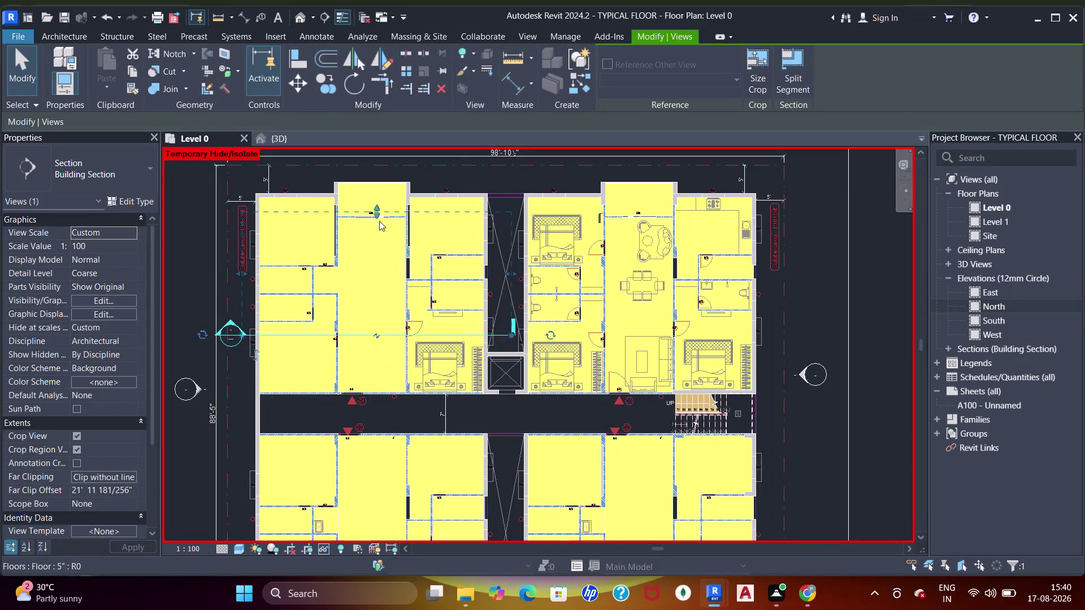
Drag the Level 0 section line down across the left unit, then go to its Section 1 view.
drag(378, 218, 377, 228)
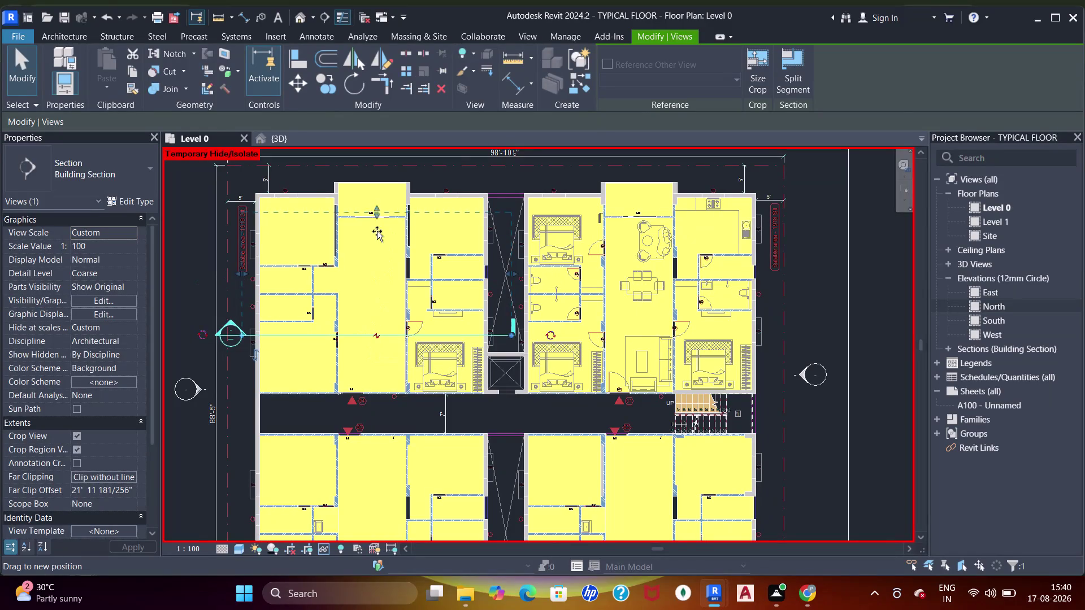
drag(377, 227, 375, 318)
click(375, 319)
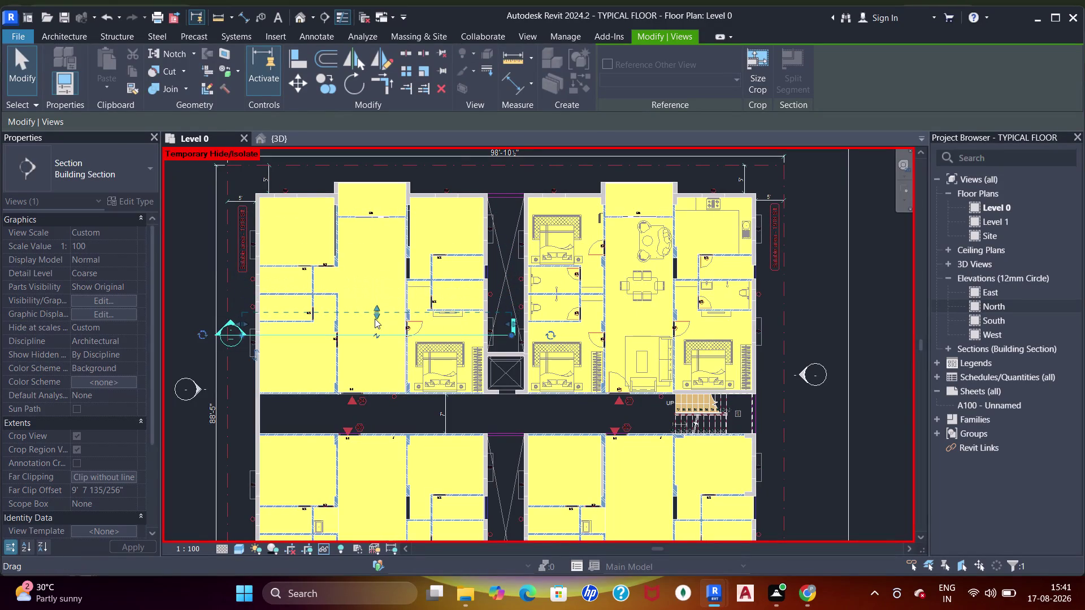
scroll(up, 3)
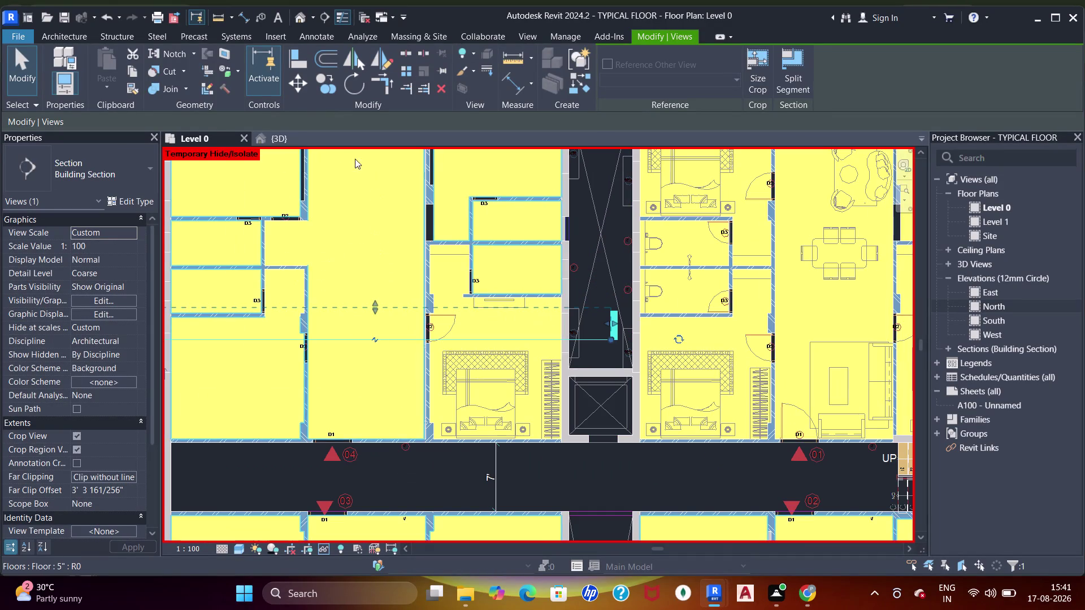
right_click(406, 341)
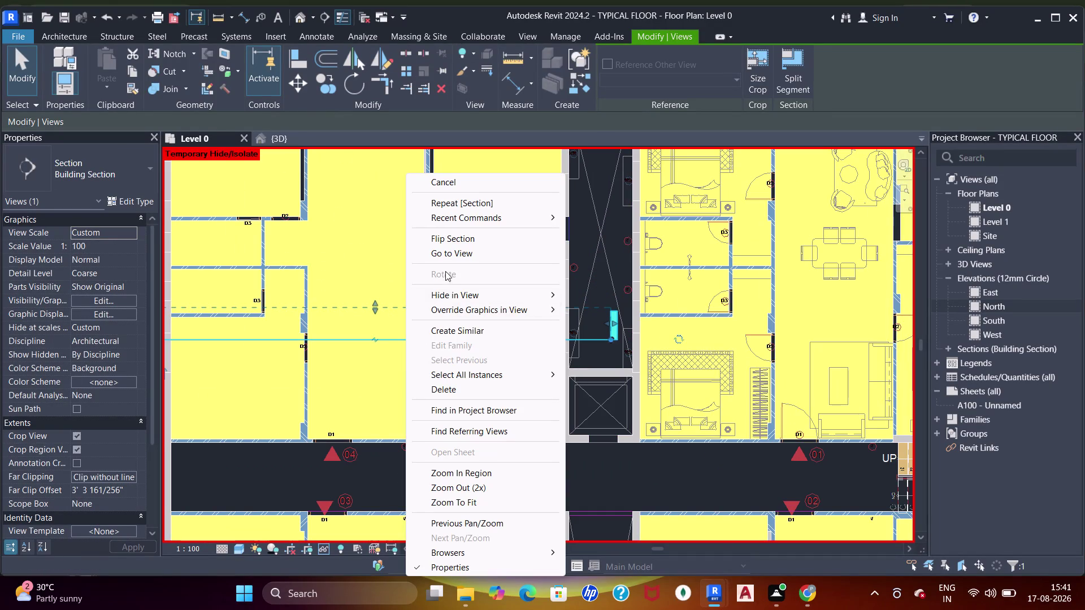
click(439, 258)
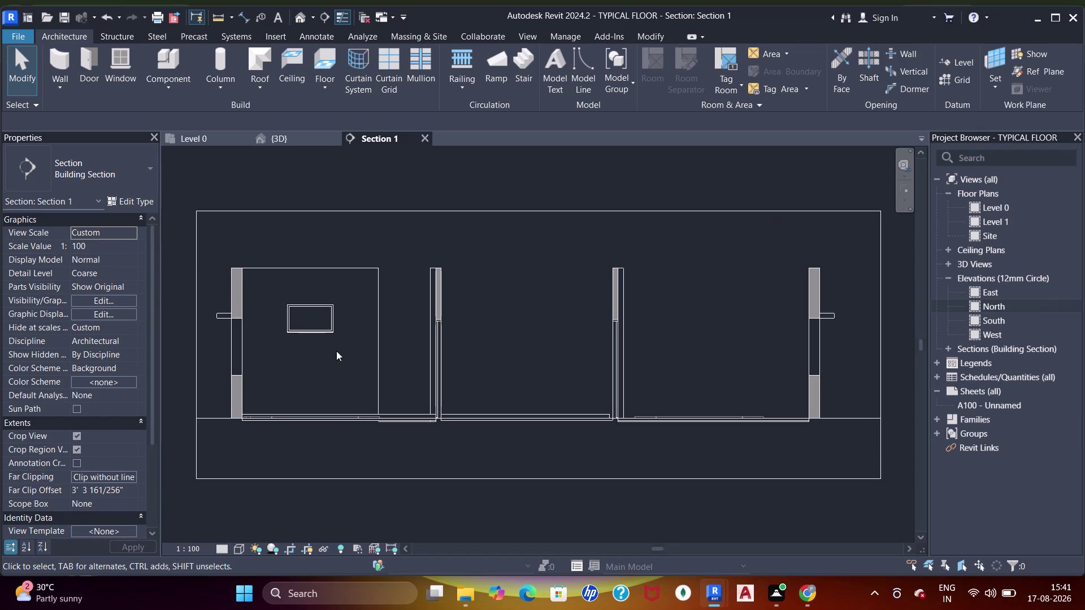
Zoom Section 1 in on the Level 0 slab and select the floor.
middle_drag(331, 353, 383, 262)
scroll(up, 3)
text(sd)
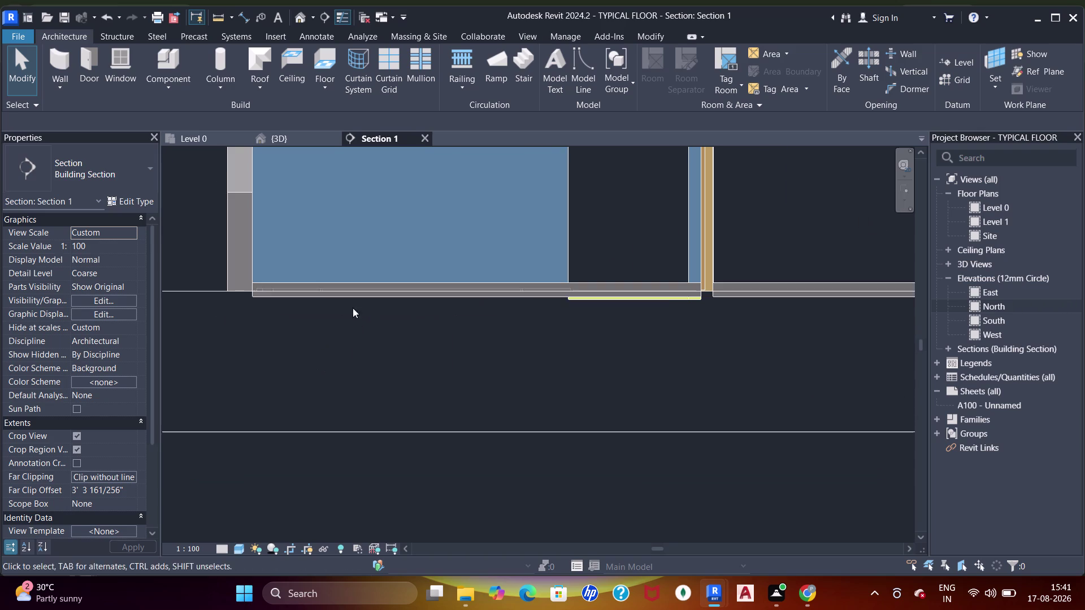
scroll(up, 3)
click(495, 269)
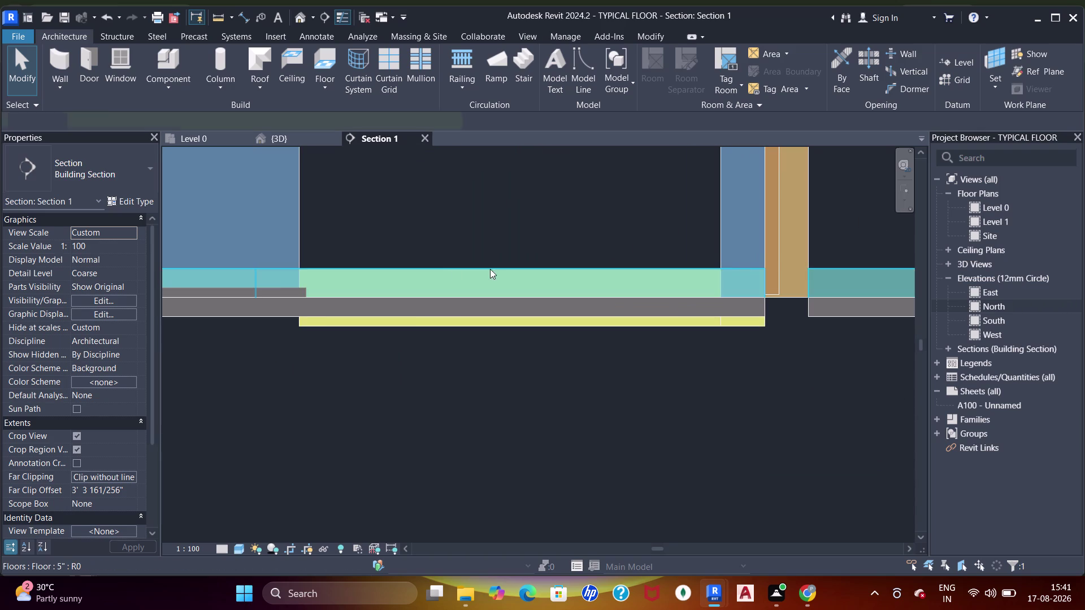
Pan along the slab, skip past the DWG import, and open the 5" floor's Type Properties.
scroll(down, 3)
middle_drag(376, 280, 549, 276)
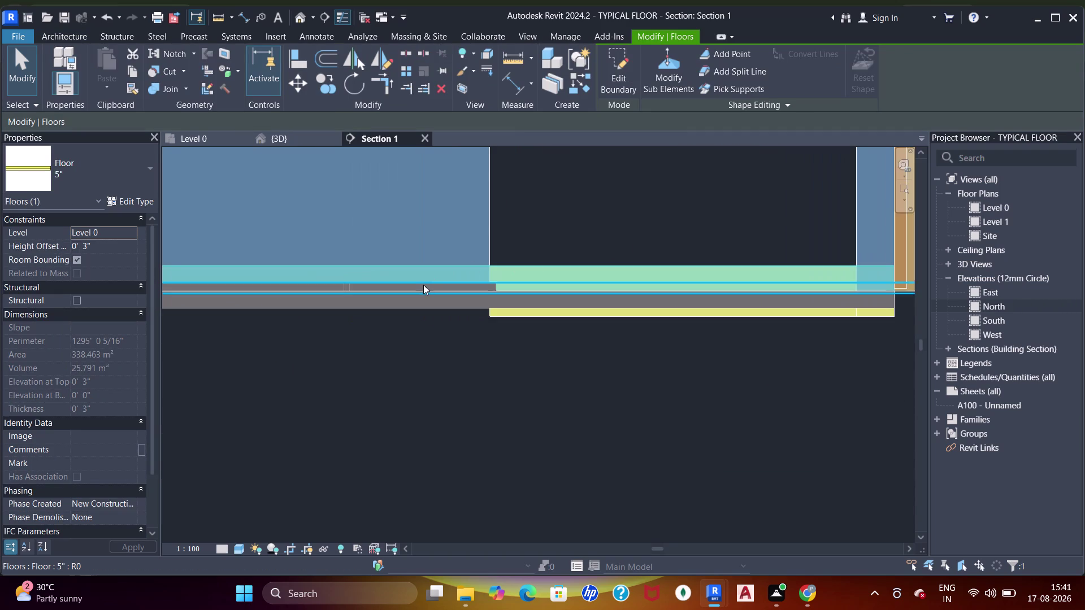
middle_drag(423, 286, 577, 295)
click(552, 294)
key(Escape)
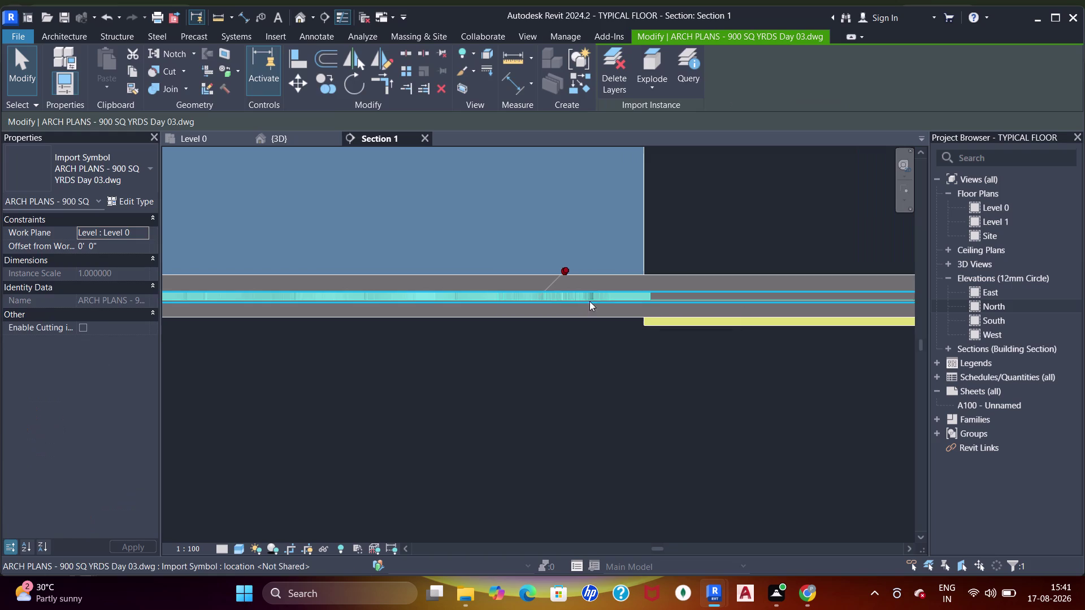
click(683, 275)
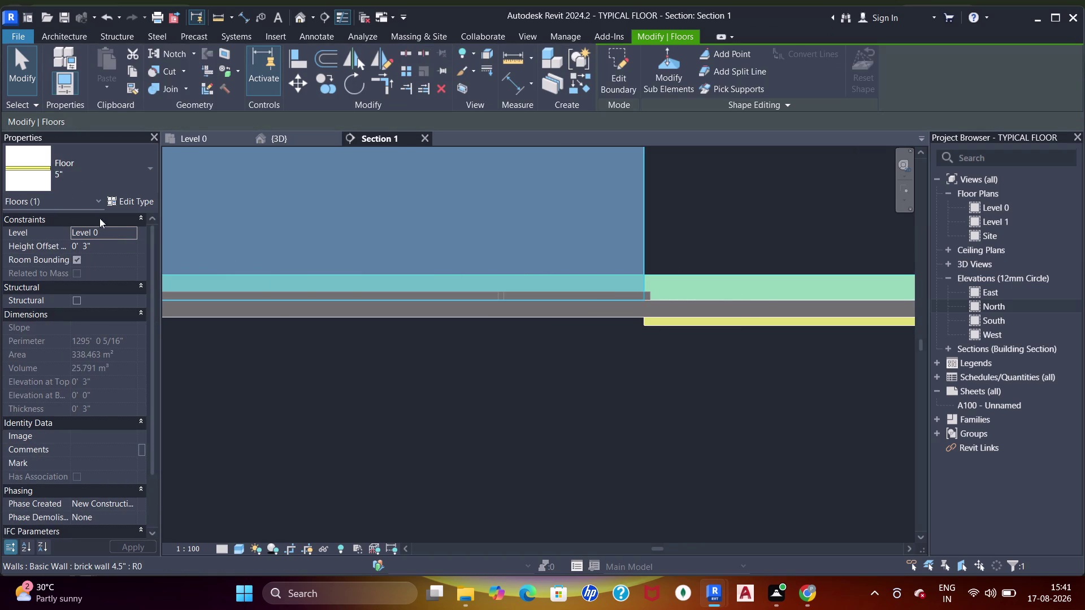
click(124, 199)
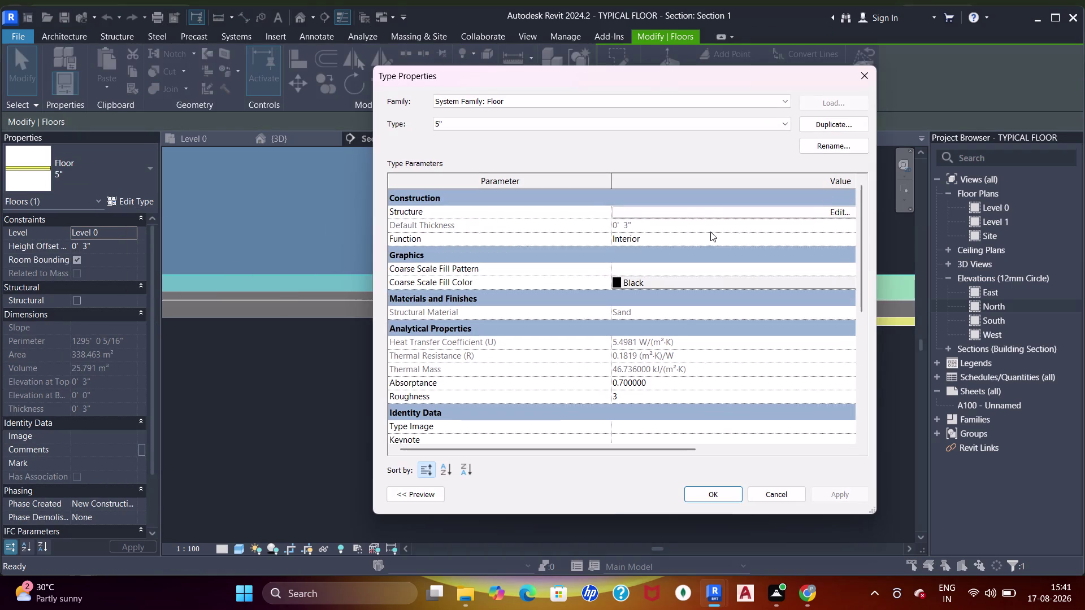
Rename the floor type from 5" to 3" and close Type Properties.
click(832, 144)
text(3)
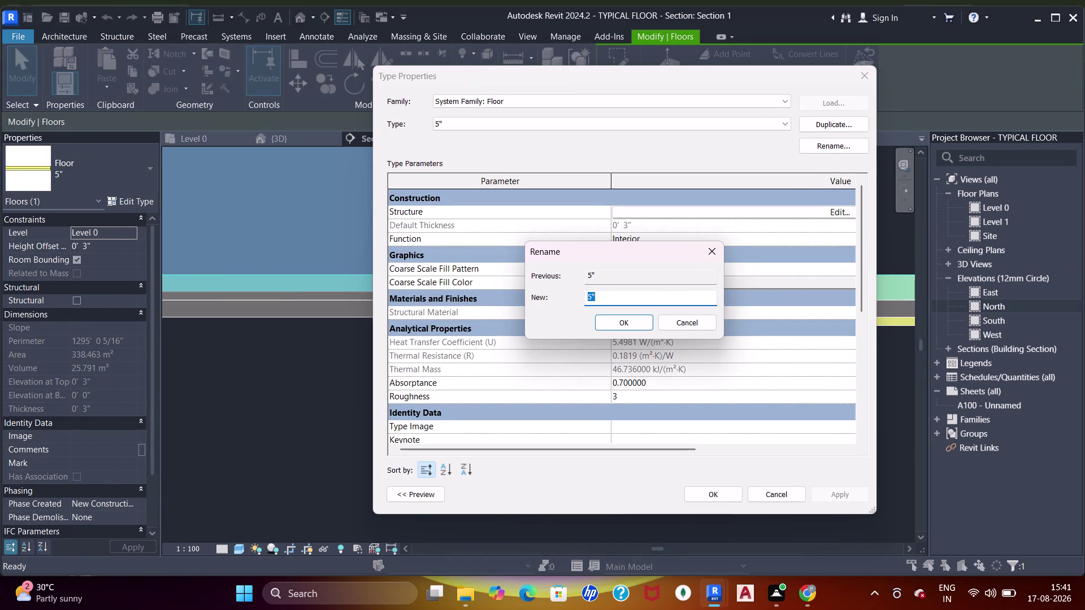
text(")
key(Return)
click(815, 212)
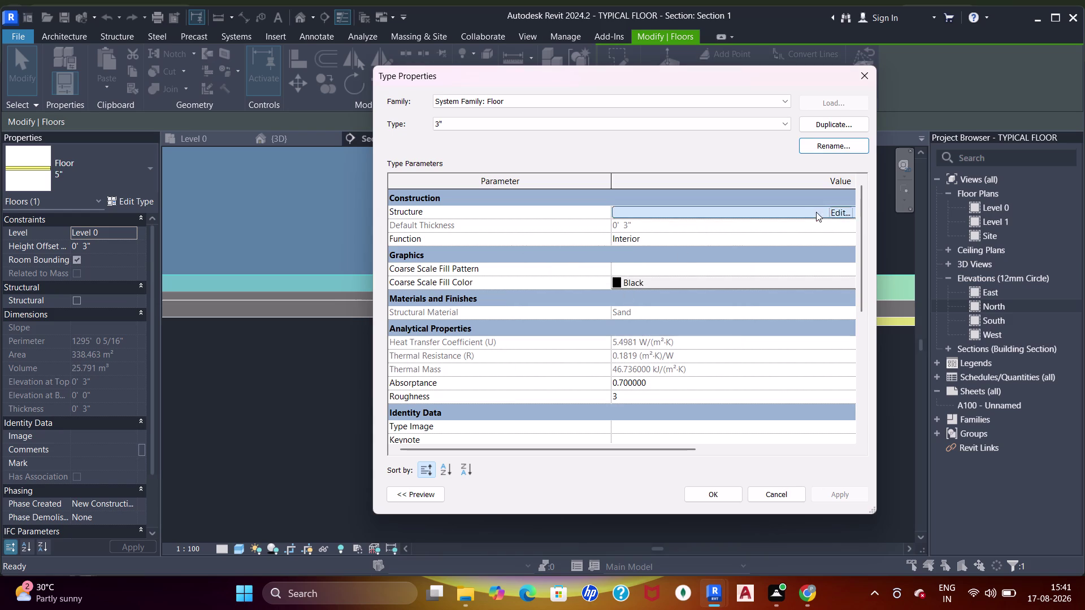
click(689, 465)
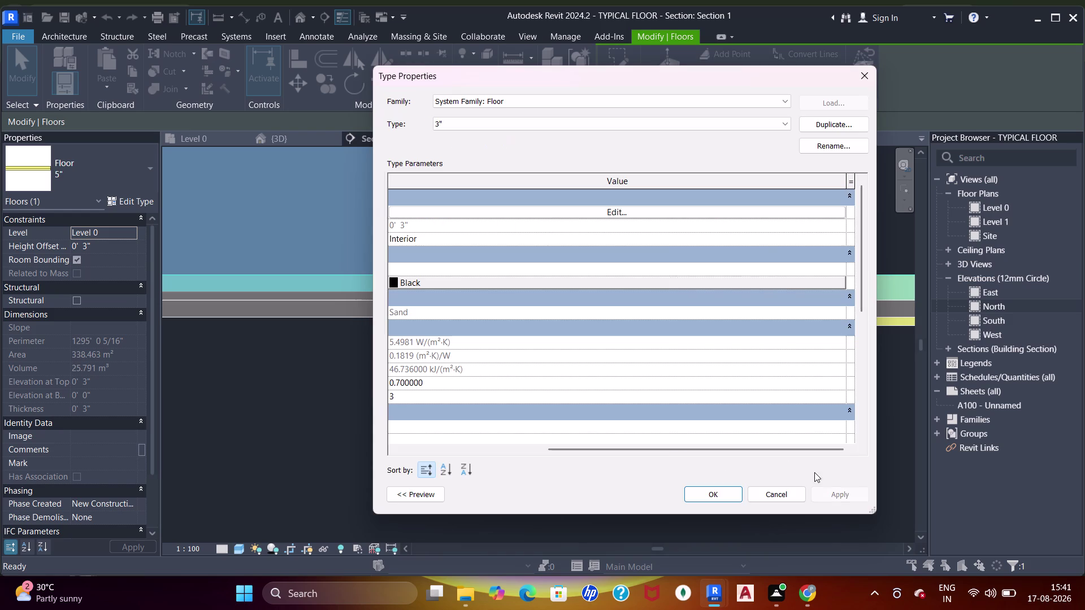
drag(836, 488, 826, 488)
click(723, 489)
Inspect the floor slab ends along Section 1.
key(Escape)
scroll(down, 3)
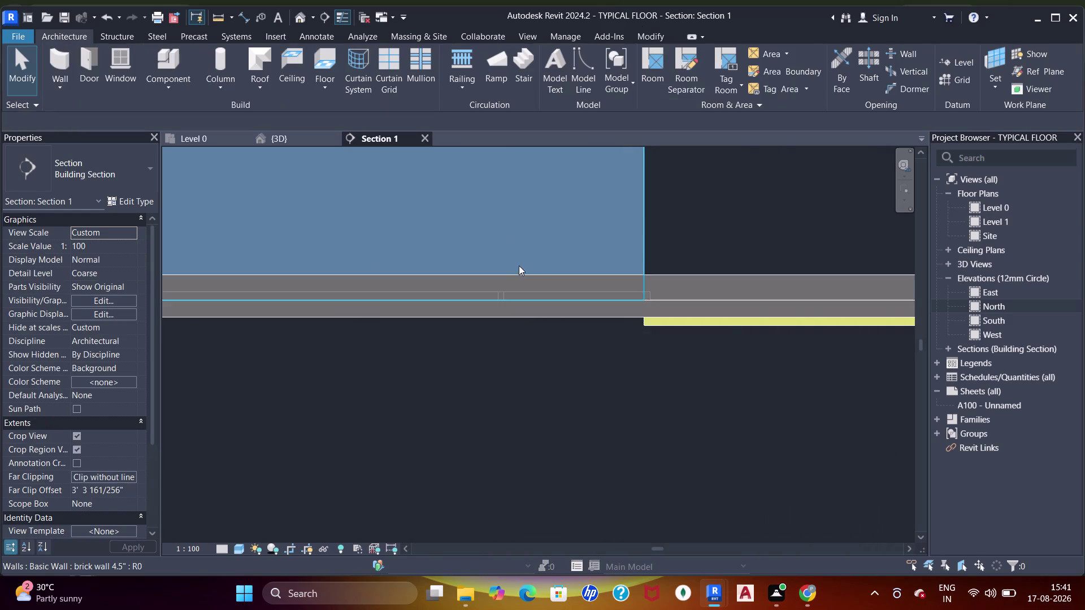
scroll(down, 3)
middle_drag(499, 261, 661, 262)
click(366, 271)
key(Escape)
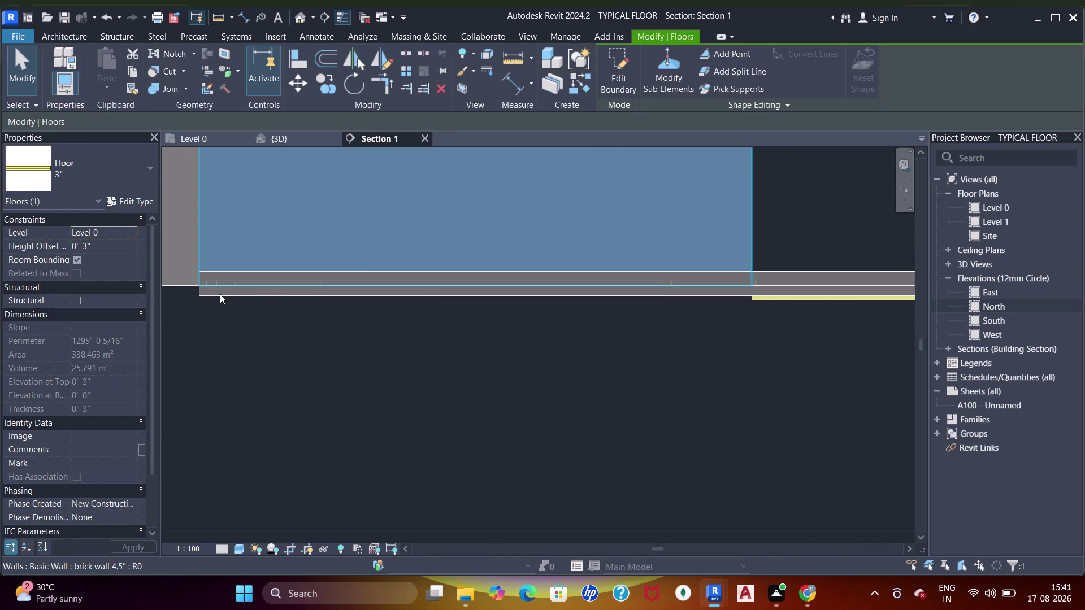
click(211, 298)
scroll(down, 3)
middle_drag(577, 327, 388, 330)
middle_drag(643, 325, 454, 320)
scroll(up, 3)
Pan Section 1 to where the slab meets a wall and select the floor.
key(Escape)
scroll(down, 3)
middle_drag(643, 278, 436, 291)
scroll(up, 3)
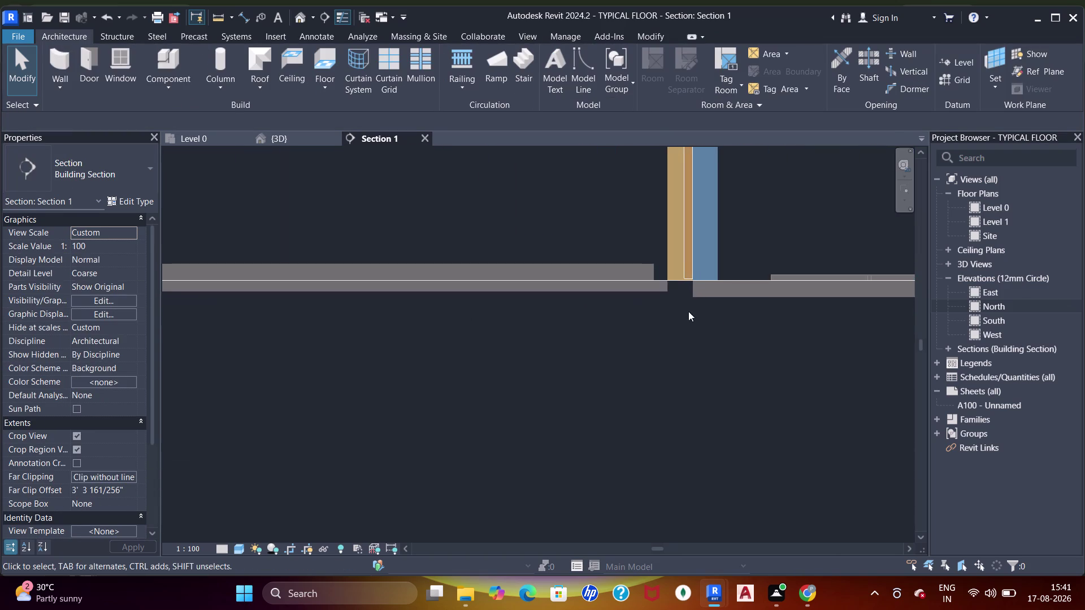
scroll(down, 3)
middle_drag(683, 318, 568, 378)
click(529, 344)
scroll(up, 3)
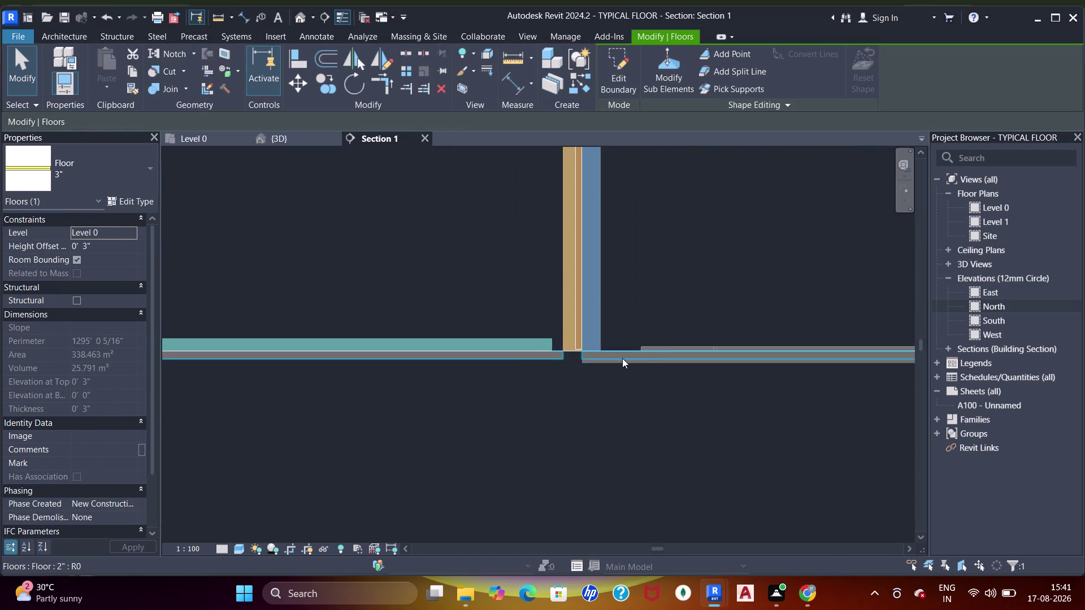
scroll(down, 3)
middle_drag(679, 333, 508, 370)
scroll(down, 3)
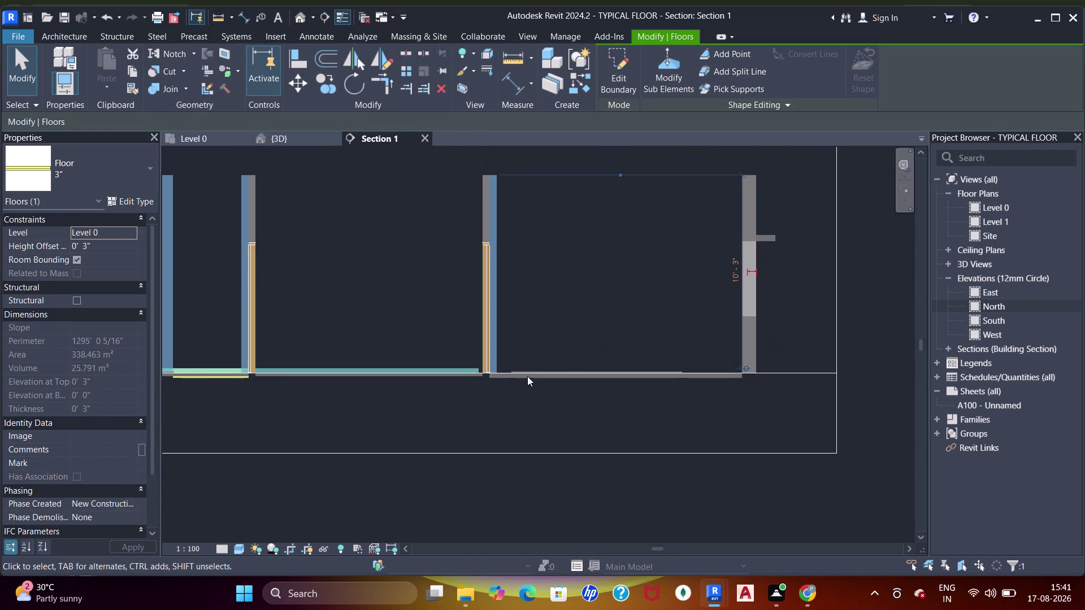
scroll(up, 3)
Move the section line to a new position in the Level 0 plan.
click(203, 139)
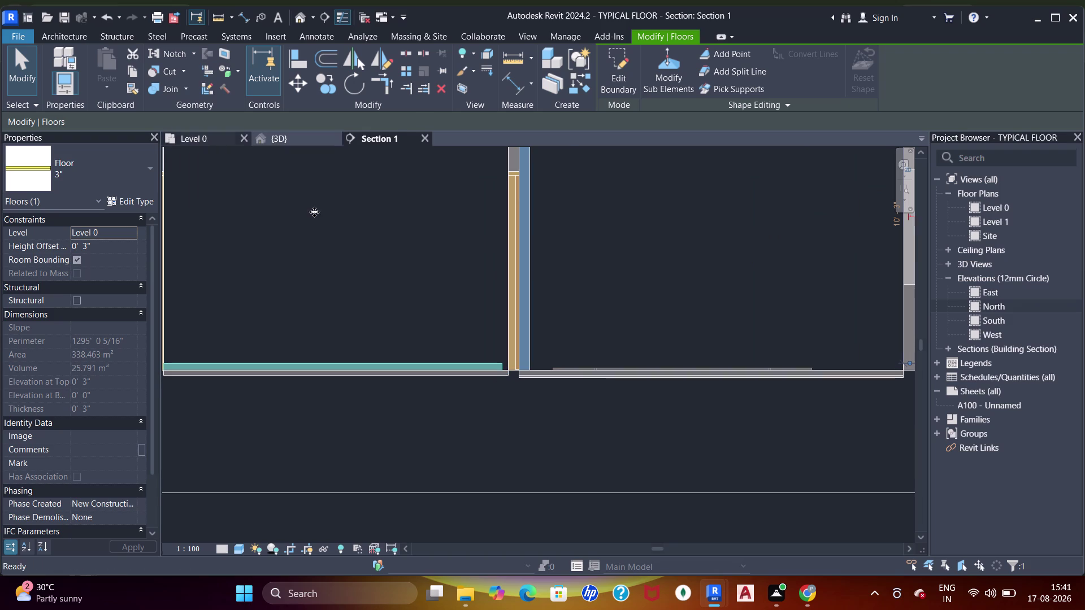
scroll(down, 3)
middle_drag(512, 273, 530, 301)
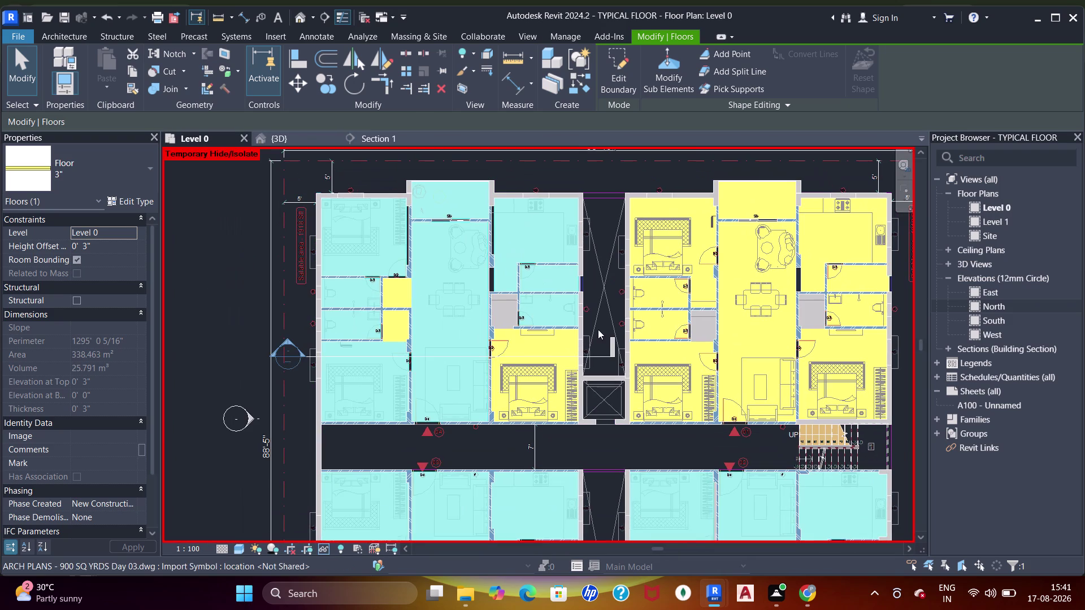
key(Escape)
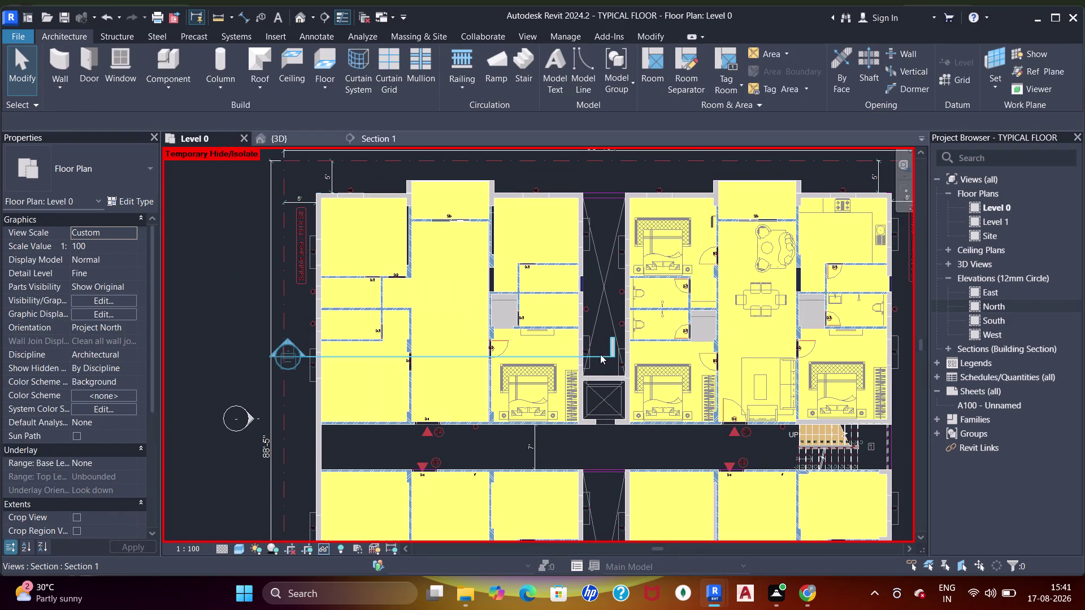
click(597, 352)
scroll(up, 3)
drag(608, 341, 589, 343)
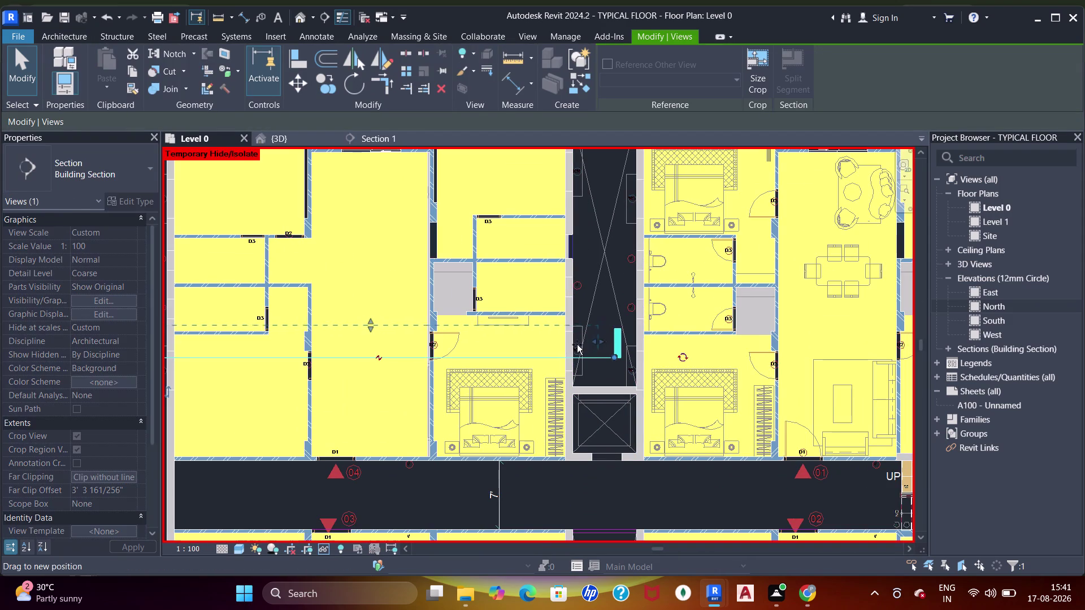
drag(589, 343, 540, 346)
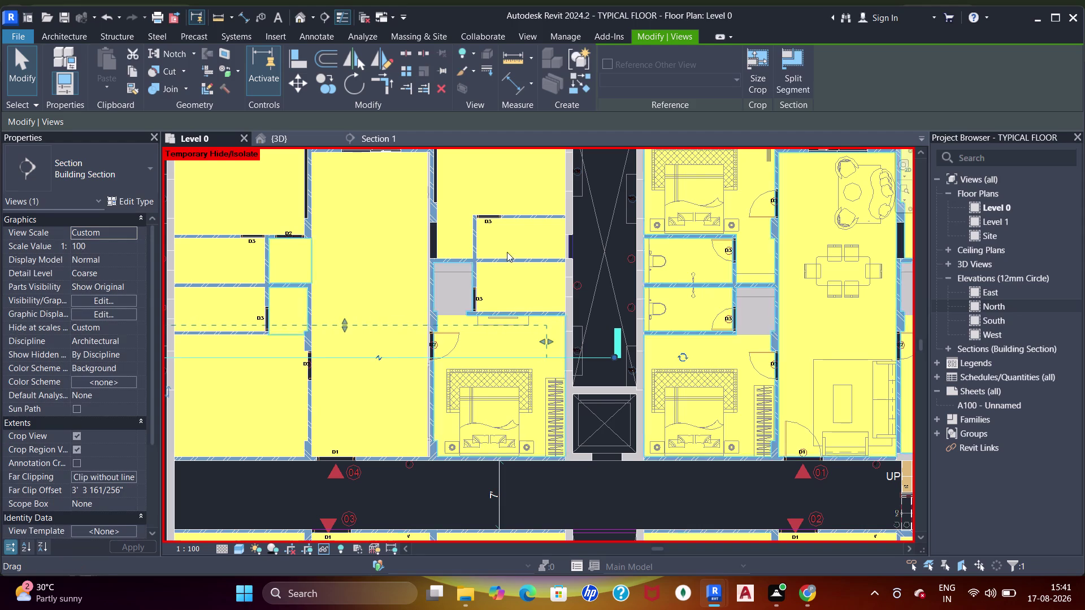
Reopen Section 1 and select the floor slab beside the wall.
click(375, 140)
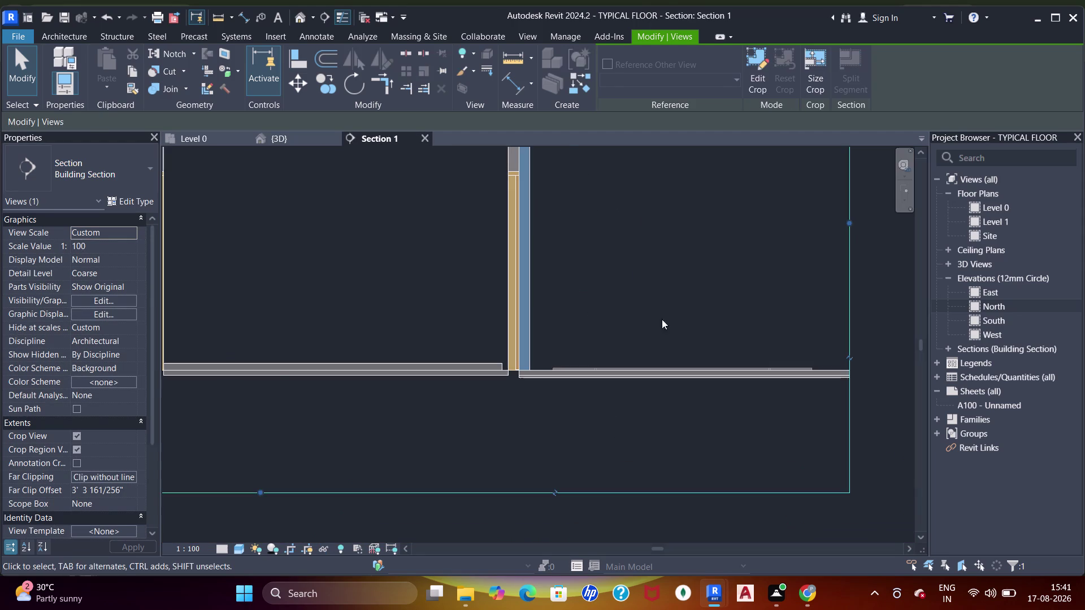
key(Escape)
scroll(down, 3)
middle_drag(701, 266, 685, 290)
scroll(up, 3)
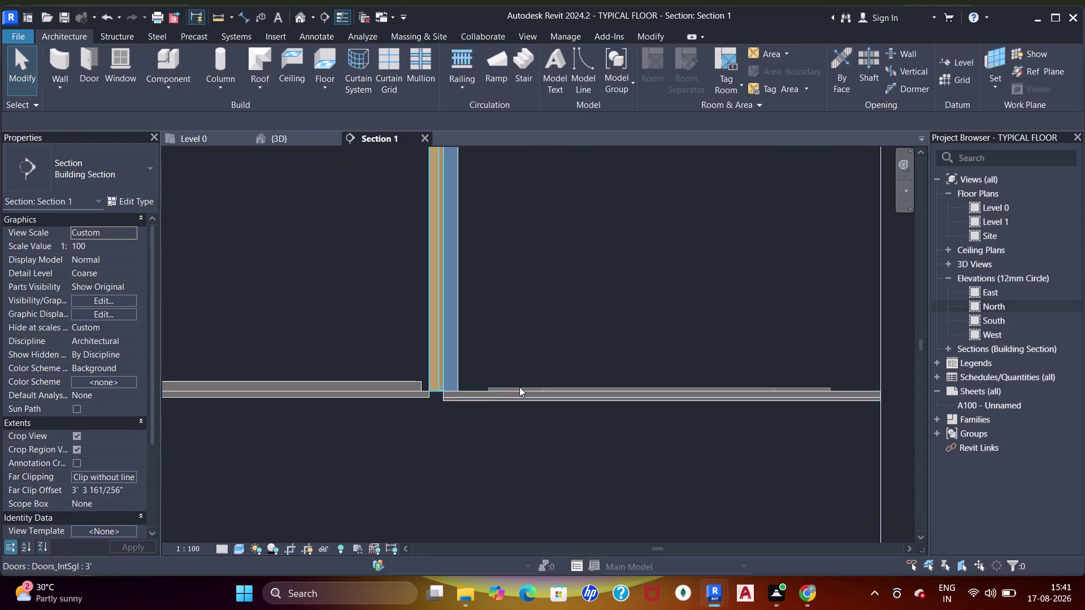
click(404, 379)
Edit the 3" floor's boundary sketch in the Level 0 plan and finish edit mode.
double_click(414, 380)
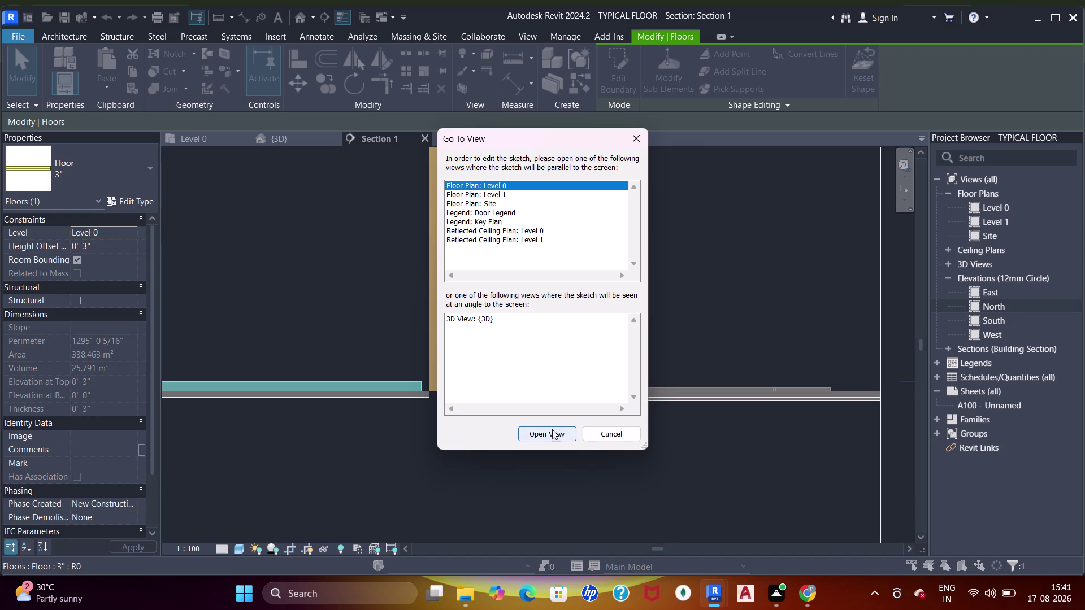
click(552, 432)
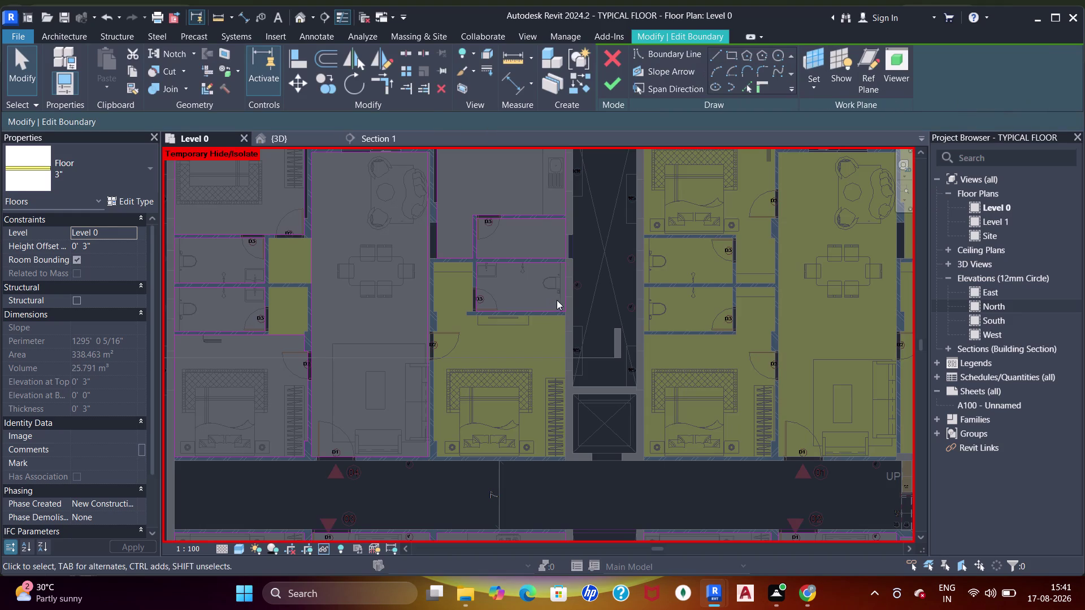
middle_click(577, 277)
scroll(down, 3)
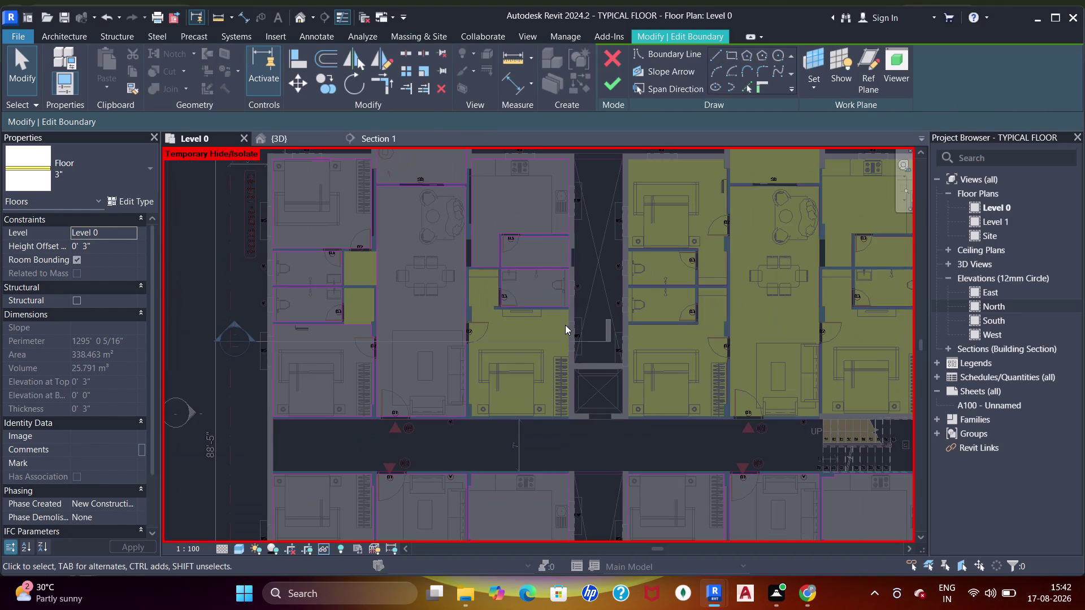
scroll(up, 3)
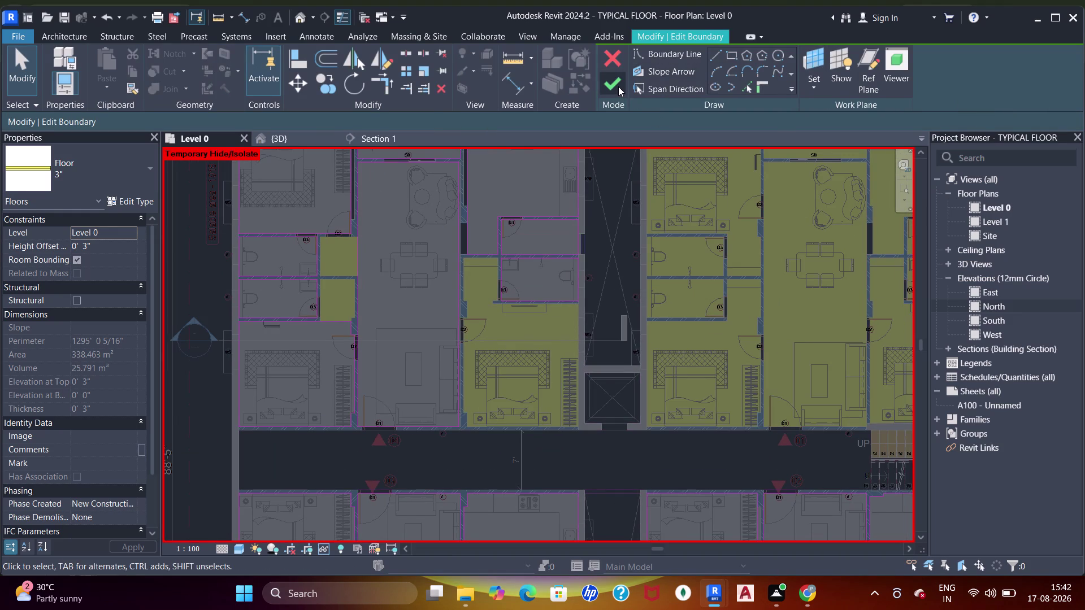
click(618, 86)
click(536, 339)
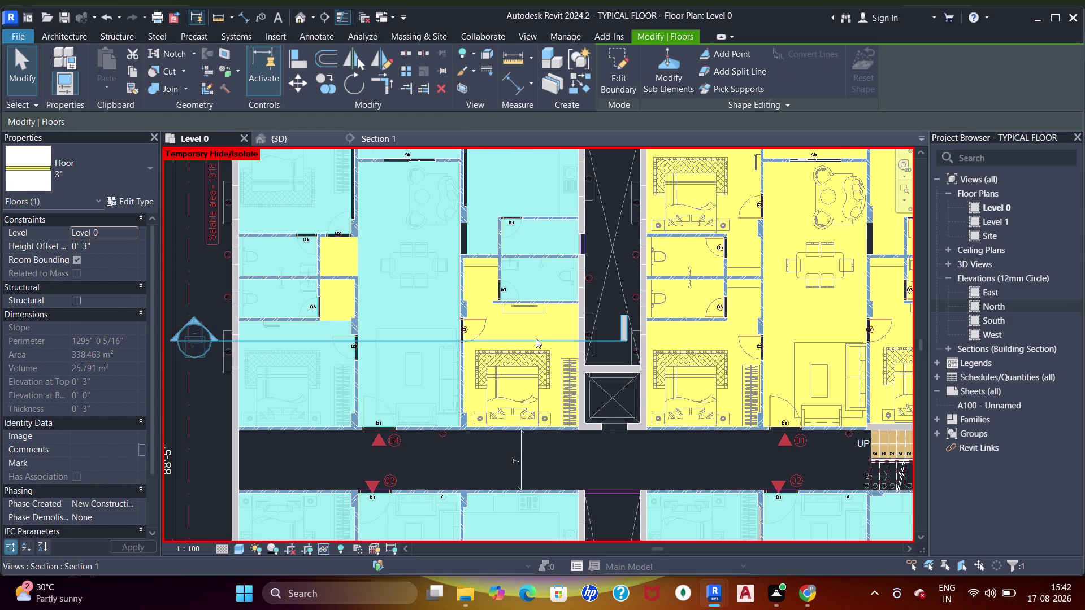
key(Escape)
click(537, 324)
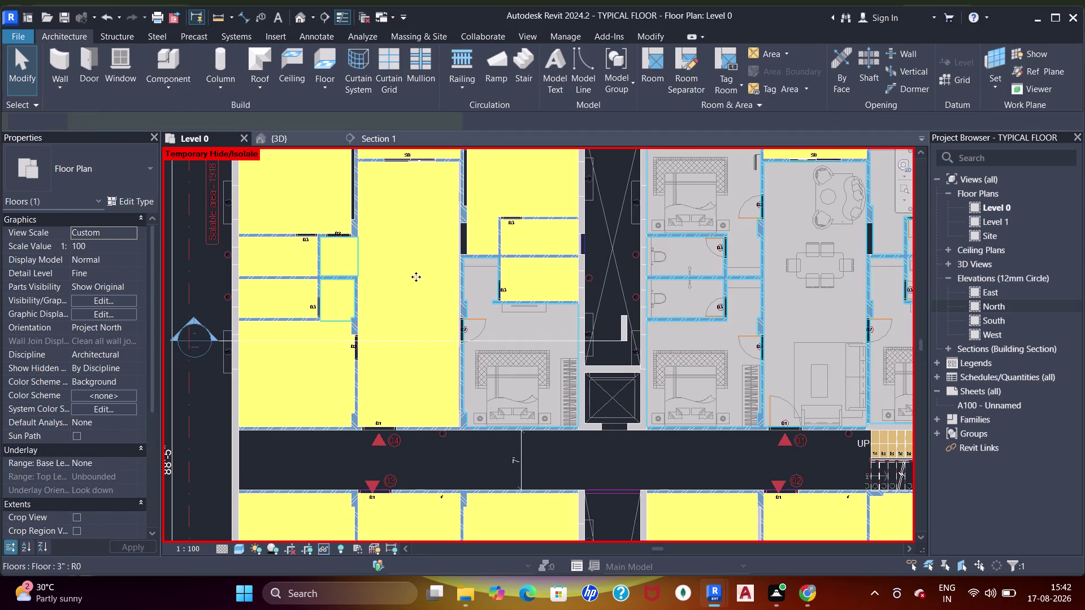
click(377, 128)
click(375, 135)
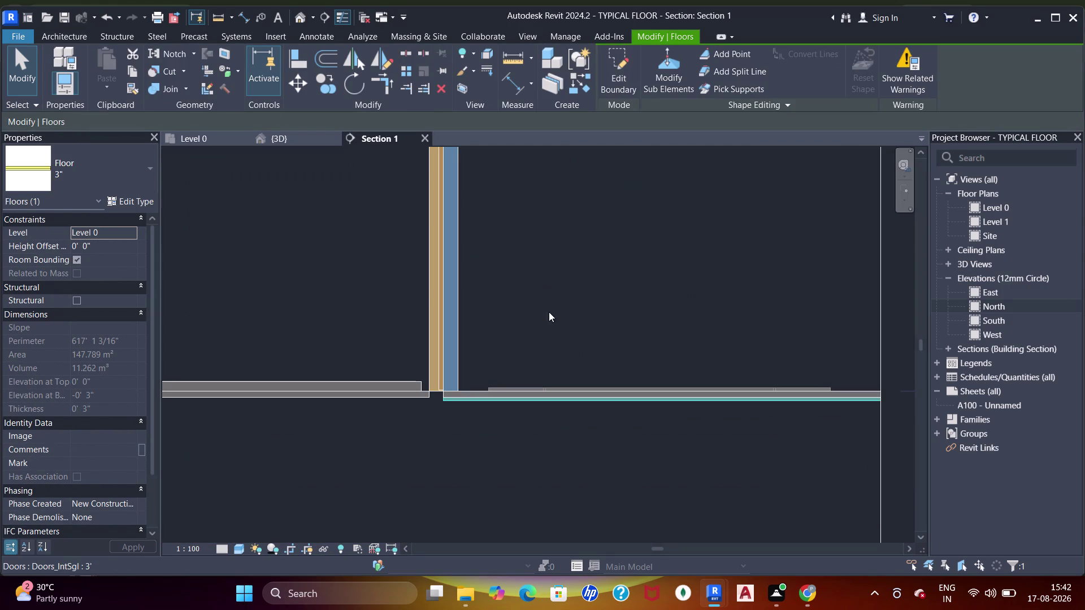
key(Escape)
scroll(down, 3)
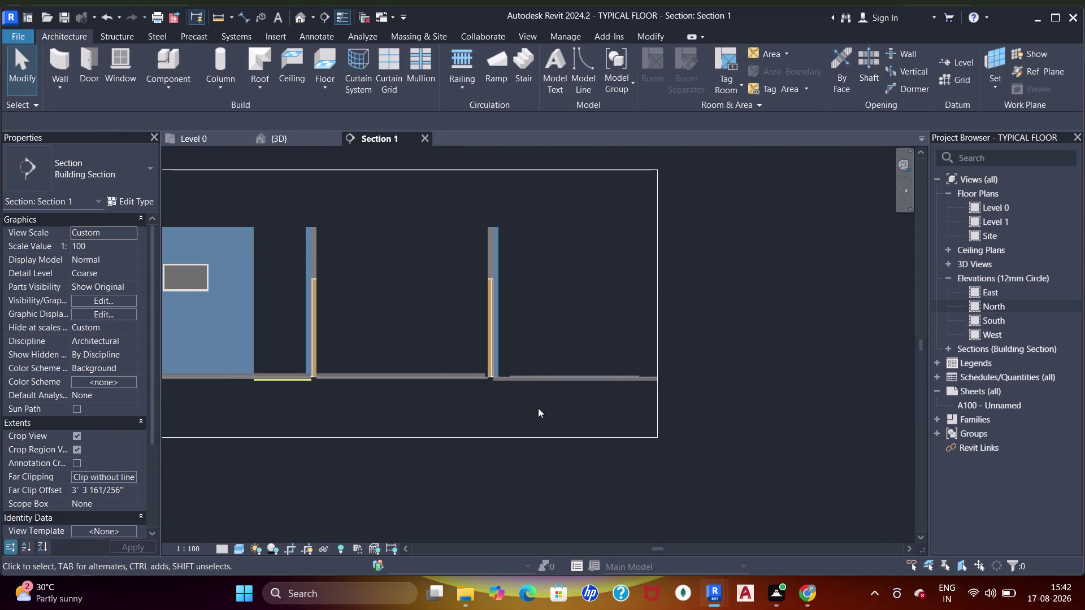
scroll(up, 3)
click(455, 304)
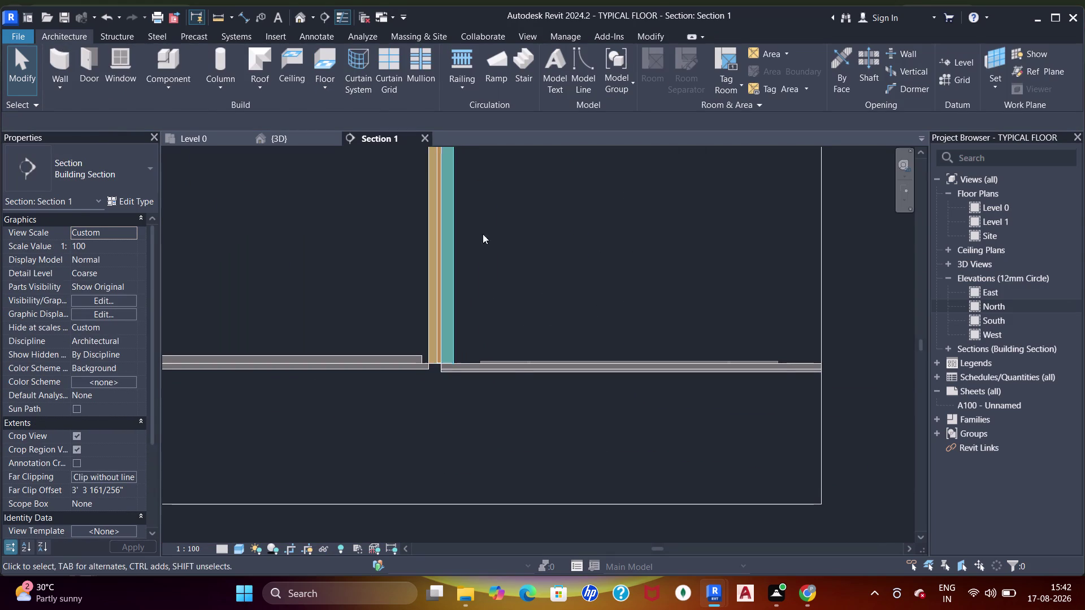
scroll(down, 3)
middle_drag(474, 231, 475, 263)
click(292, 144)
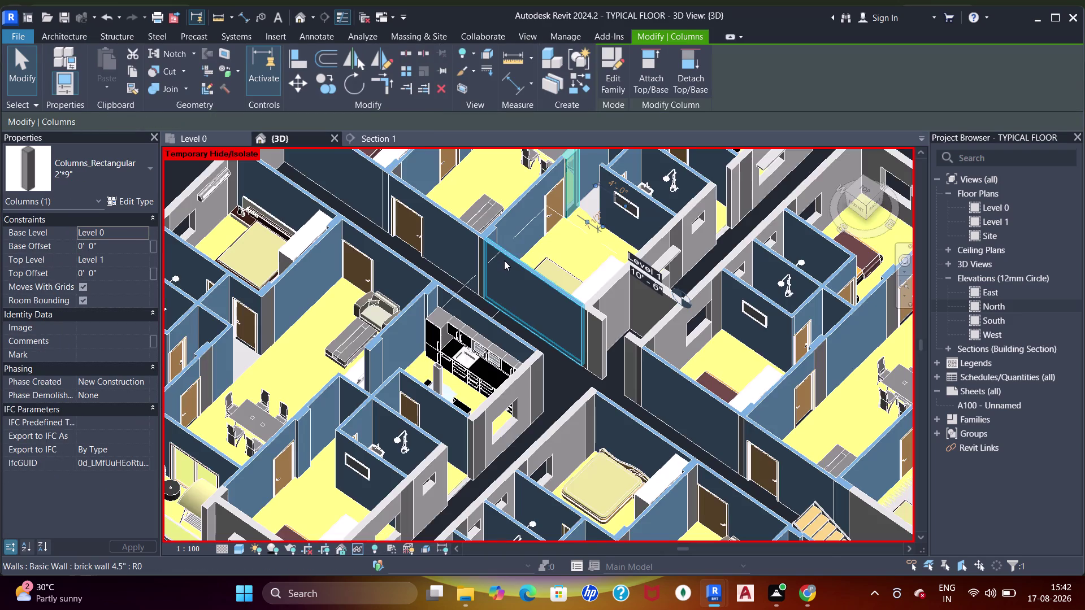
scroll(down, 3)
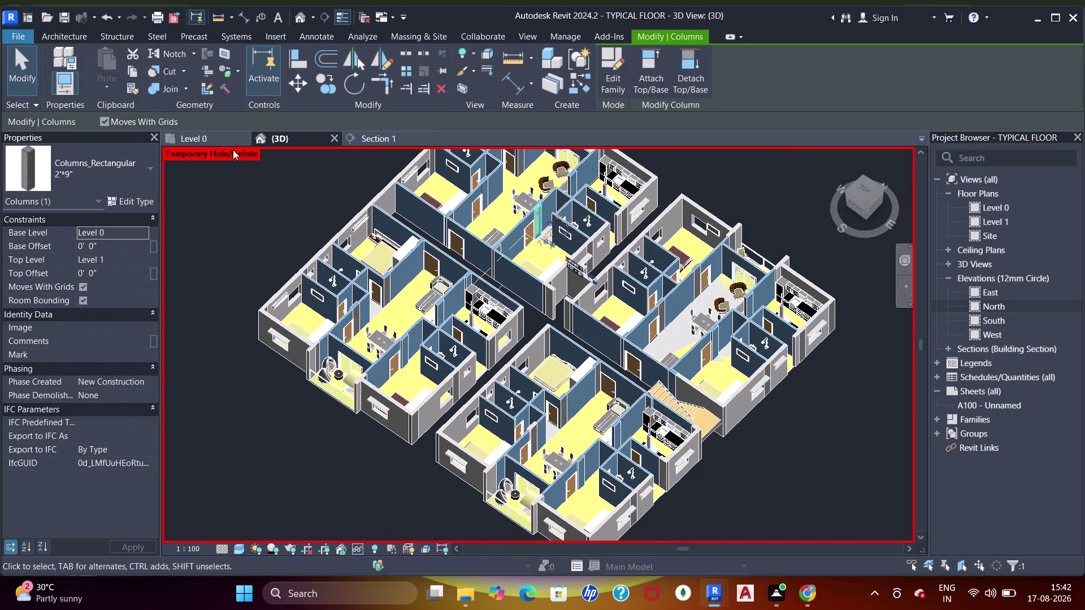
click(200, 137)
scroll(down, 3)
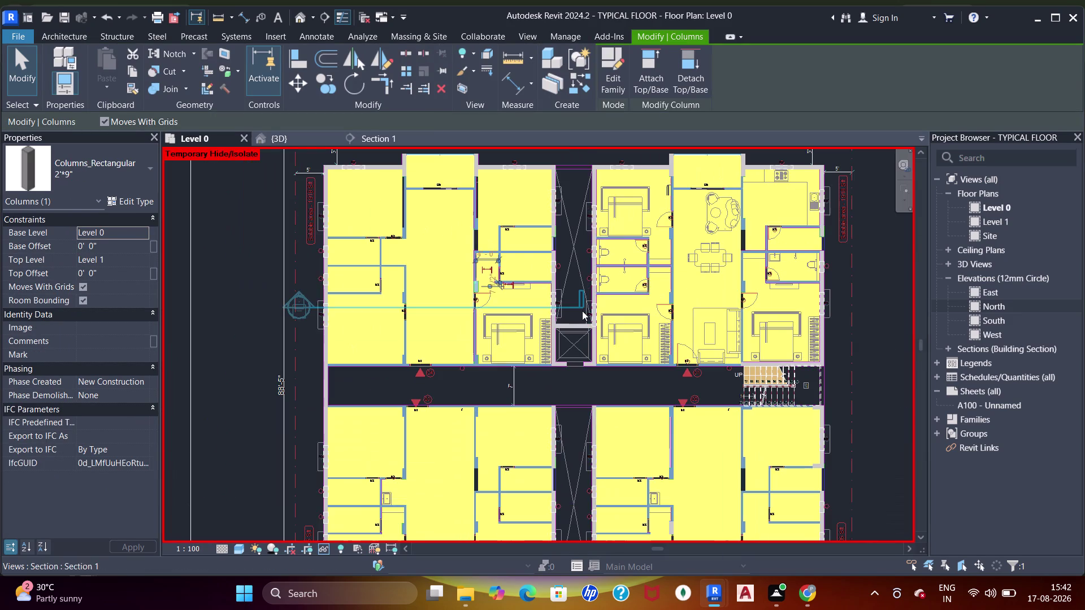
Zoom into the wall junction on Level 0 and select the floor slab.
scroll(up, 3)
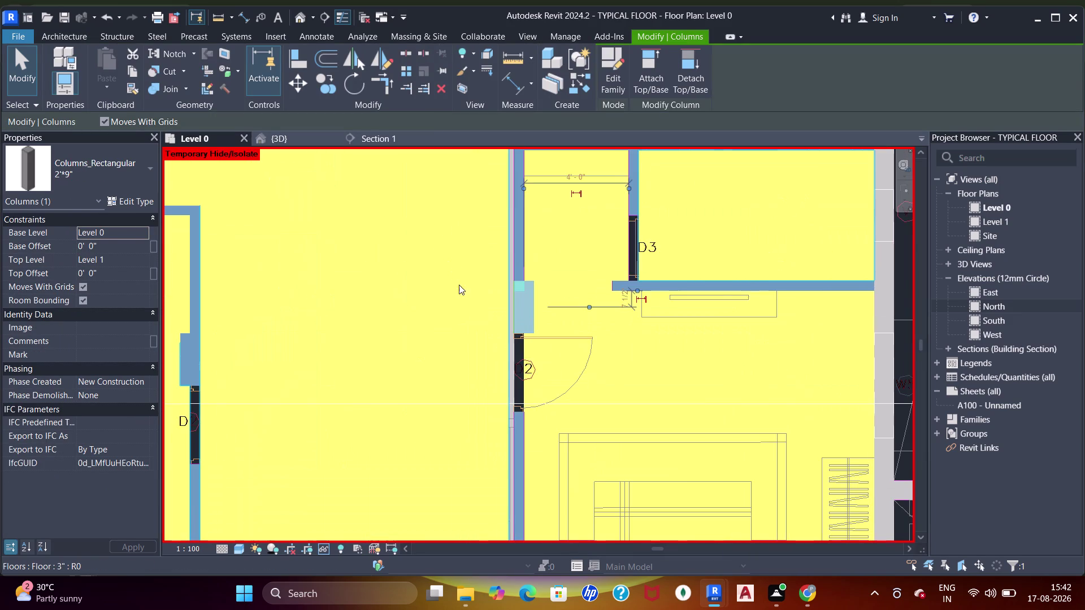
scroll(down, 3)
scroll(up, 3)
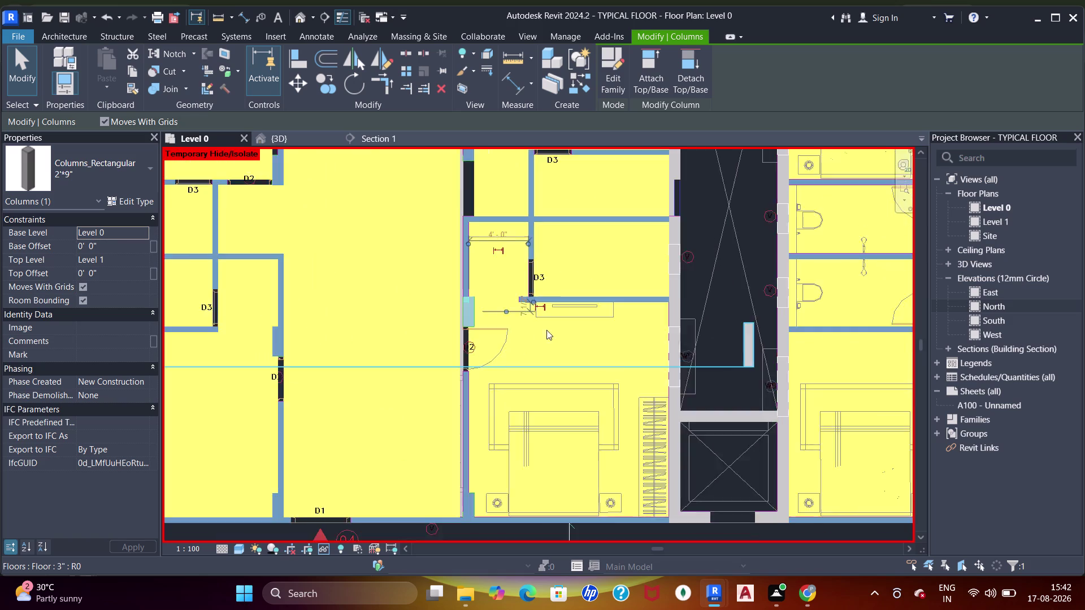
scroll(up, 3)
middle_drag(507, 278, 504, 375)
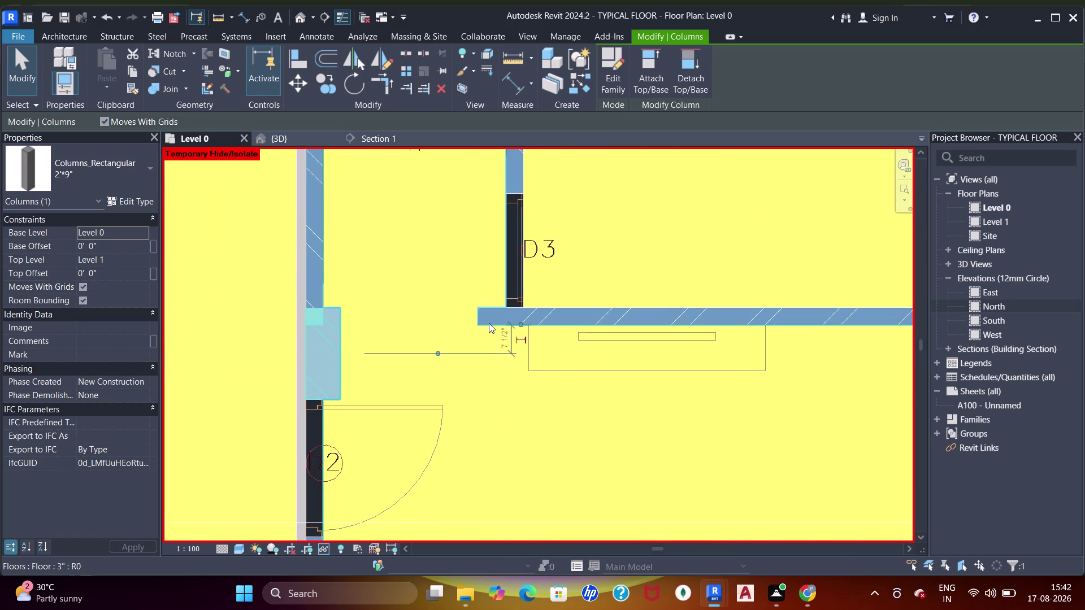
click(489, 323)
key(Escape)
click(495, 324)
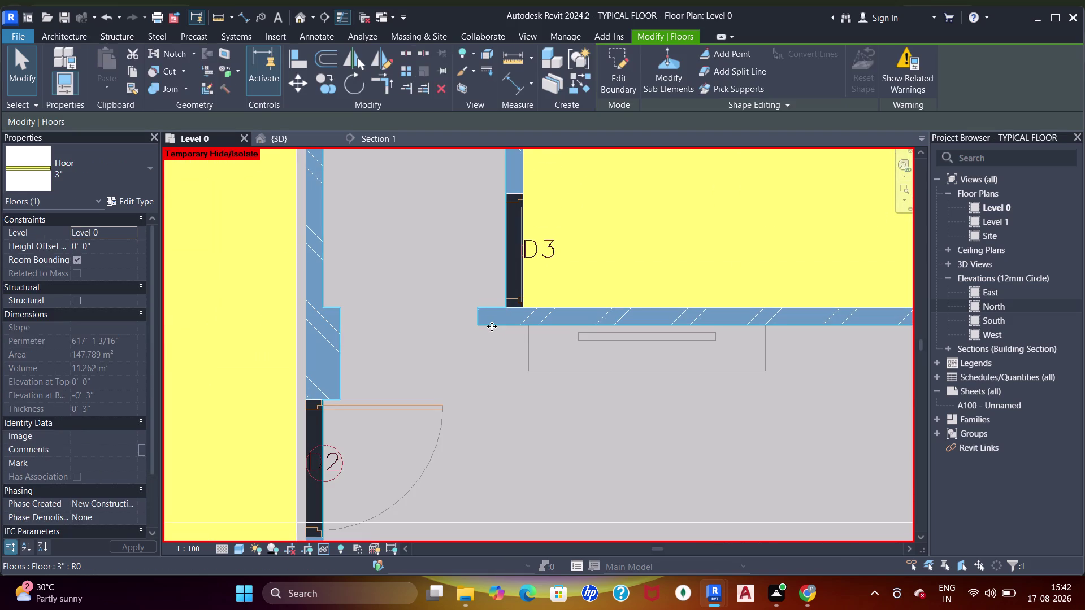
Click through the overlapping elements at the junction and select the window.
key(Escape)
click(493, 323)
key(Escape)
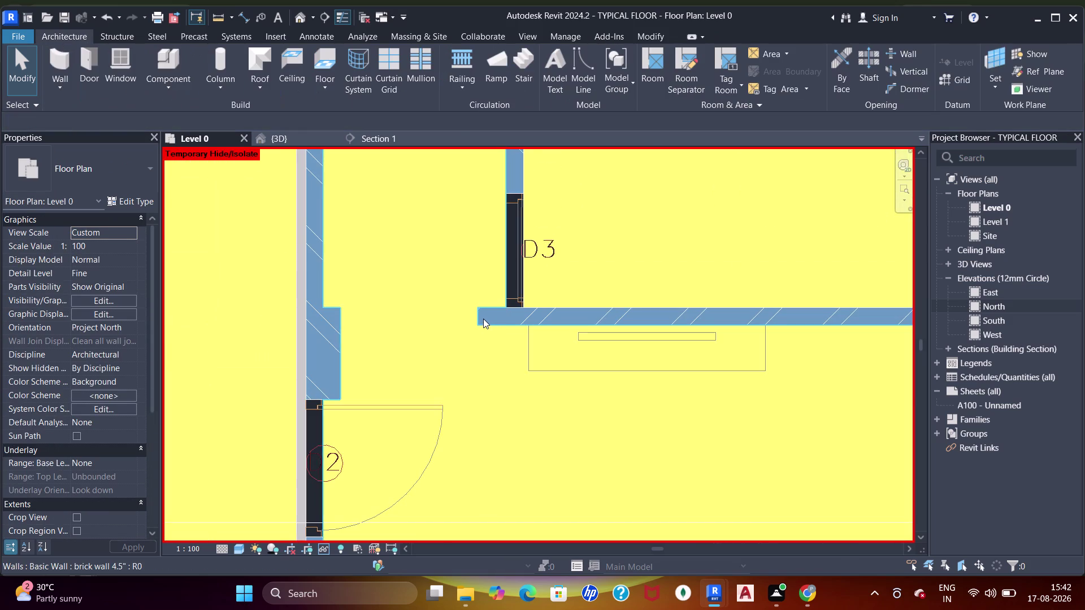
click(481, 316)
key(Escape)
scroll(down, 3)
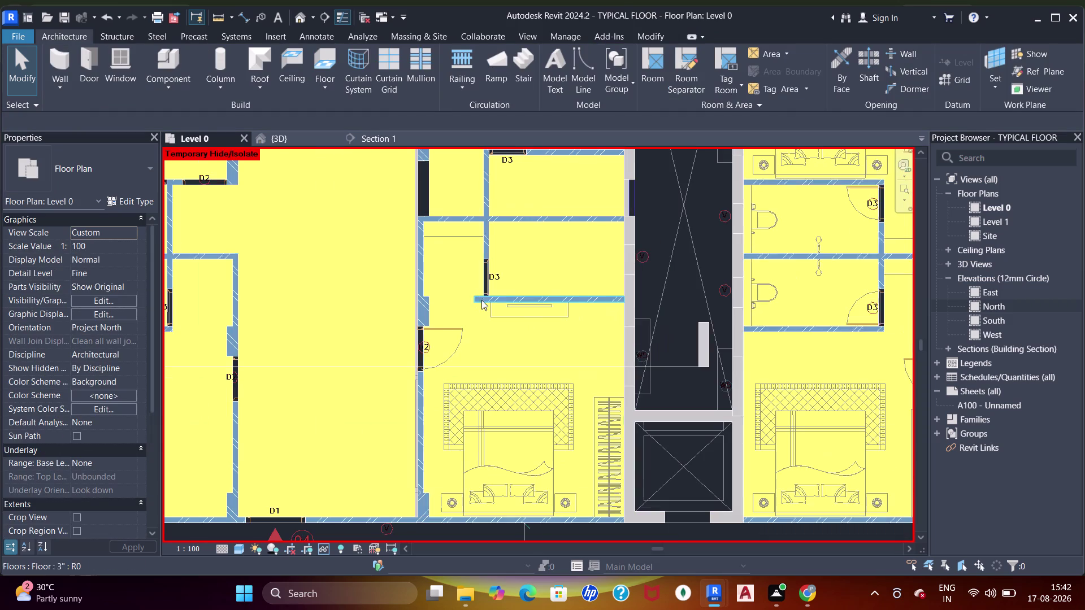
click(551, 365)
key(Escape)
click(631, 355)
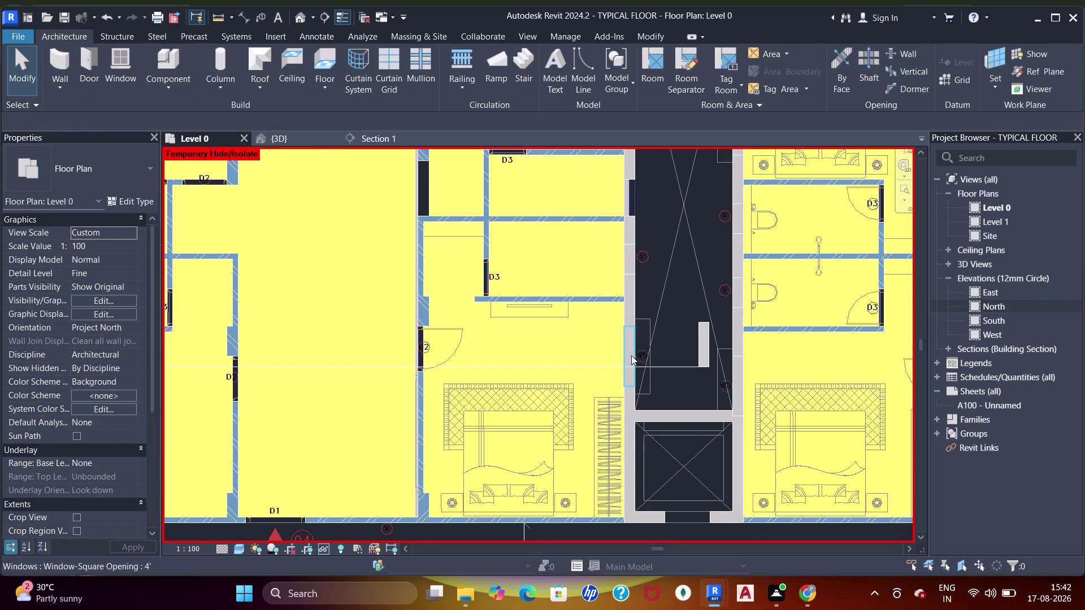
Switch between Section 1 and the Level 0 plan to compare the junction.
click(371, 138)
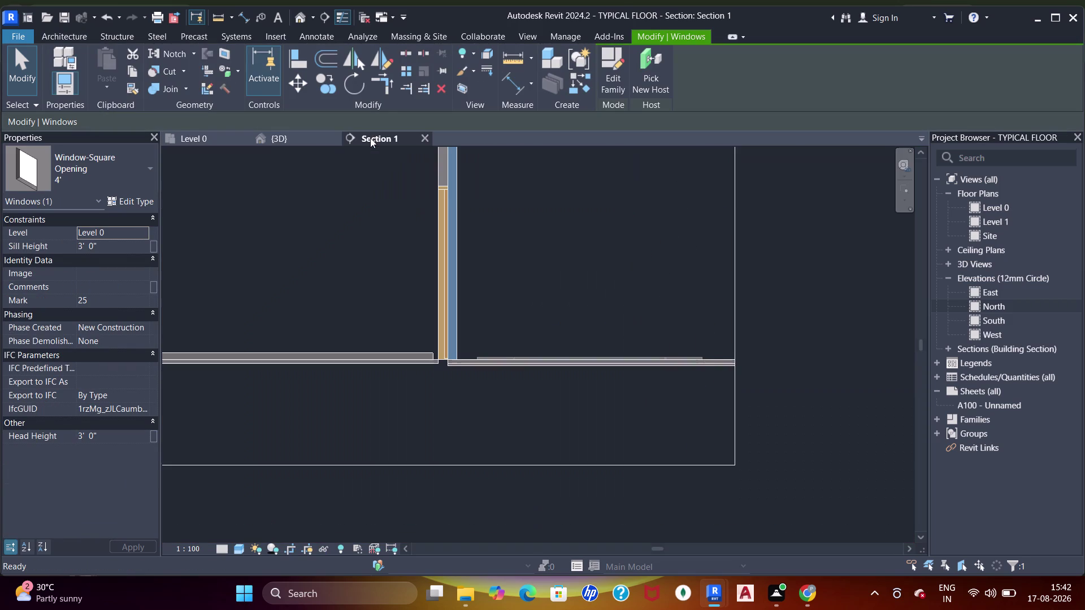
key(Escape)
click(197, 140)
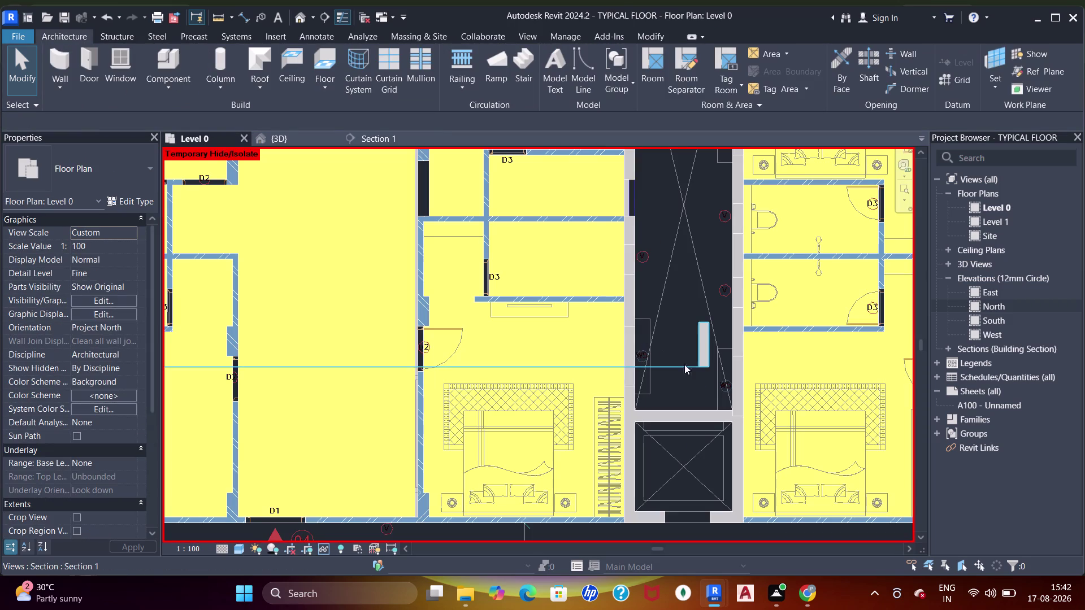
click(629, 319)
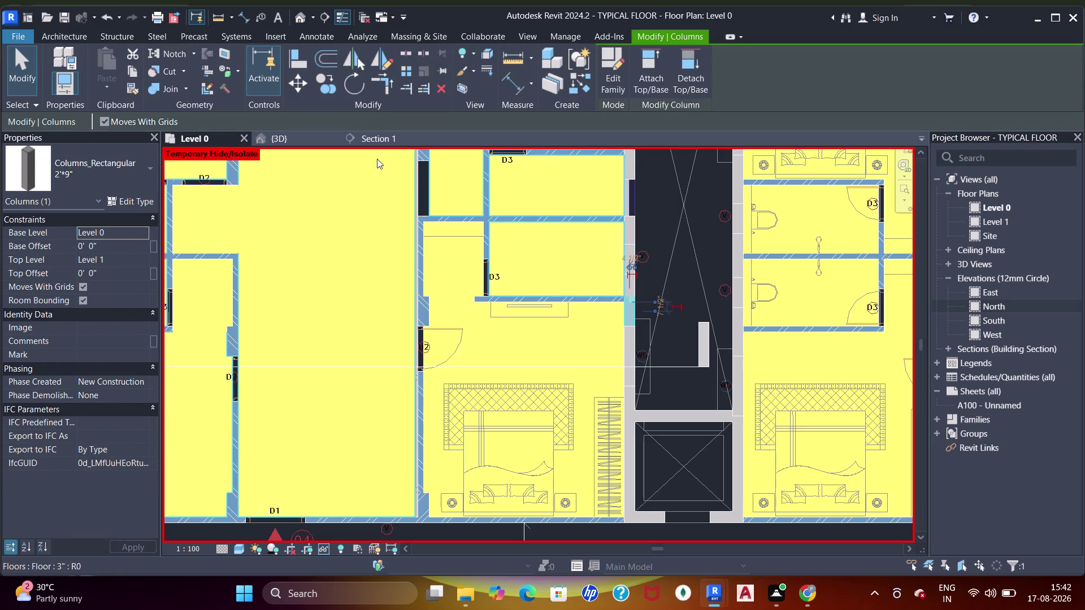
click(380, 144)
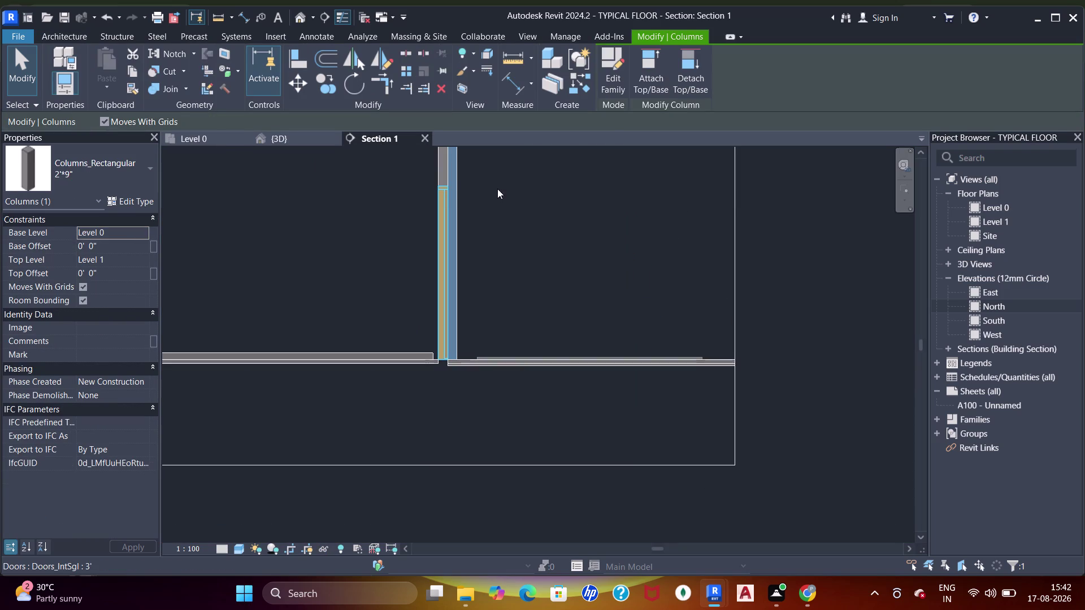
click(457, 173)
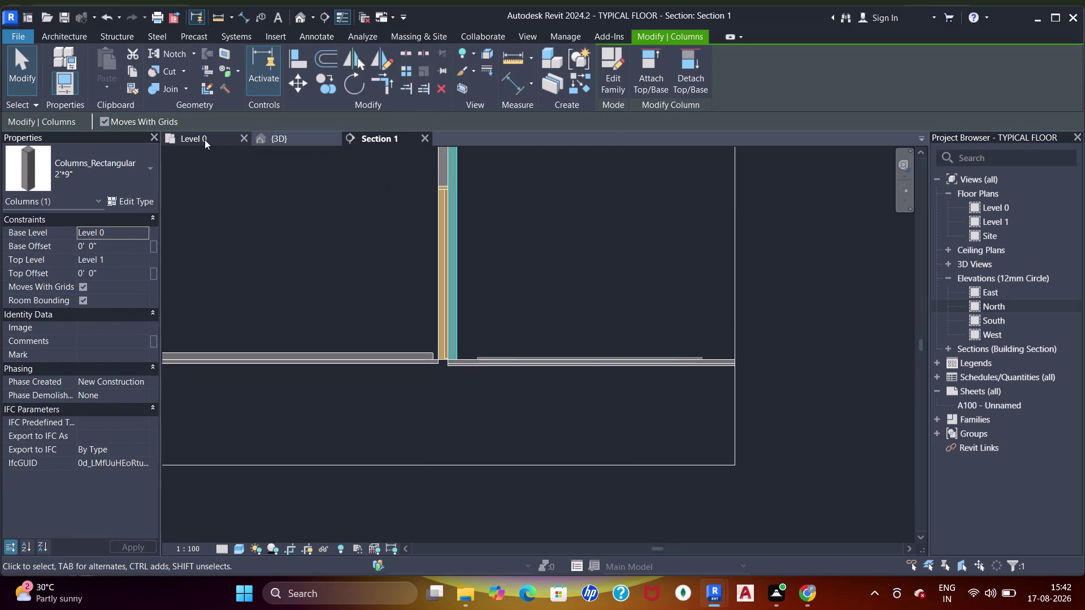
click(202, 139)
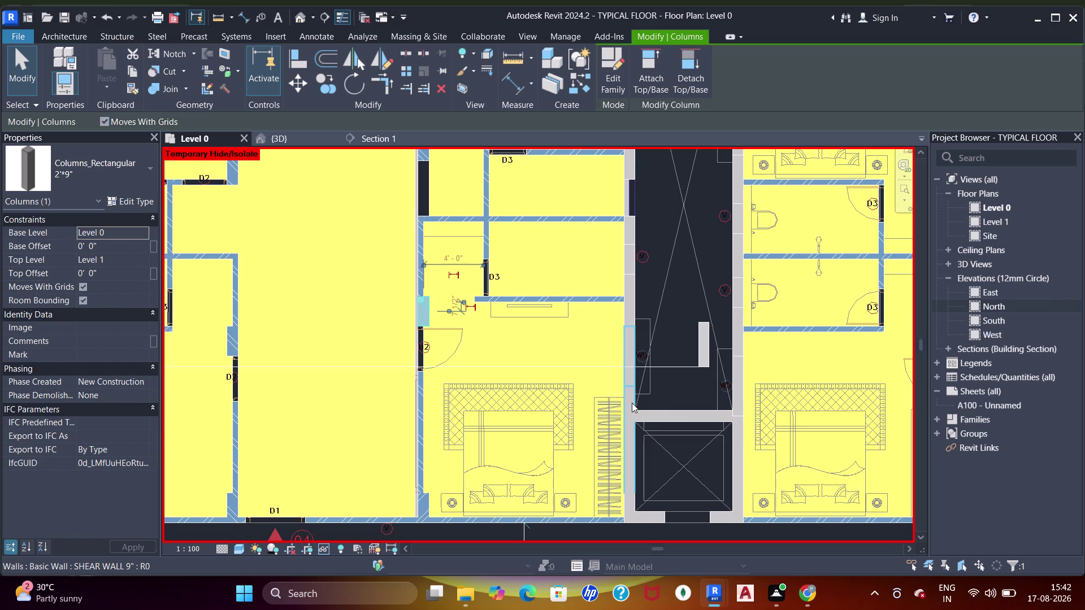
Select the Section 1 cut line in the plan and open Section 1.
scroll(down, 3)
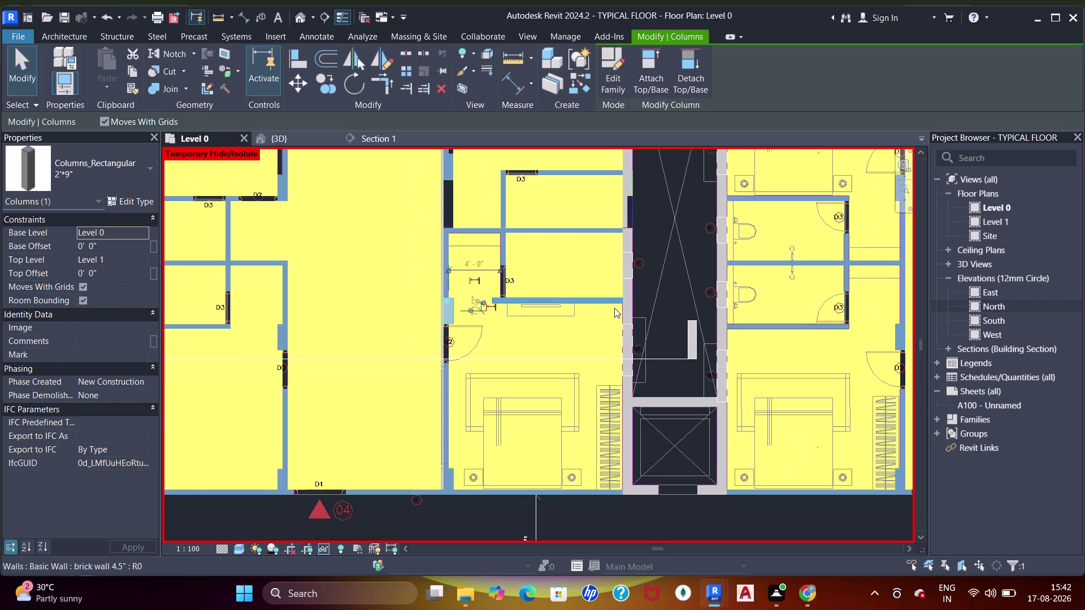
middle_click(606, 301)
key(Escape)
scroll(down, 3)
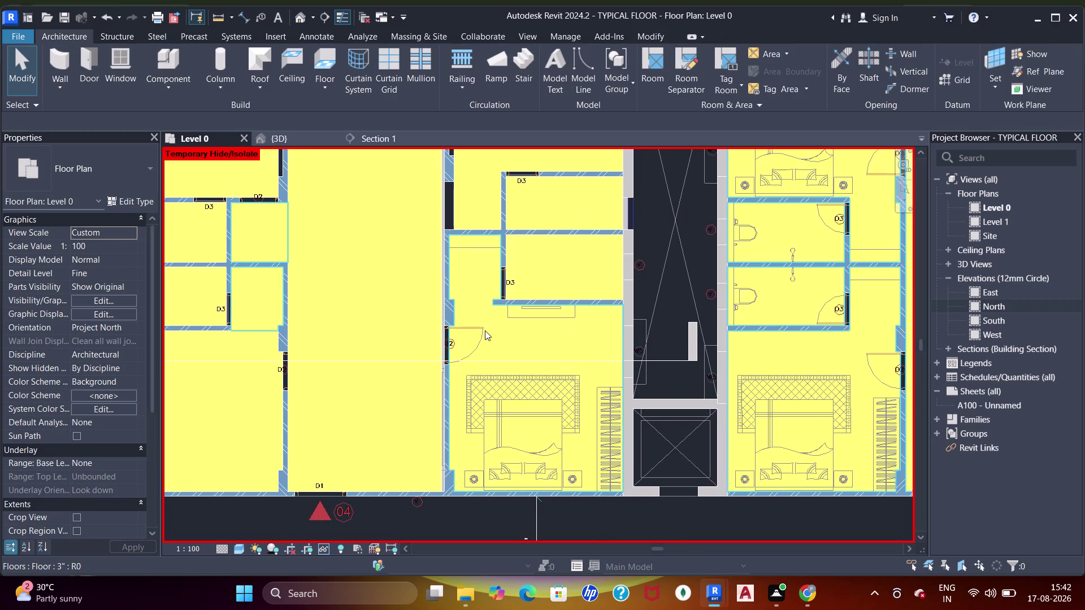
scroll(down, 3)
click(505, 354)
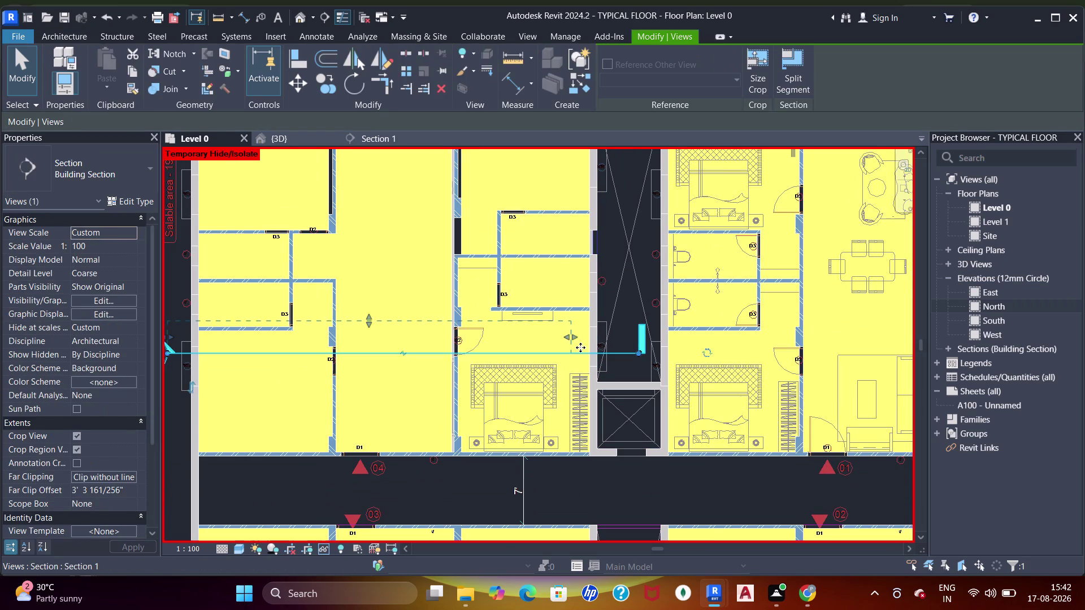
middle_drag(506, 334, 599, 323)
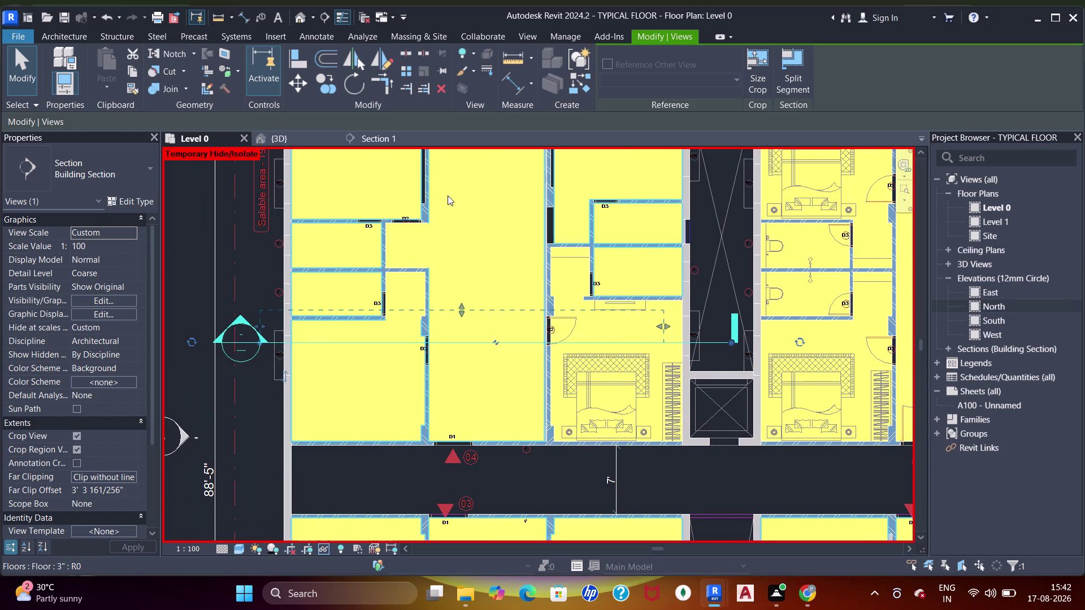
click(287, 326)
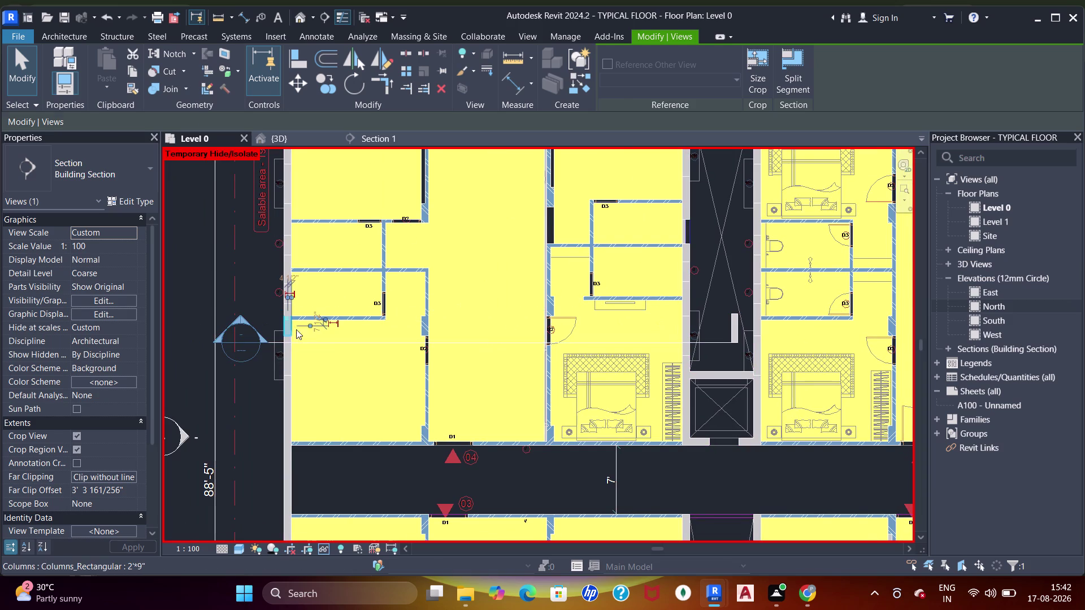
click(395, 144)
Reposition Section 1 to view the cut and select the wall with the window.
scroll(down, 3)
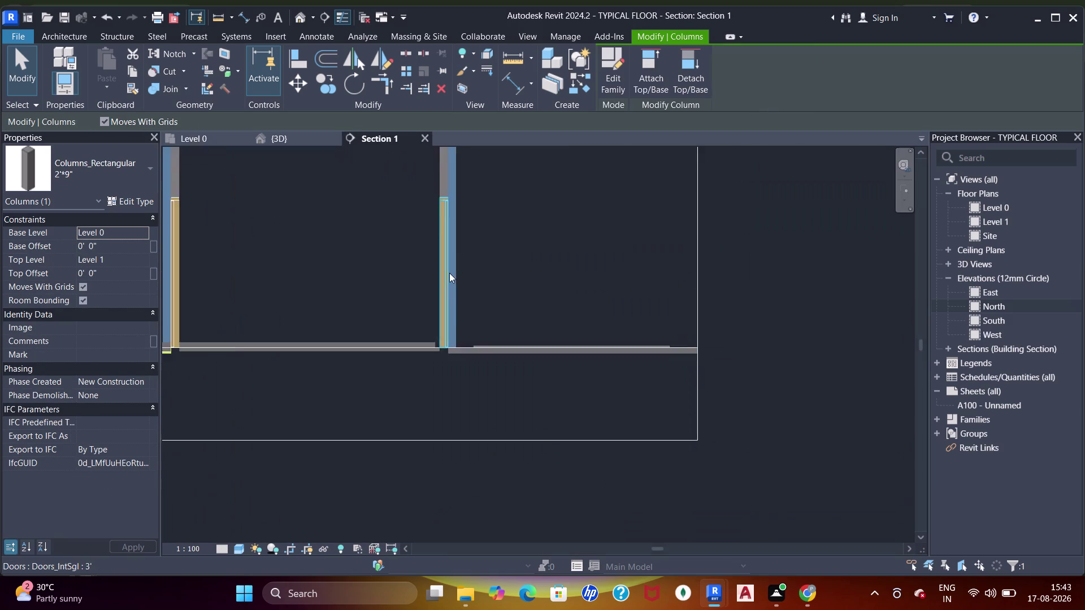
scroll(down, 3)
middle_drag(461, 257, 578, 348)
scroll(down, 3)
middle_drag(535, 310, 589, 305)
scroll(up, 3)
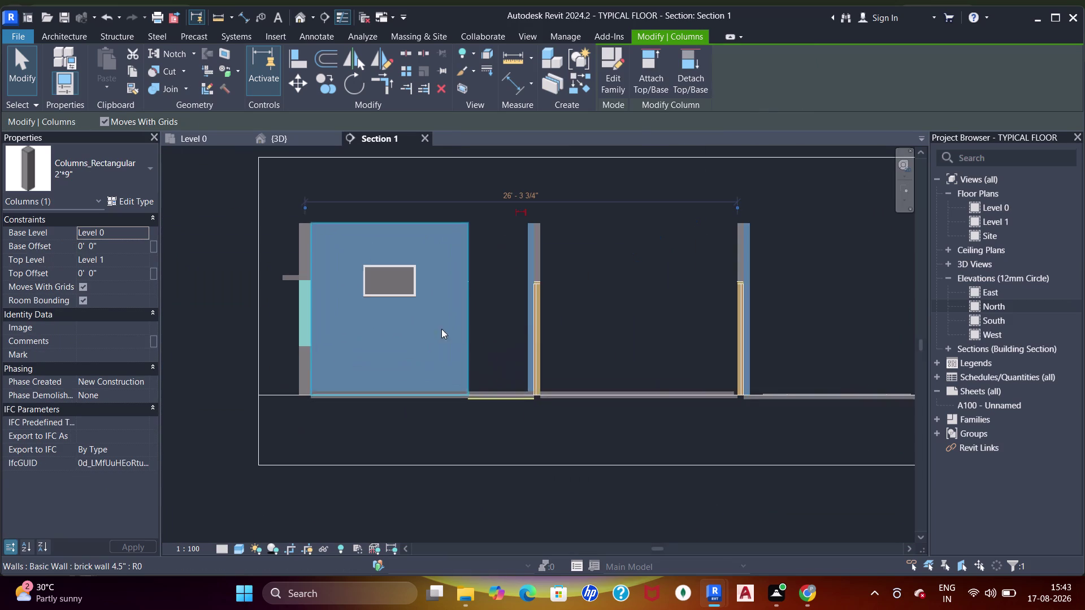
key(Escape)
click(393, 234)
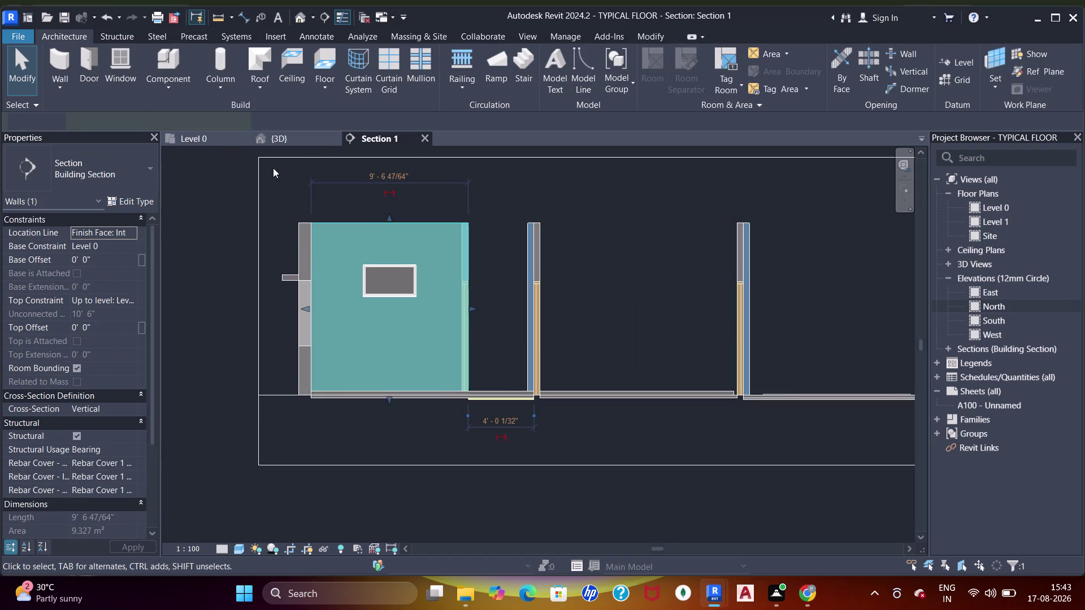
click(213, 141)
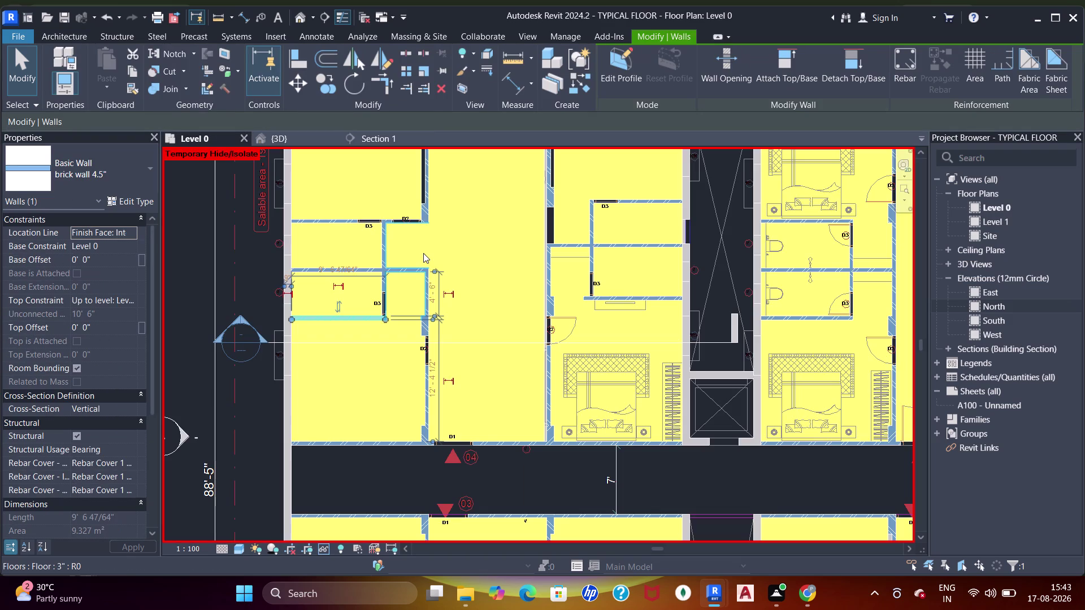
key(Escape)
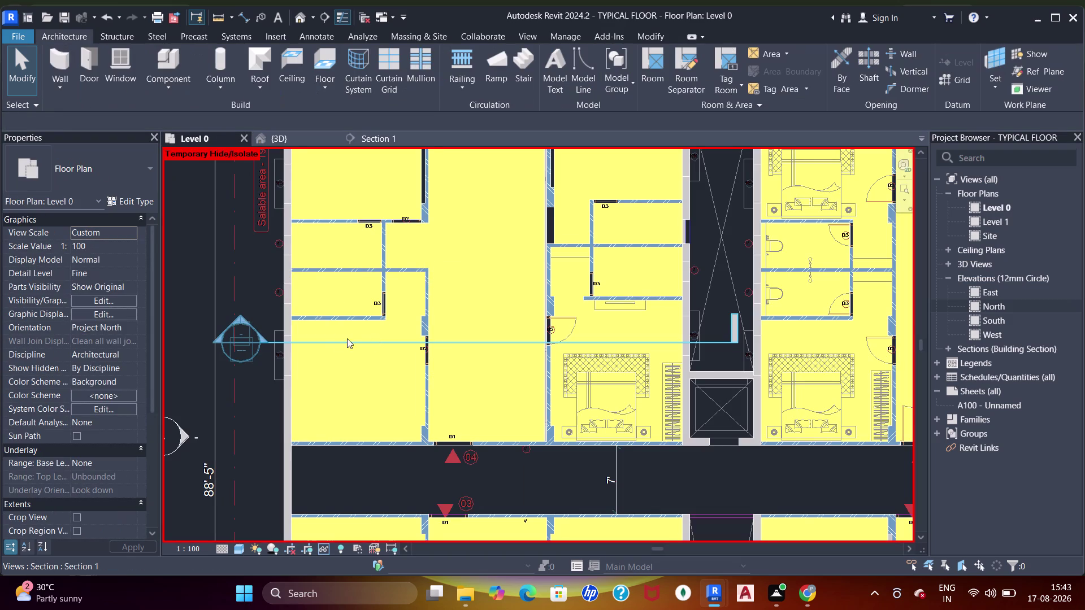
Review Section 1 again, alternating with the Level 0 plan and its section line.
click(382, 142)
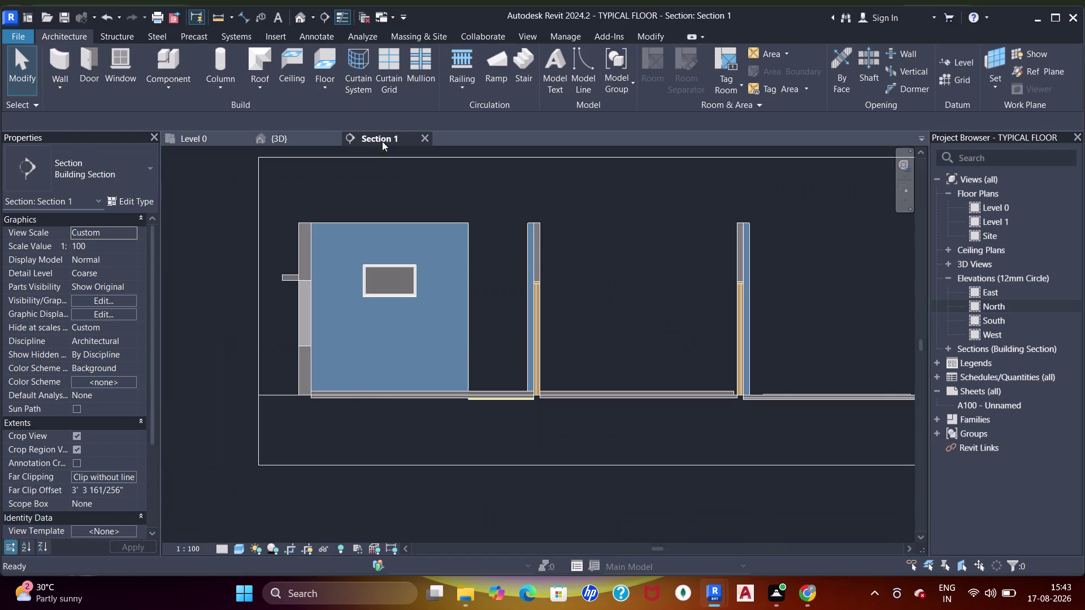
middle_drag(776, 365, 656, 354)
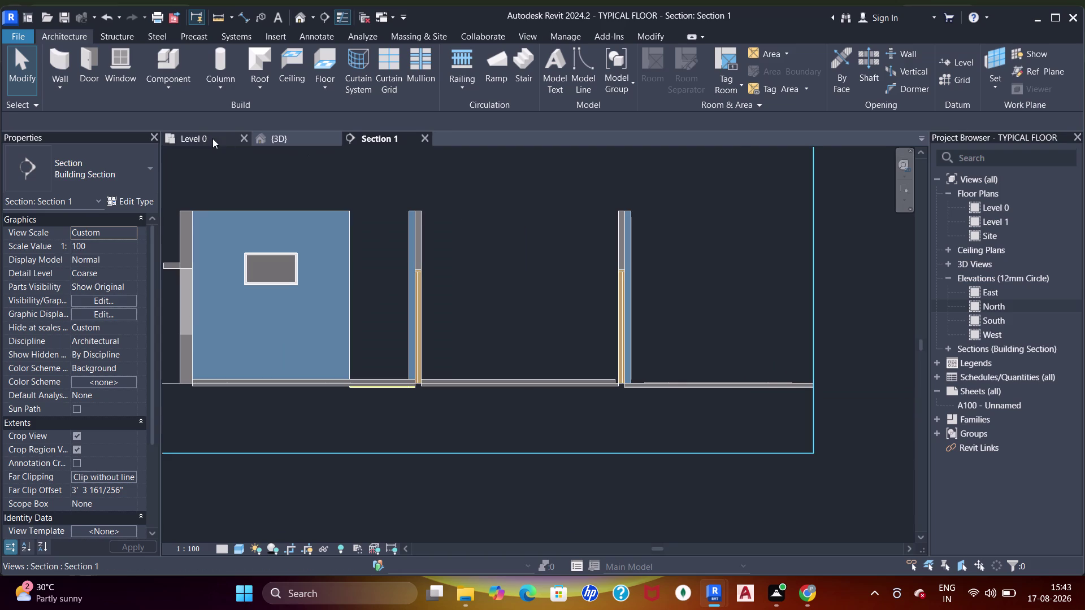
click(206, 136)
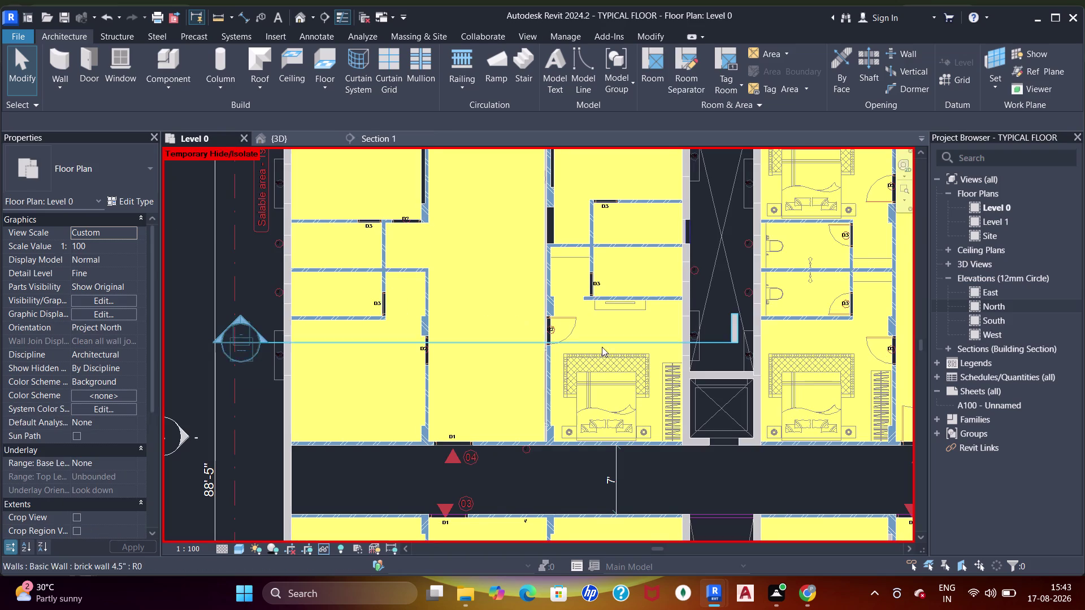
click(650, 342)
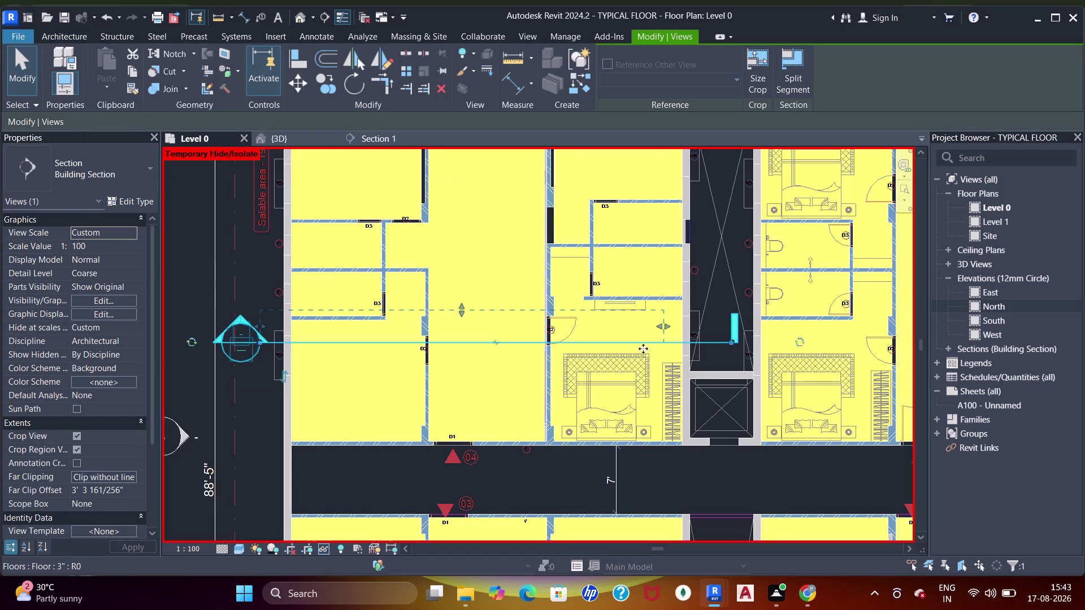
key(Escape)
click(377, 141)
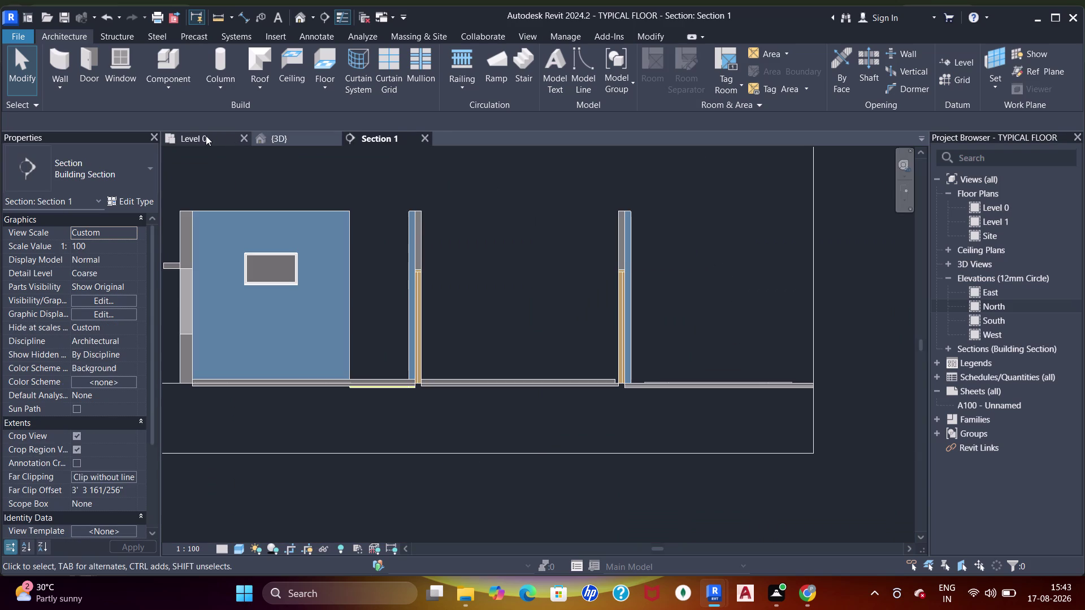
click(203, 136)
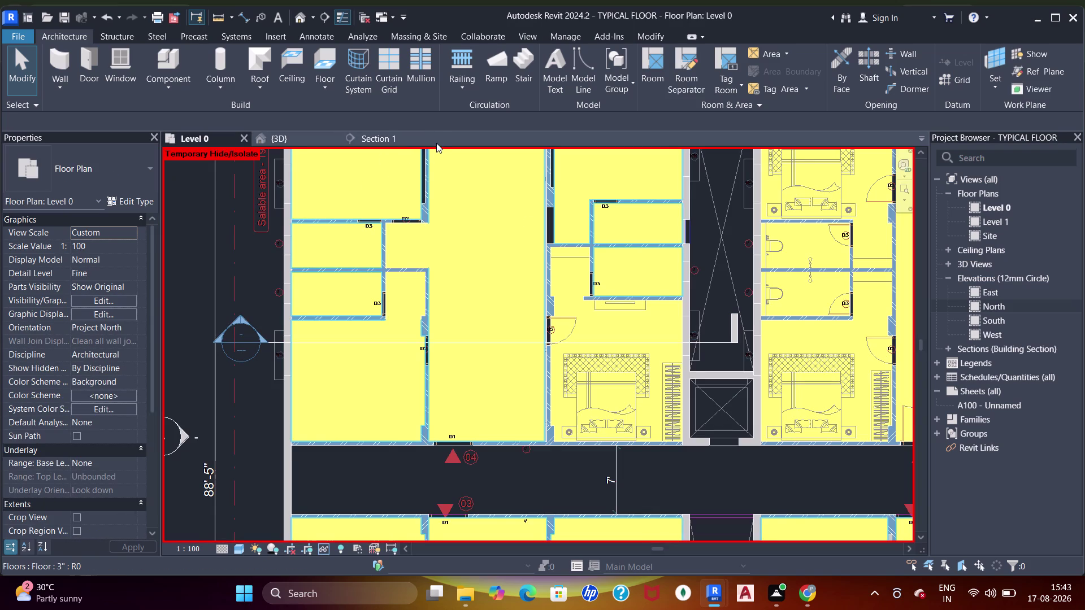
Close the Section 1 tab and delete its section line from the Level 0 plan.
click(436, 139)
click(423, 140)
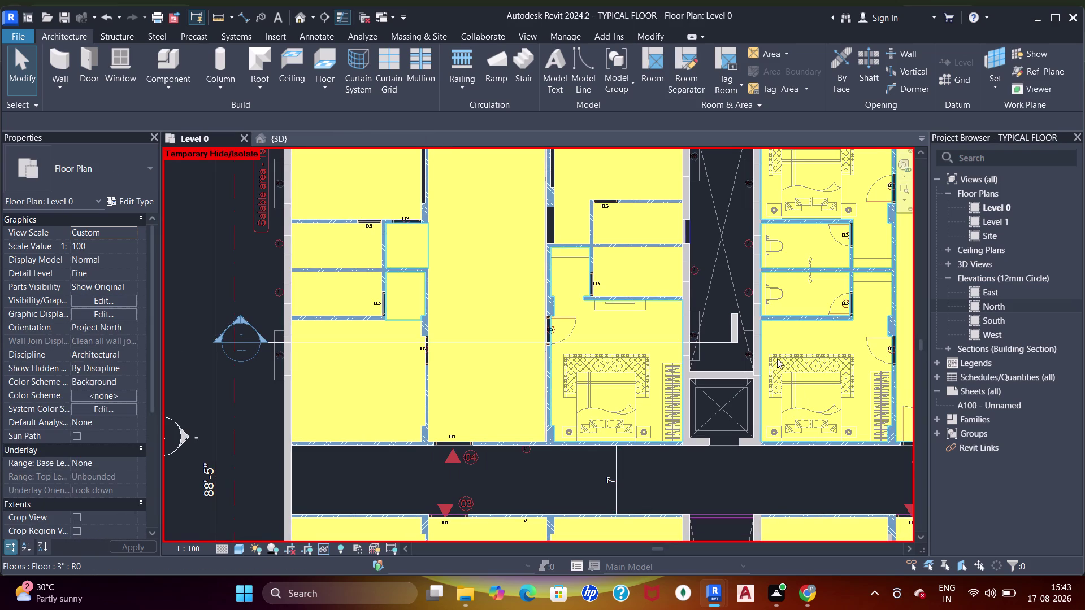
click(721, 339)
right_click(726, 338)
click(775, 394)
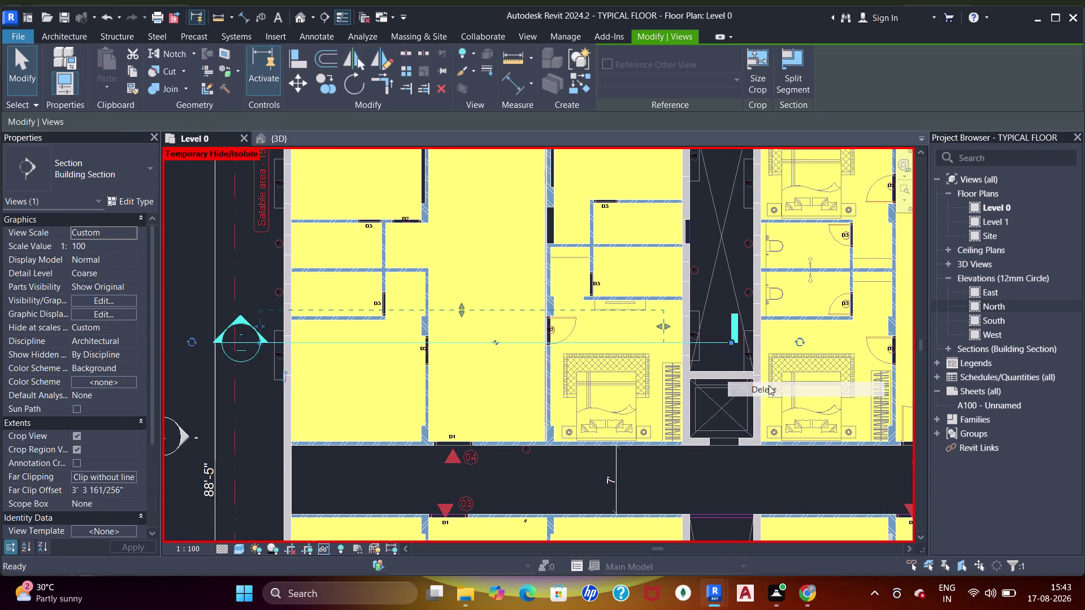
click(586, 339)
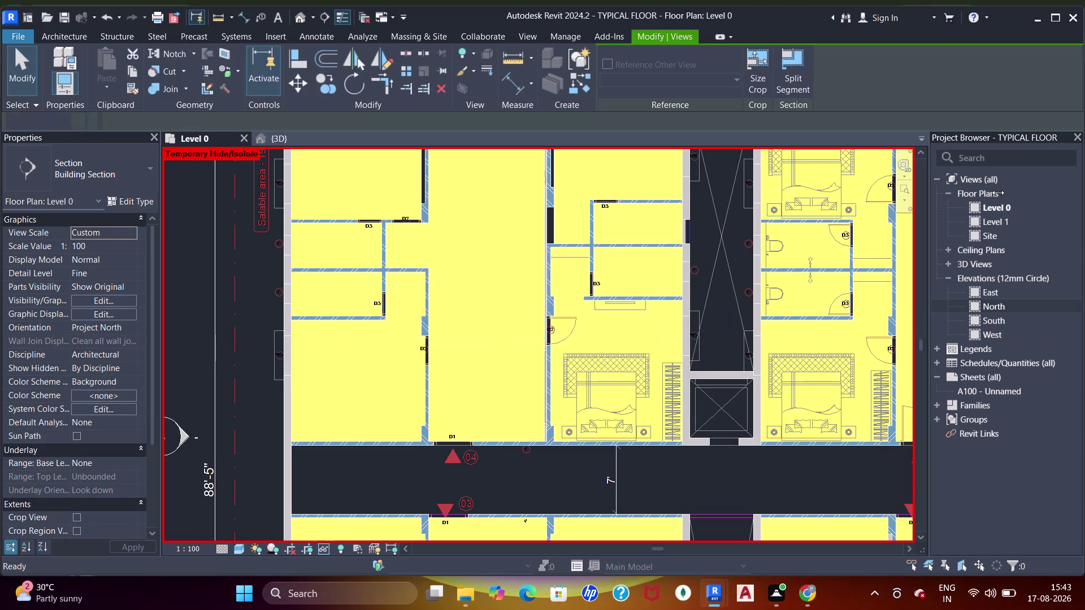
scroll(down, 3)
middle_drag(490, 262, 484, 283)
middle_drag(607, 367, 592, 268)
scroll(down, 3)
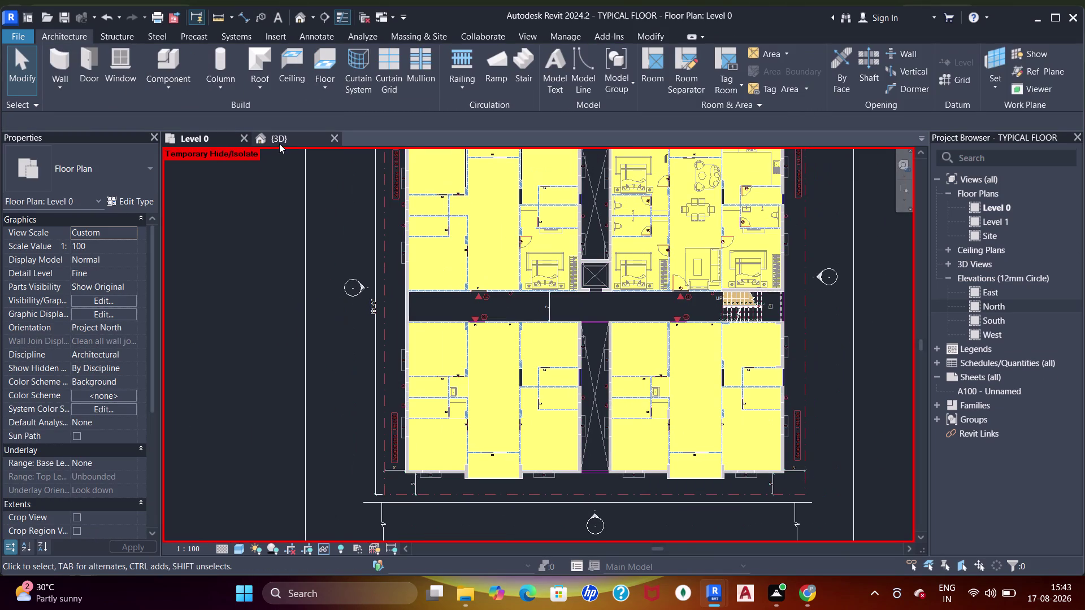
Open the 3D view and orbit around the building.
click(279, 144)
scroll(down, 3)
middle_drag(488, 314, 565, 366)
scroll(up, 3)
key(Escape)
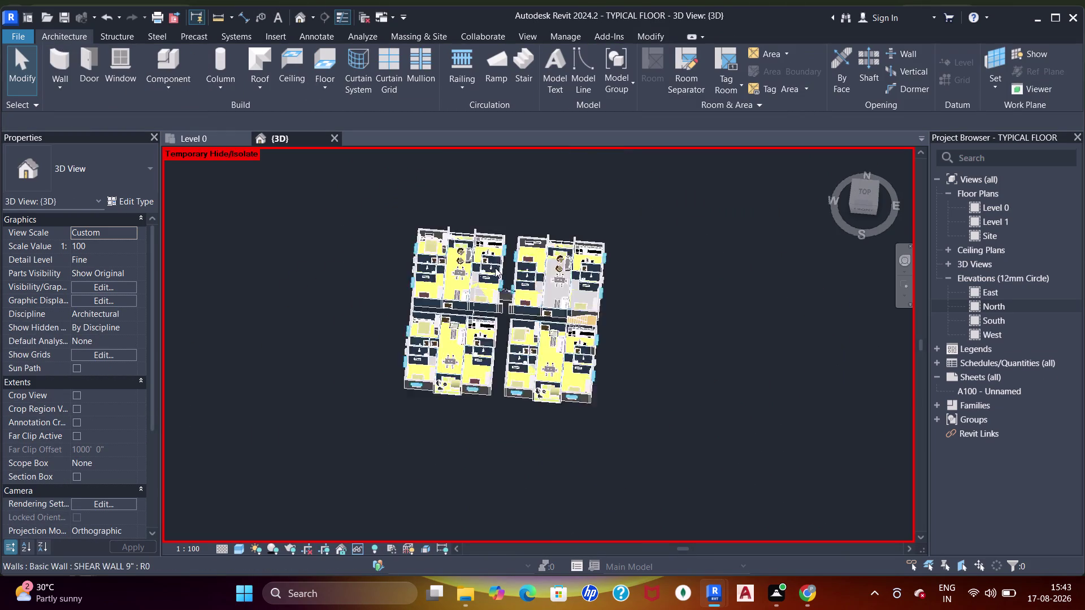
middle_drag(482, 300, 610, 265)
scroll(up, 3)
middle_drag(561, 289, 572, 364)
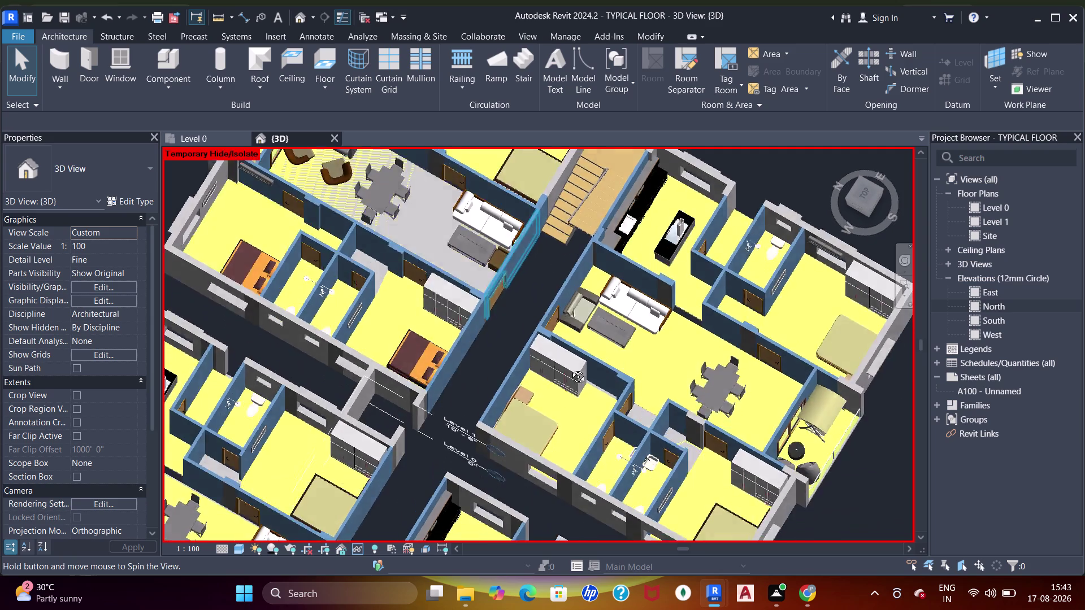
middle_drag(572, 364, 556, 390)
Orbit down to a low side view to look at the floor slabs and edges.
scroll(up, 3)
scroll(down, 3)
middle_drag(500, 352, 571, 205)
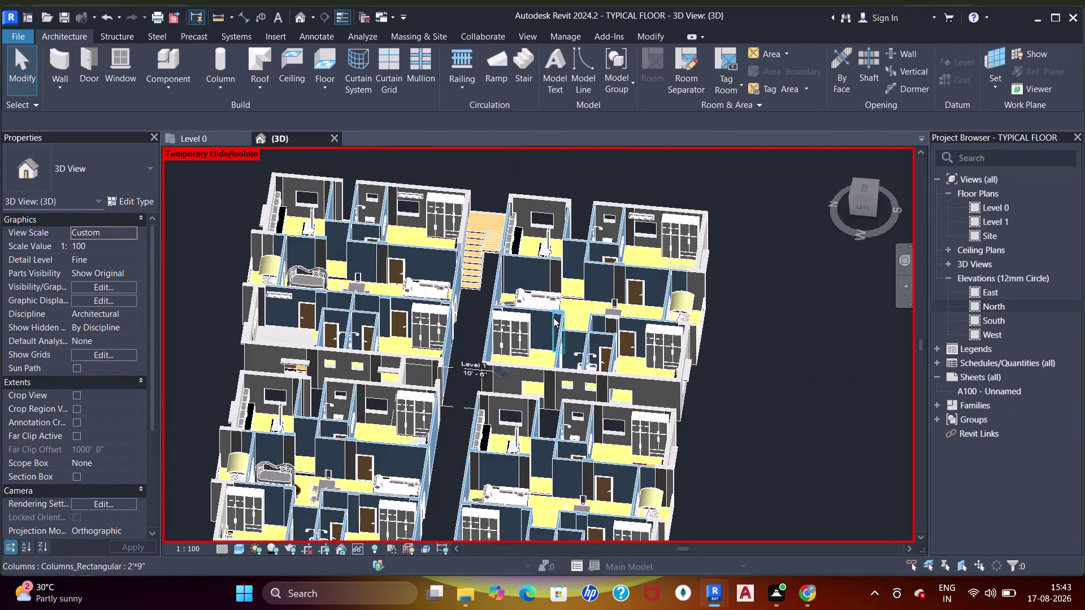
middle_drag(554, 318, 580, 151)
middle_drag(539, 416, 537, 290)
scroll(up, 3)
middle_drag(488, 373, 585, 306)
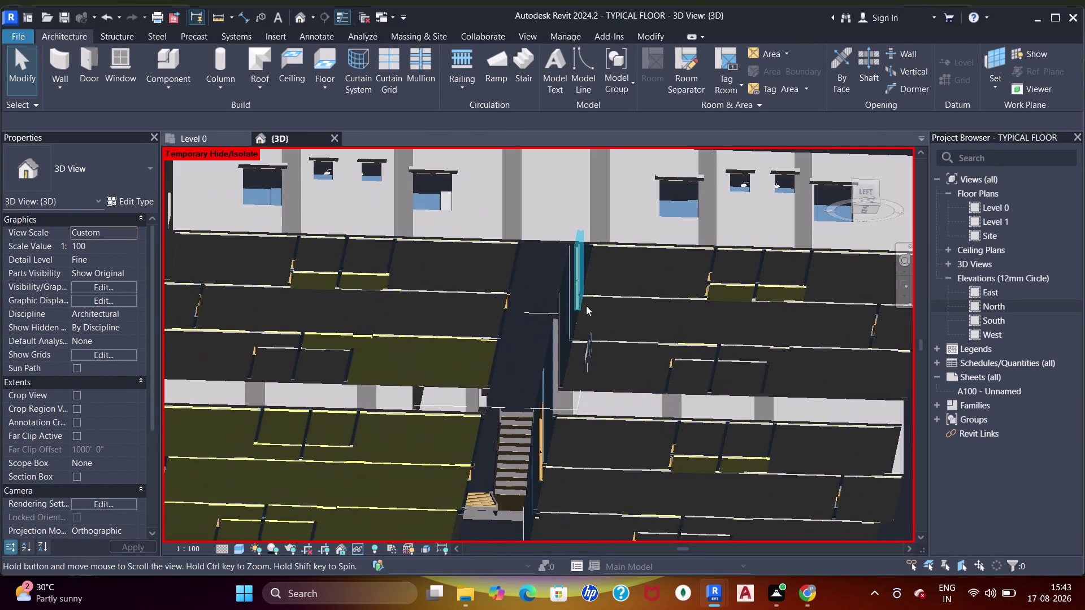
middle_drag(585, 306, 585, 306)
Select the 3-inch Level 0 floor slab to check its properties, then clear the selection.
click(406, 349)
scroll(up, 3)
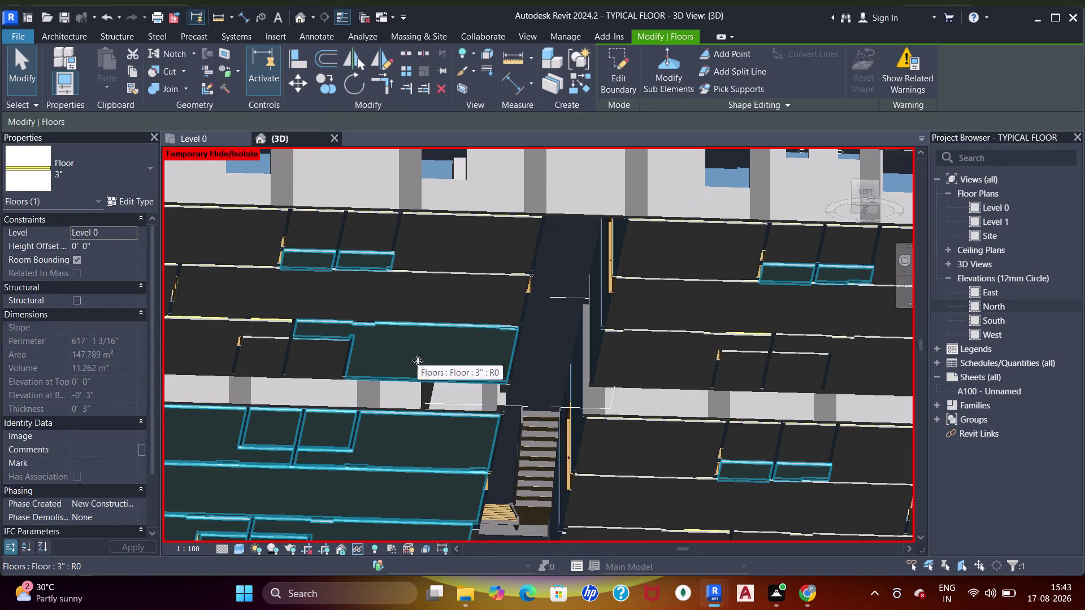
middle_drag(458, 389, 548, 429)
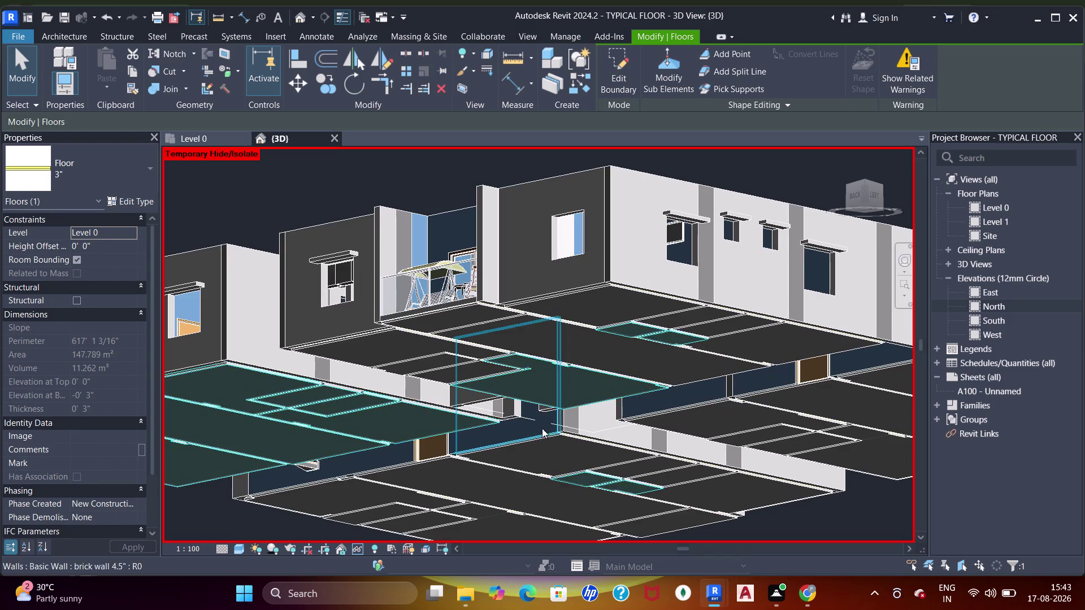
key(Escape)
click(554, 390)
key(Delete)
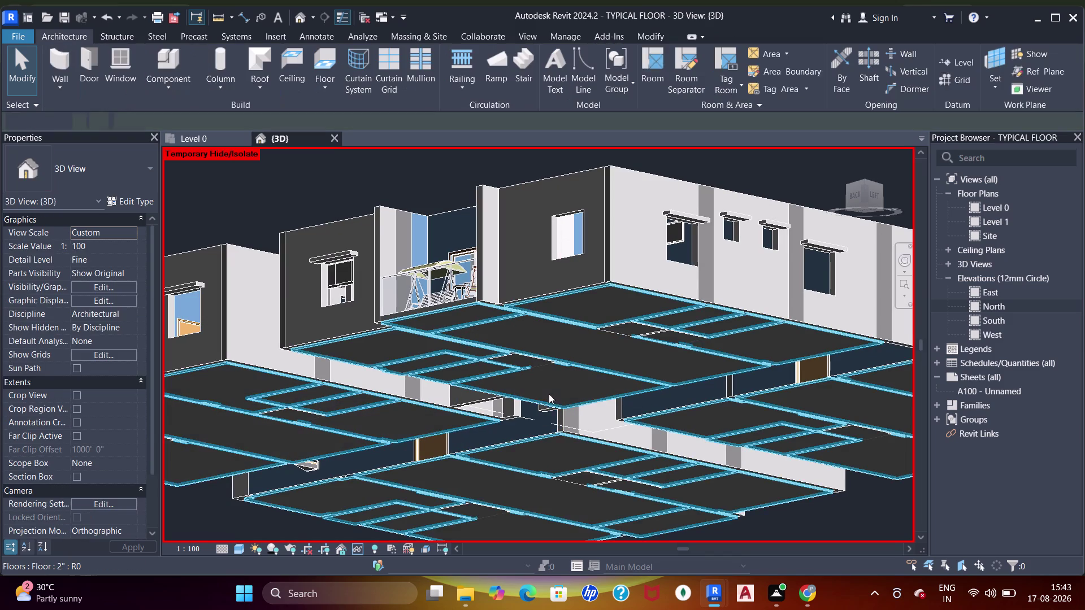
Orbit back above the rooms and return to the Level 0 plan.
scroll(down, 3)
middle_drag(675, 287, 547, 485)
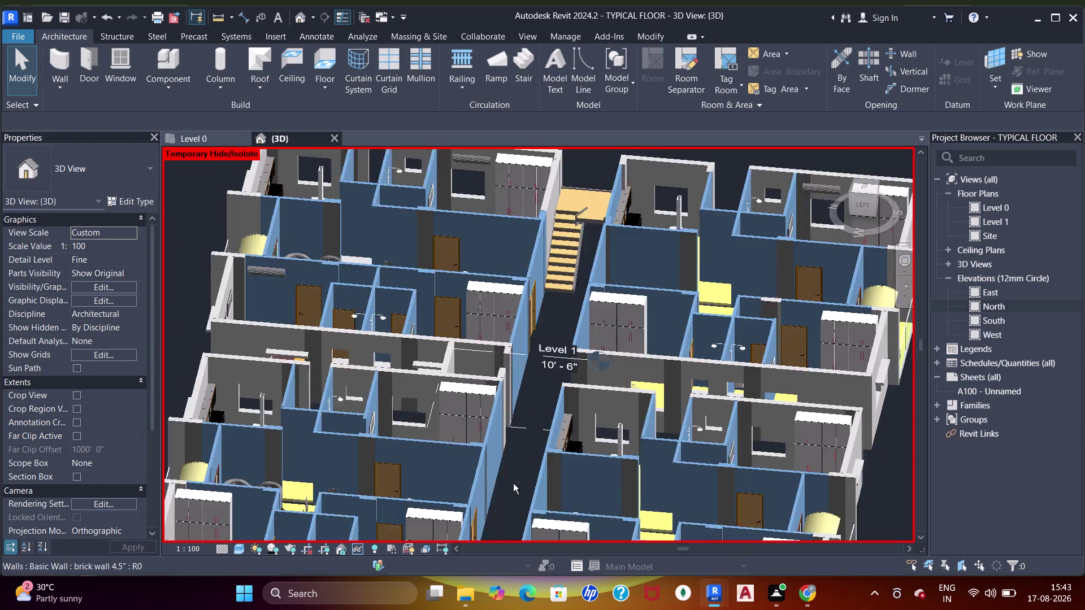
middle_drag(591, 380, 518, 477)
click(222, 140)
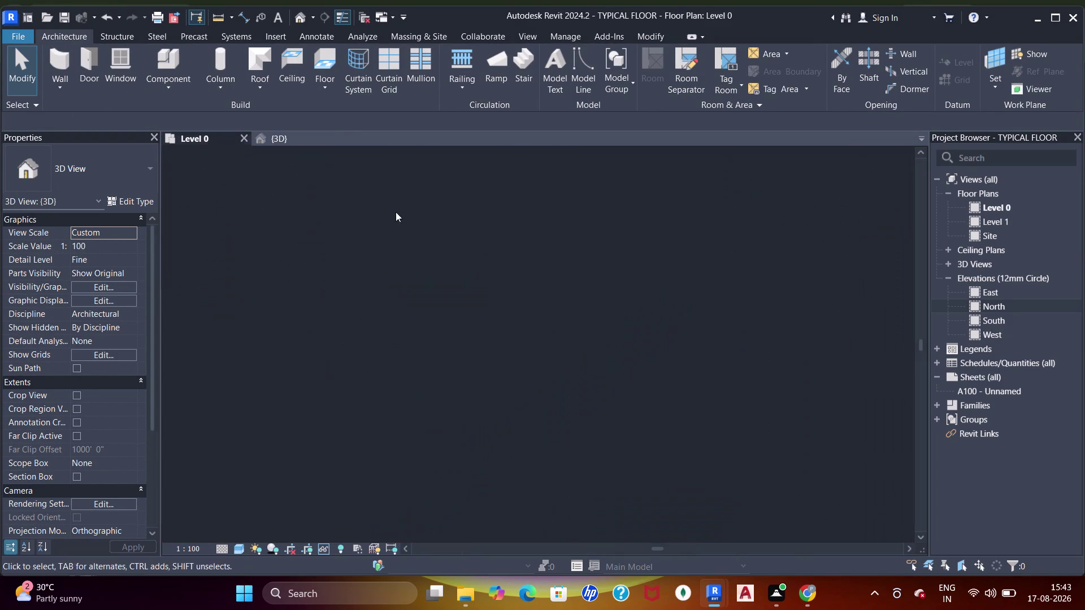
Recenter the Level 0 plan and undo the last change.
scroll(down, 3)
middle_drag(580, 241, 570, 258)
scroll(up, 3)
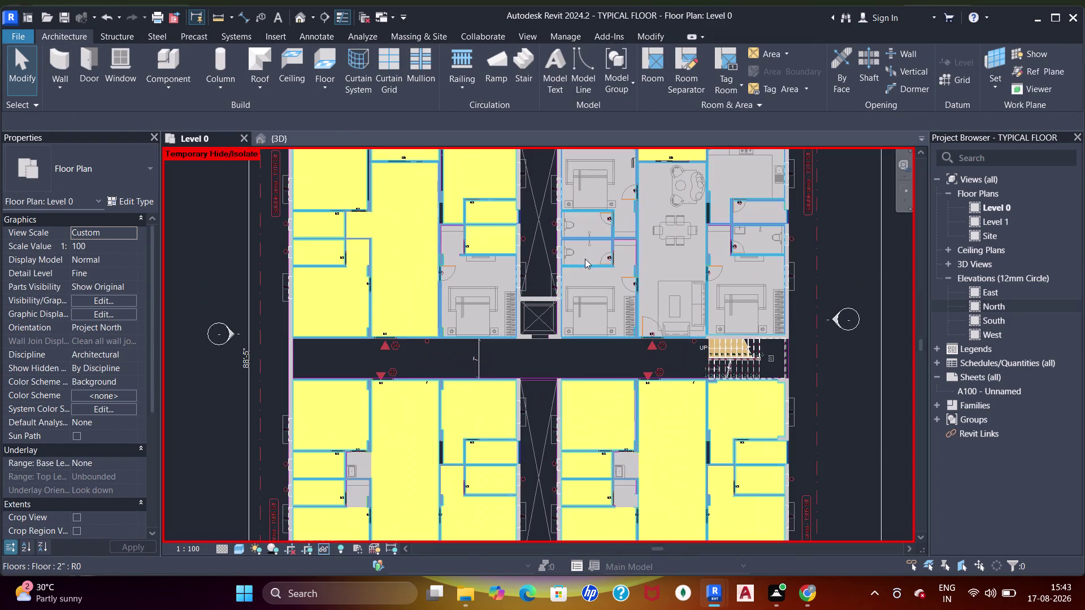
key(ctrl+z)
click(619, 281)
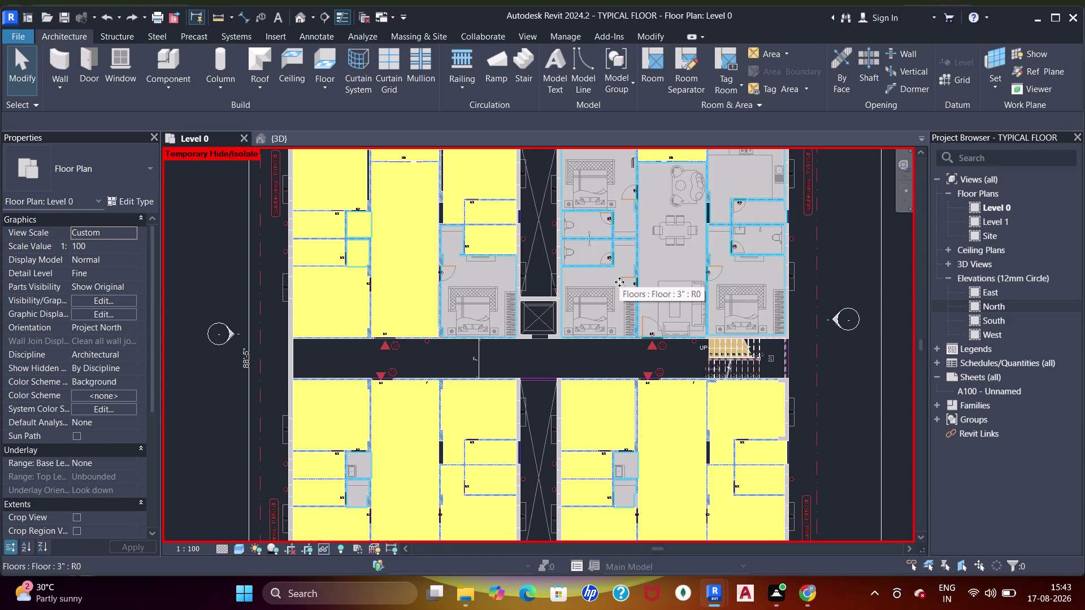
Give the grey 3-inch floor slab a 3" height offset, accepting the overlap warning.
click(119, 247)
text(3)
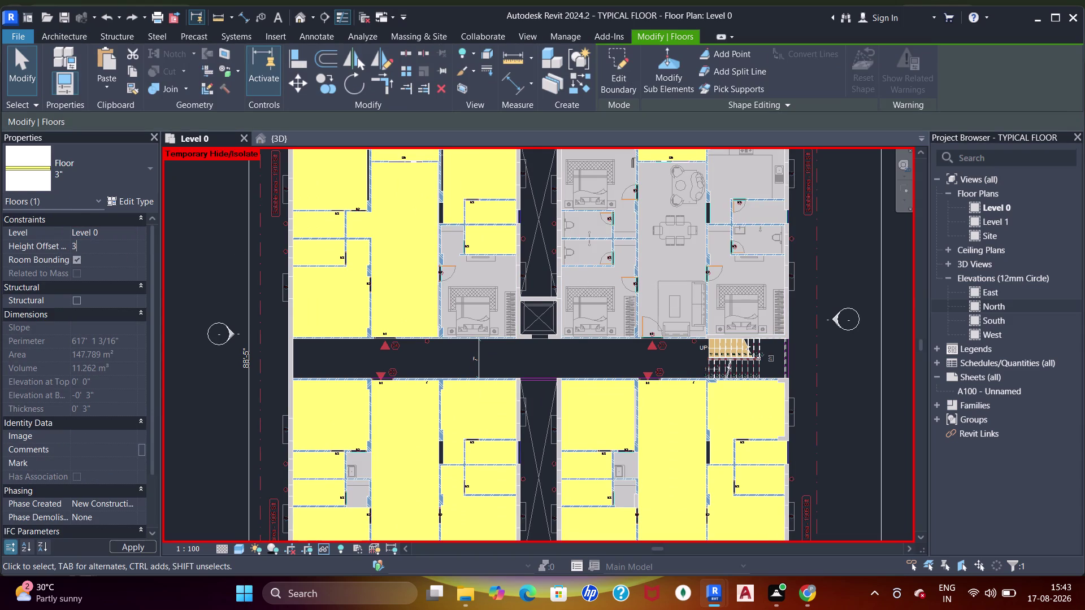
text(")
key(Return)
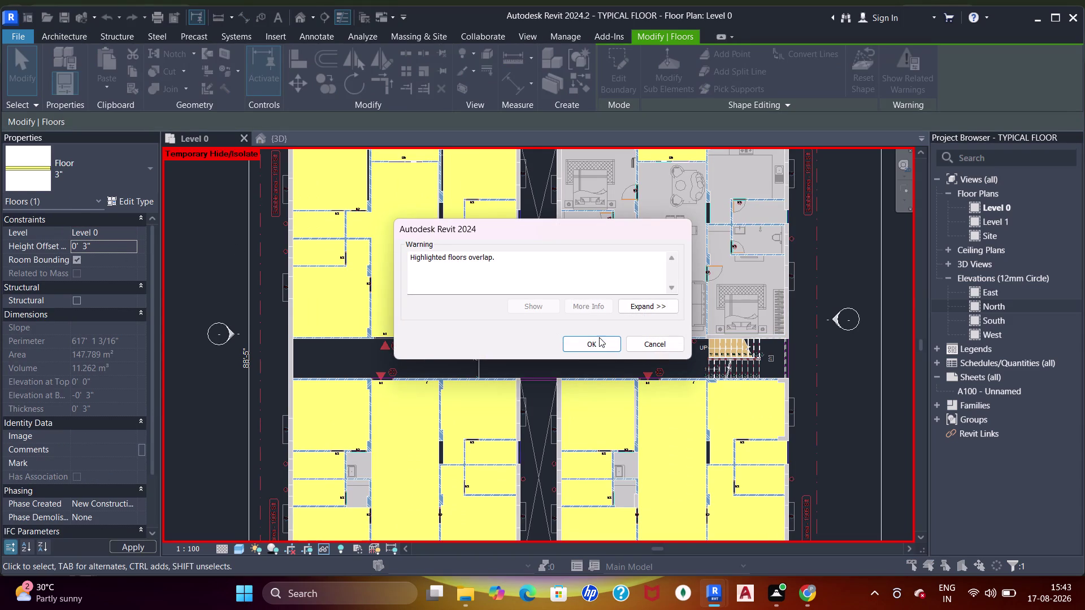
click(598, 344)
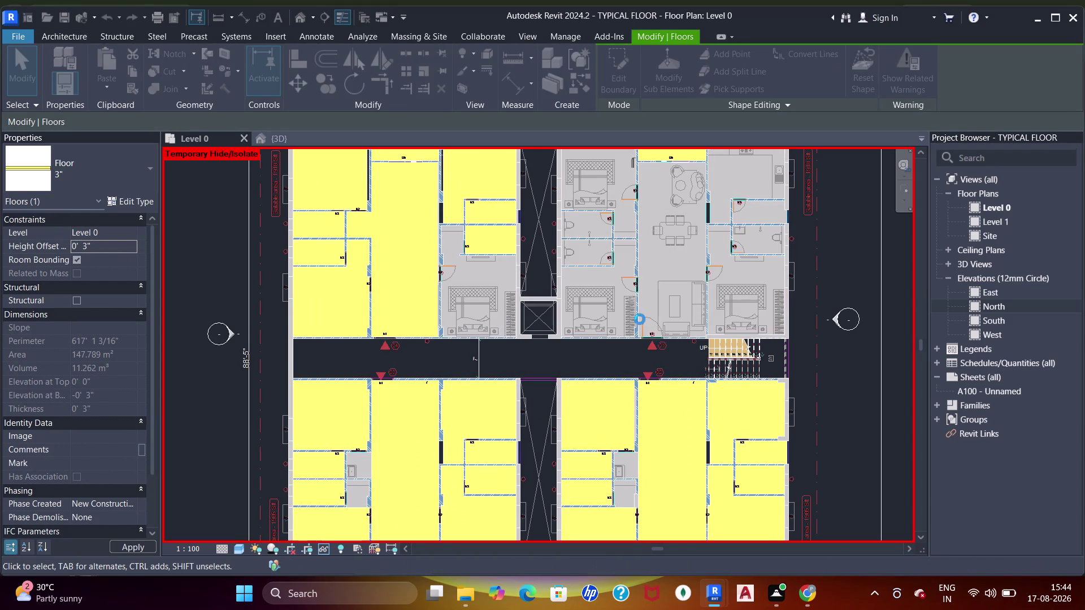
key(Escape)
Open the 3D view and orbit to check the floor slabs from below.
click(614, 298)
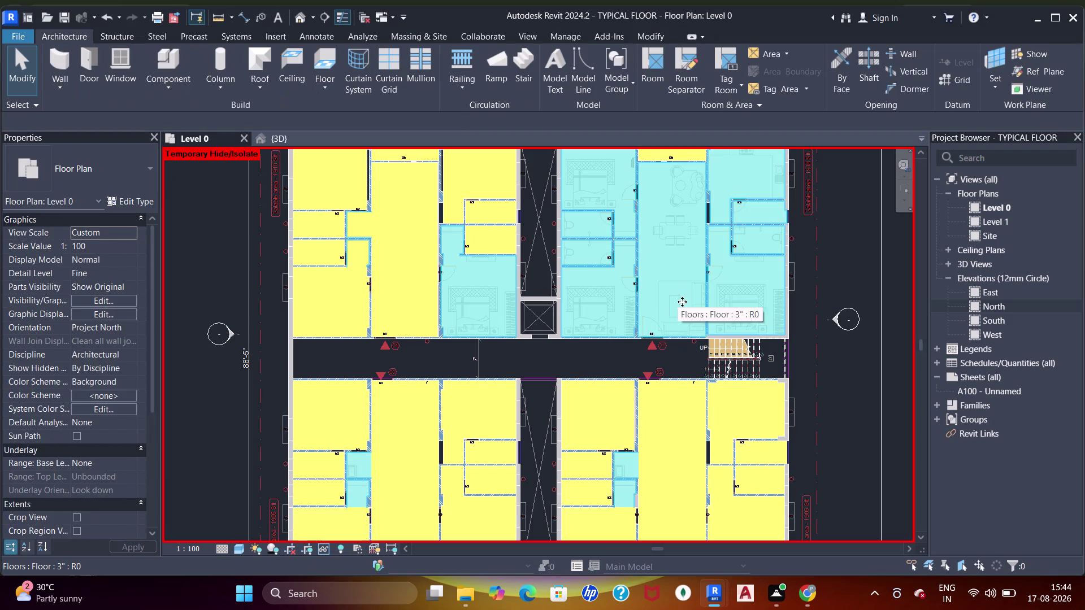
middle_drag(679, 308, 670, 344)
key(Delete)
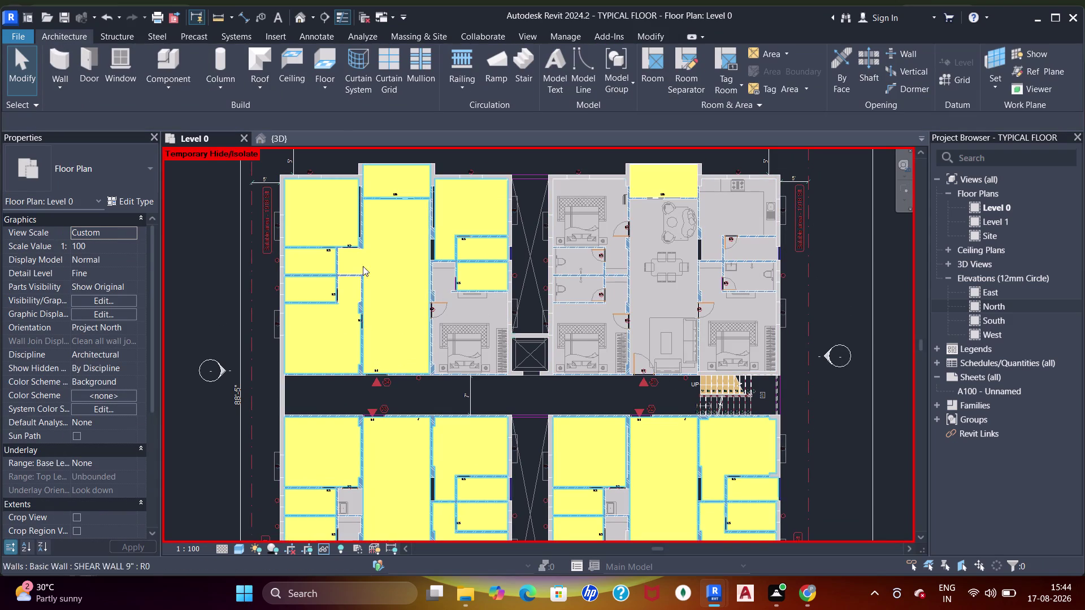
click(274, 138)
middle_drag(589, 359, 613, 209)
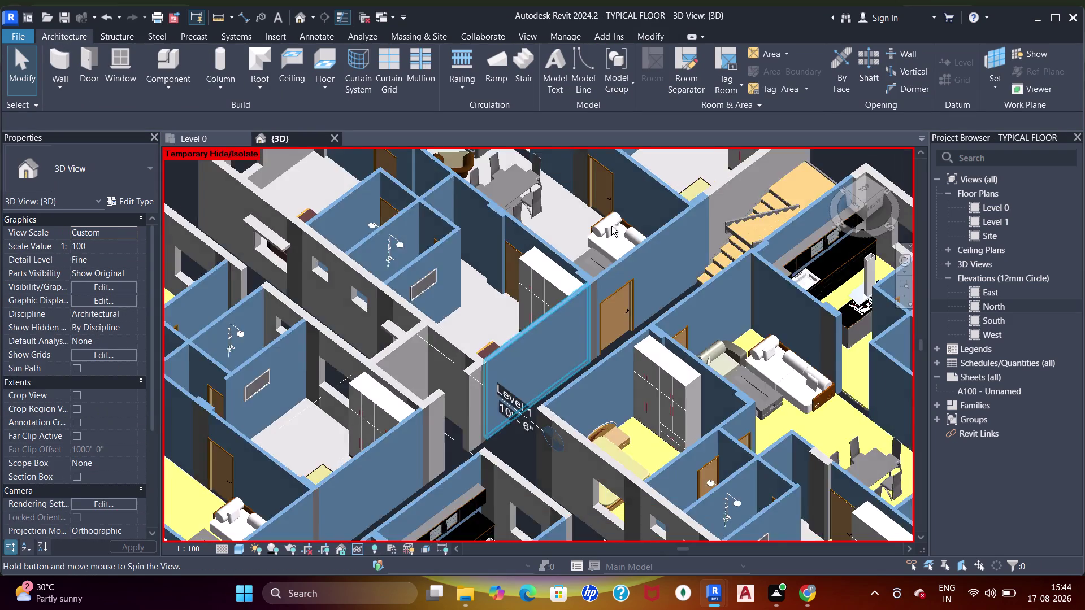
middle_drag(541, 415, 571, 256)
middle_drag(483, 360, 561, 335)
scroll(down, 3)
middle_drag(594, 330, 595, 338)
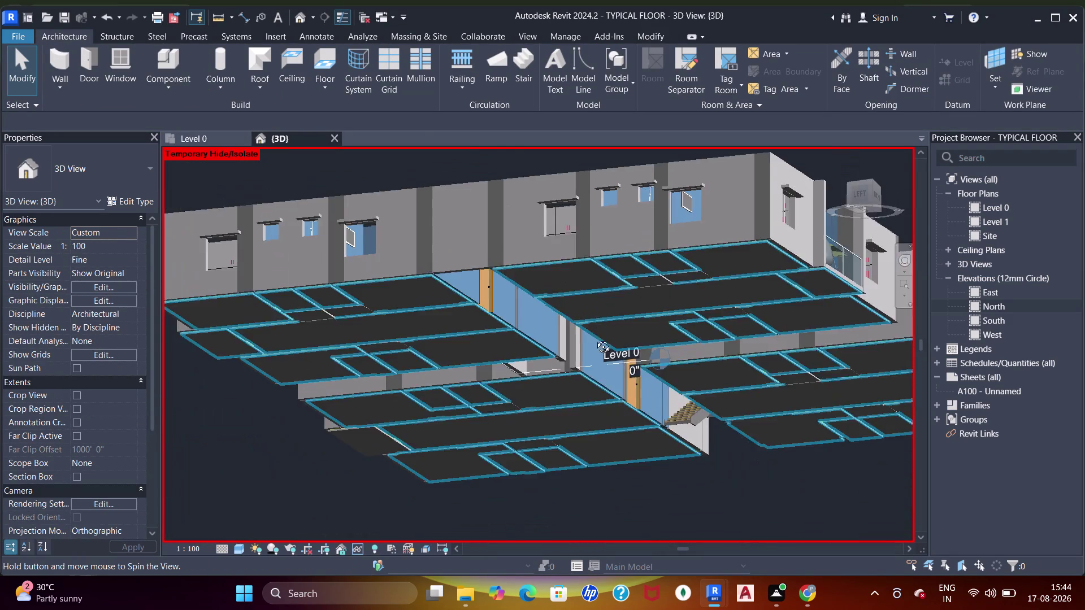
middle_drag(595, 338, 515, 478)
Select the Level 0 floor slab in 3D and switch to the Level 0 plan.
middle_drag(584, 278, 548, 459)
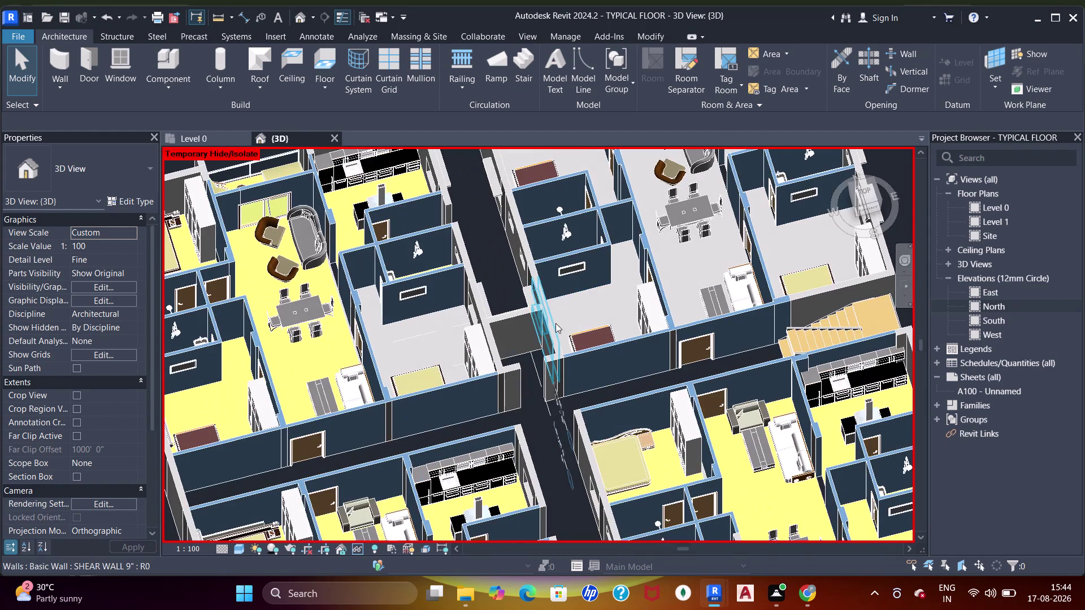
key(ctrl+z)
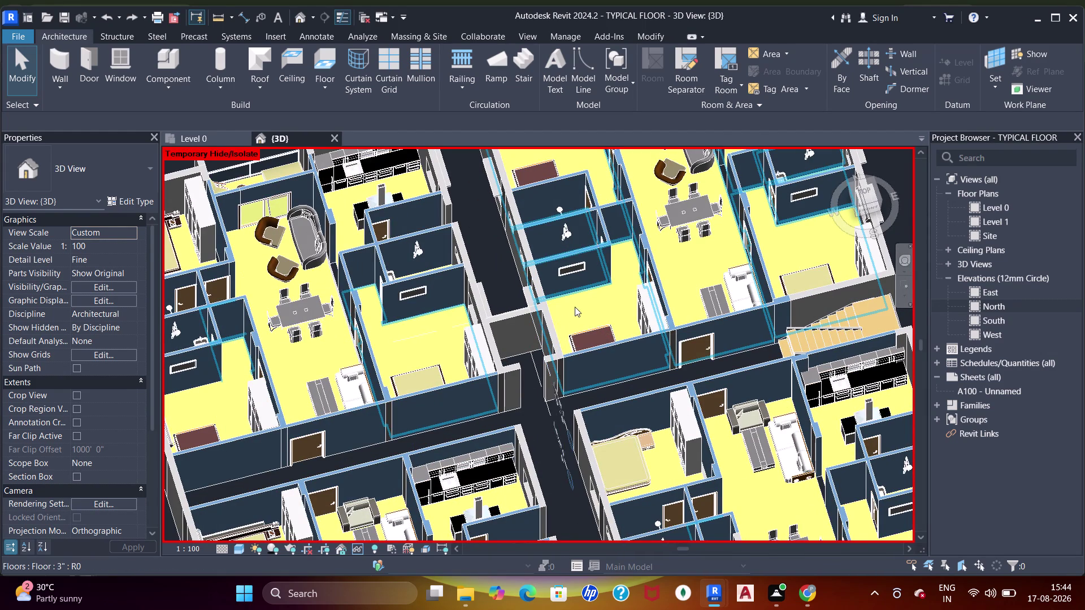
click(577, 307)
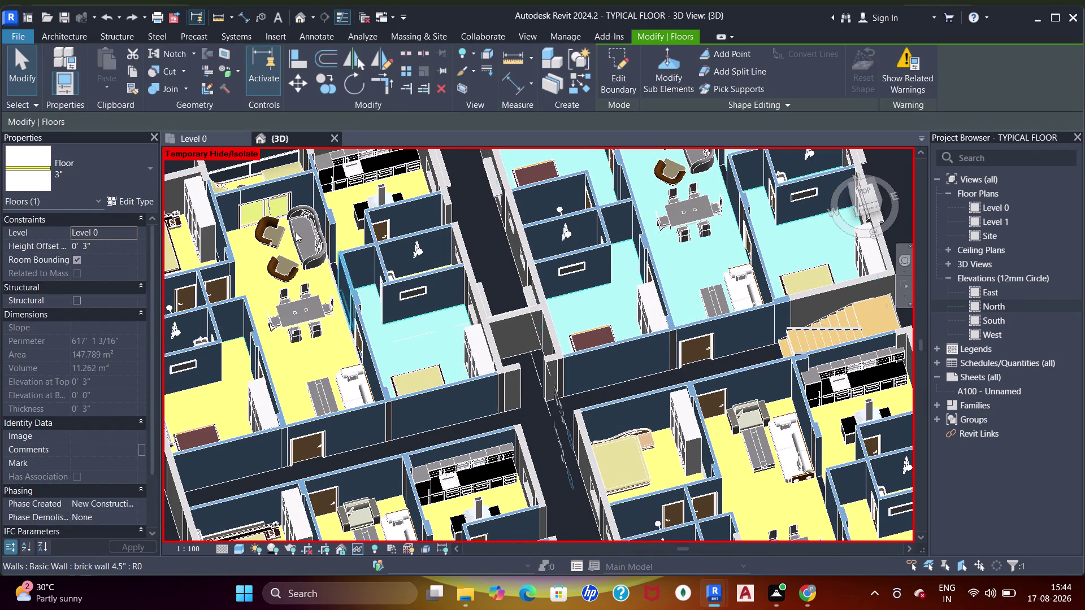
click(209, 138)
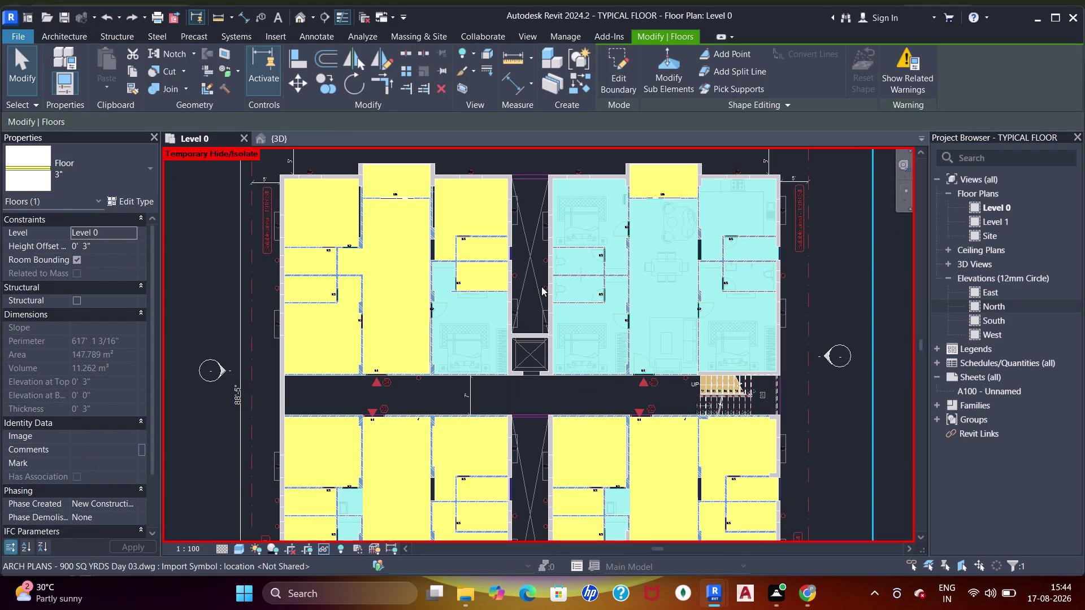
middle_drag(579, 282, 582, 249)
scroll(down, 3)
middle_click(581, 253)
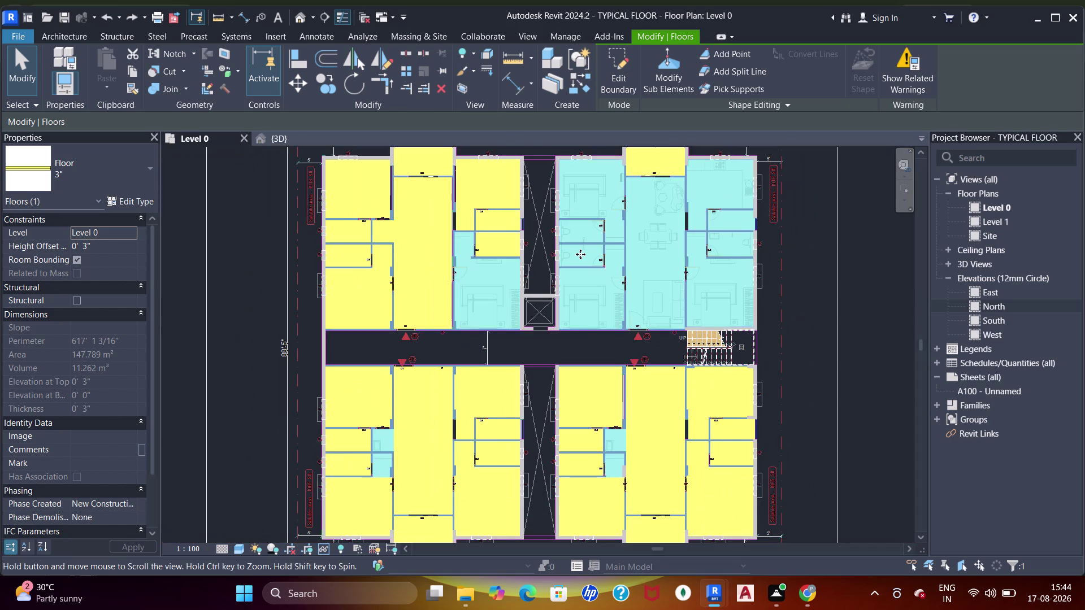
Start Join Geometry (JJ) picking the slab and walls, then return to 3D.
key(h)
key(h)
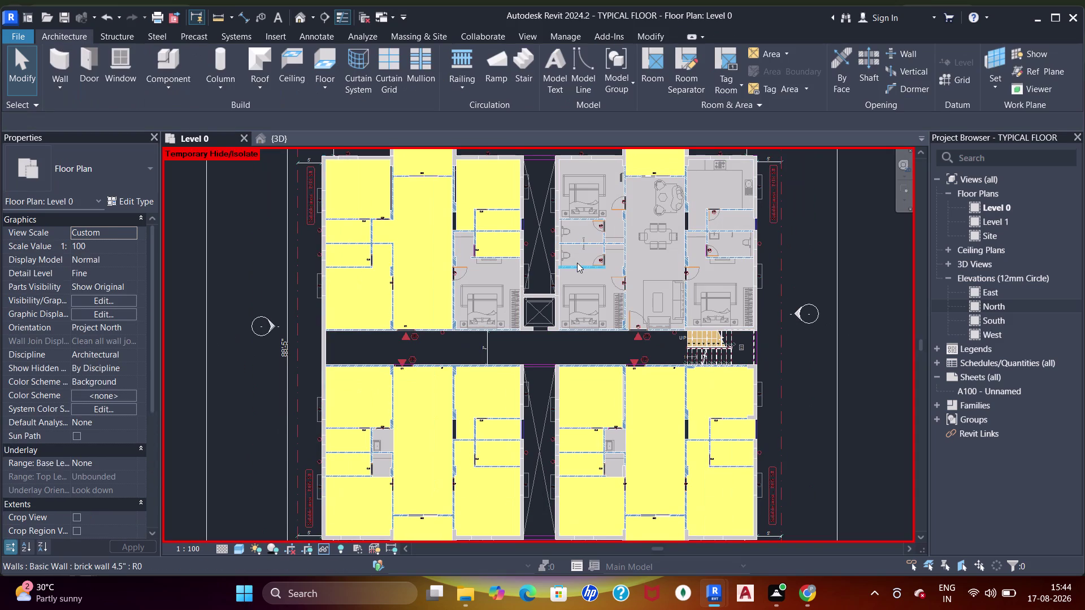
key(ctrl+z)
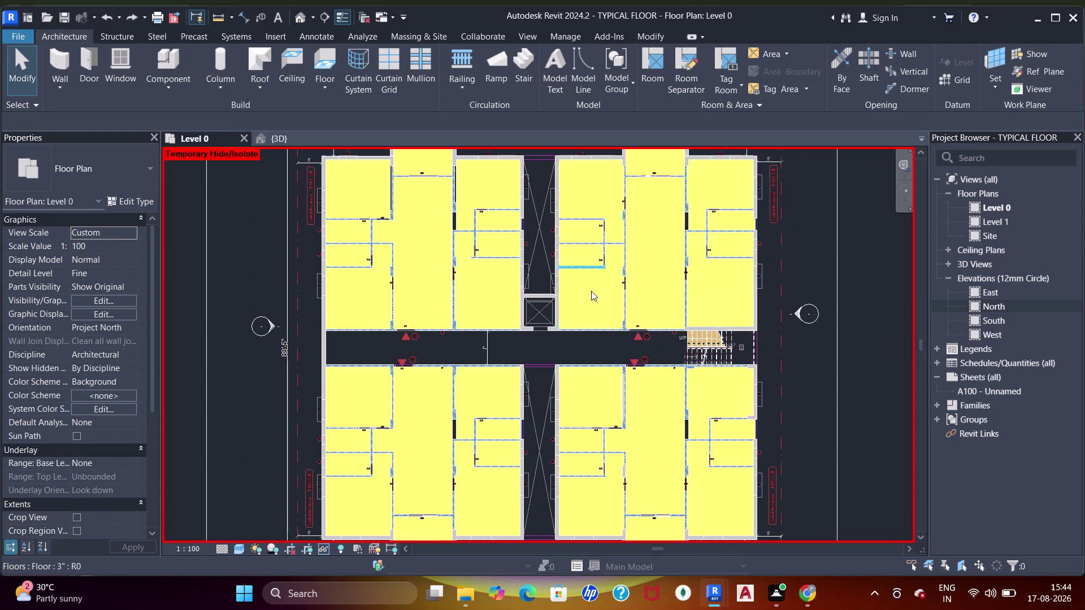
text(jj)
key(j)
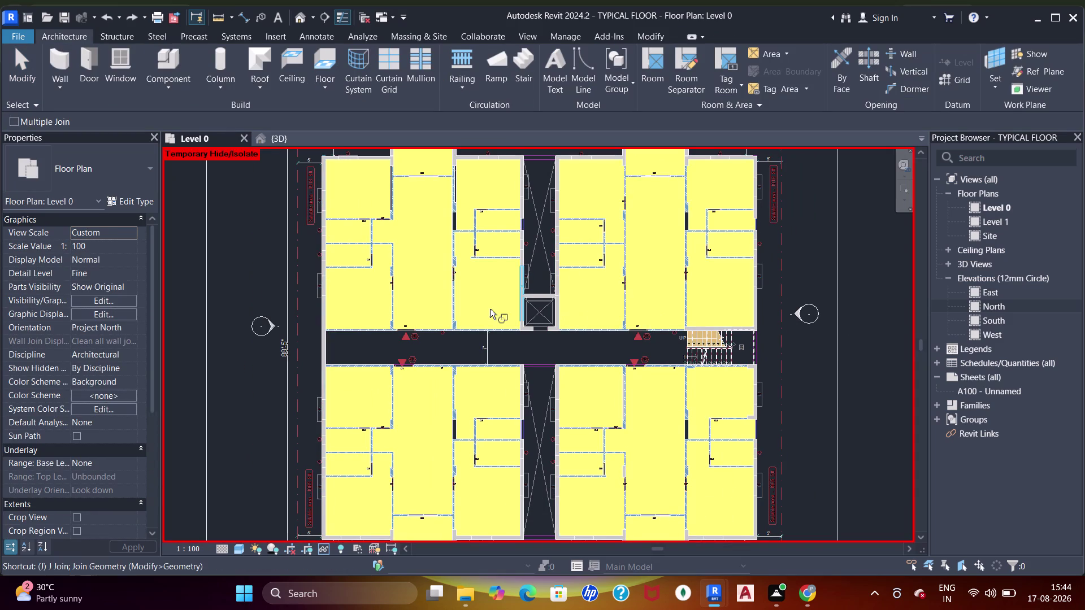
click(489, 306)
click(489, 195)
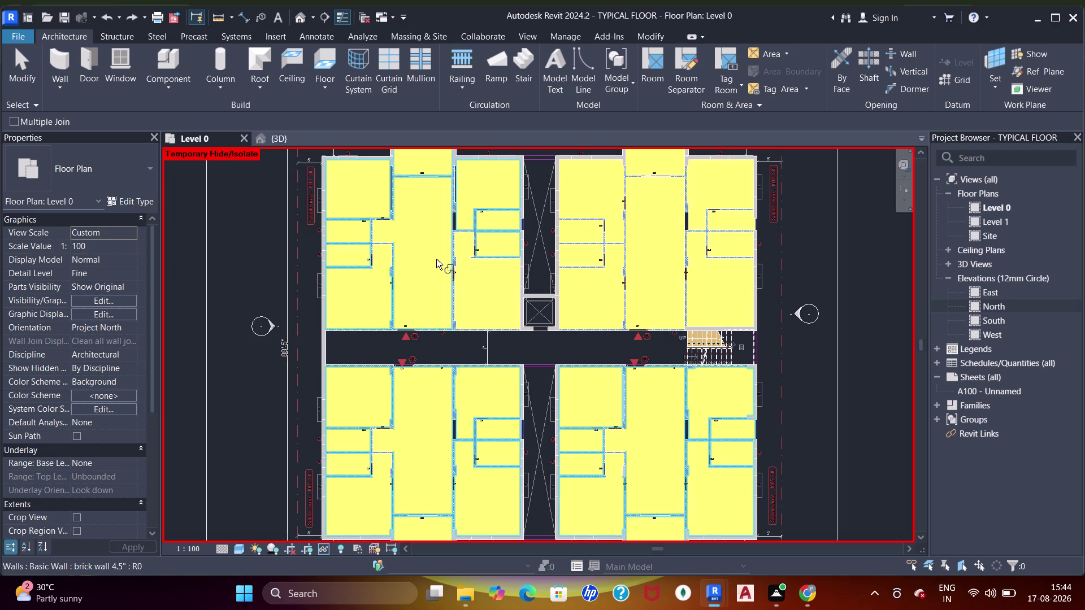
click(436, 257)
click(477, 279)
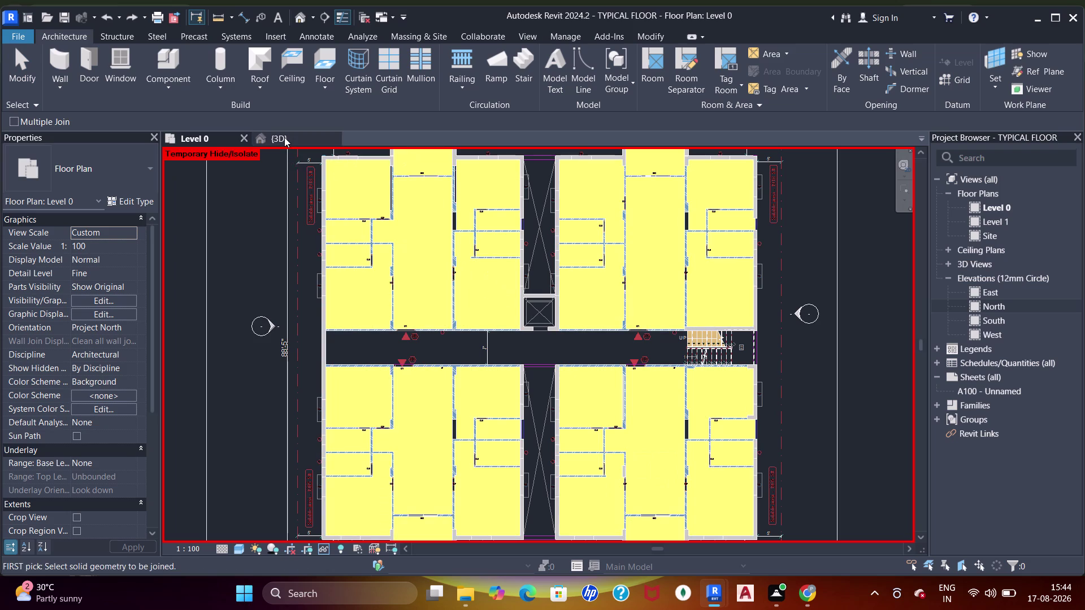
click(284, 137)
scroll(down, 3)
Cancel the unfinished join and orbit the model to see its underside and top.
key(Escape)
middle_drag(363, 338, 411, 249)
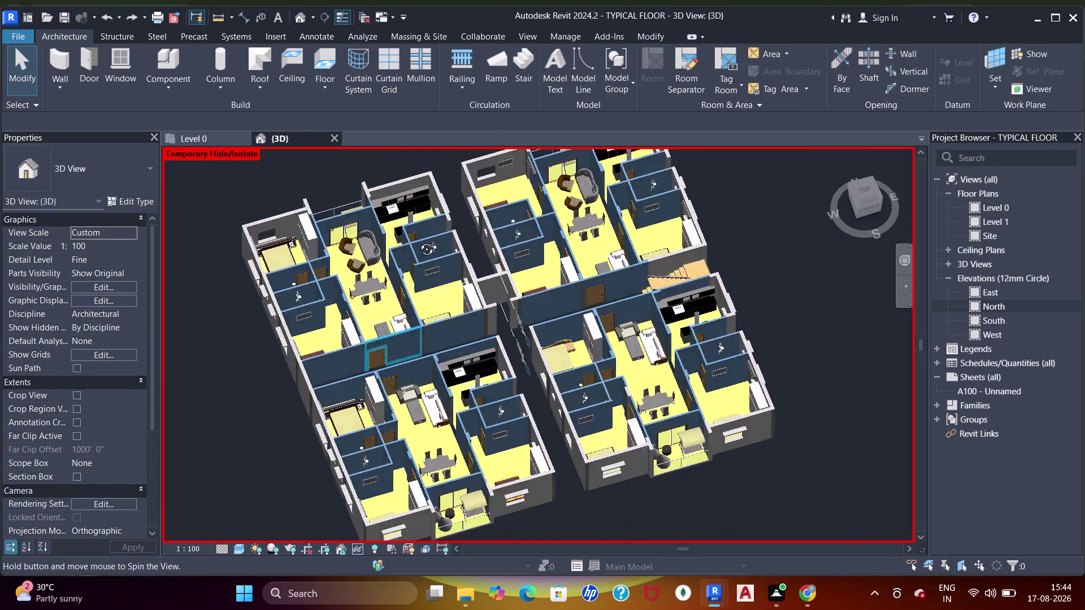
middle_drag(411, 249, 472, 143)
middle_drag(499, 371, 500, 218)
middle_drag(518, 315, 550, 226)
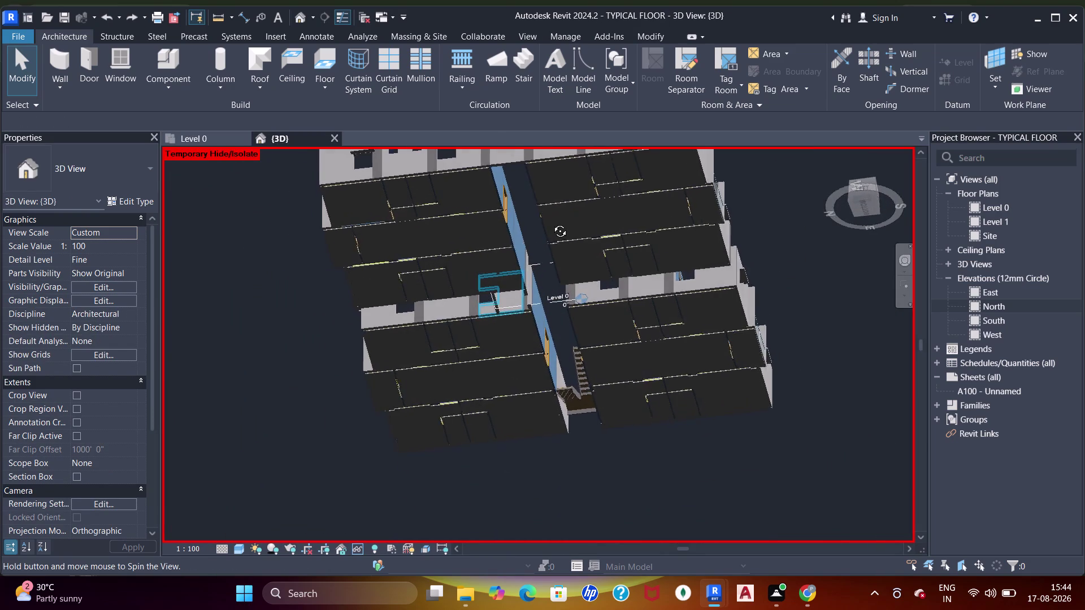
middle_drag(550, 226, 448, 476)
middle_drag(522, 303, 516, 471)
key(Escape)
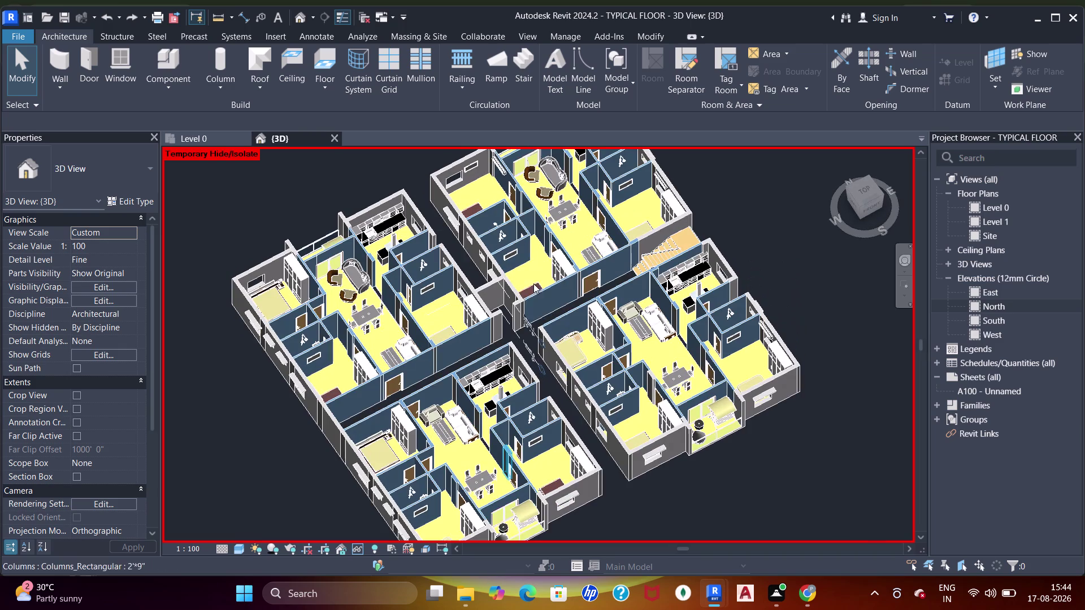
key(Escape)
Zoom in and orbit around the apartment interiors.
middle_drag(525, 300, 537, 369)
scroll(up, 3)
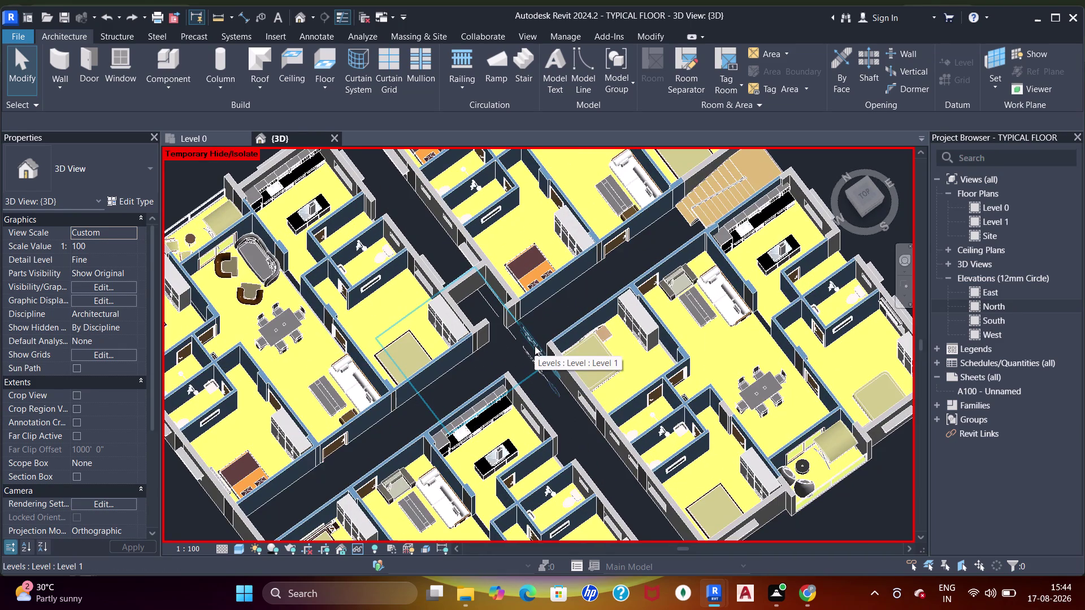
middle_drag(541, 326, 570, 193)
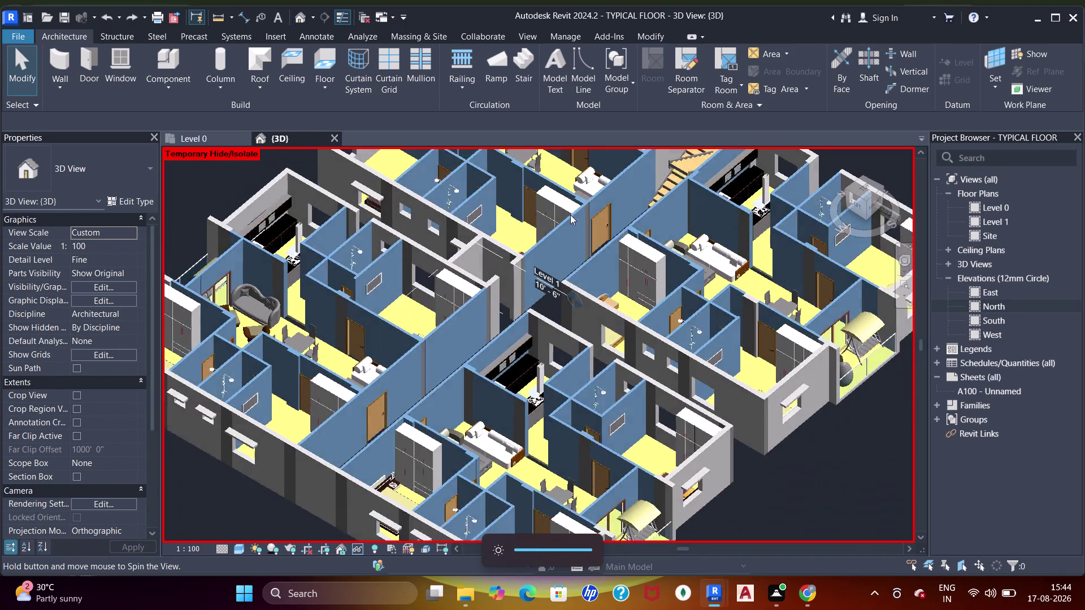
middle_drag(591, 402, 418, 417)
middle_drag(534, 365, 513, 382)
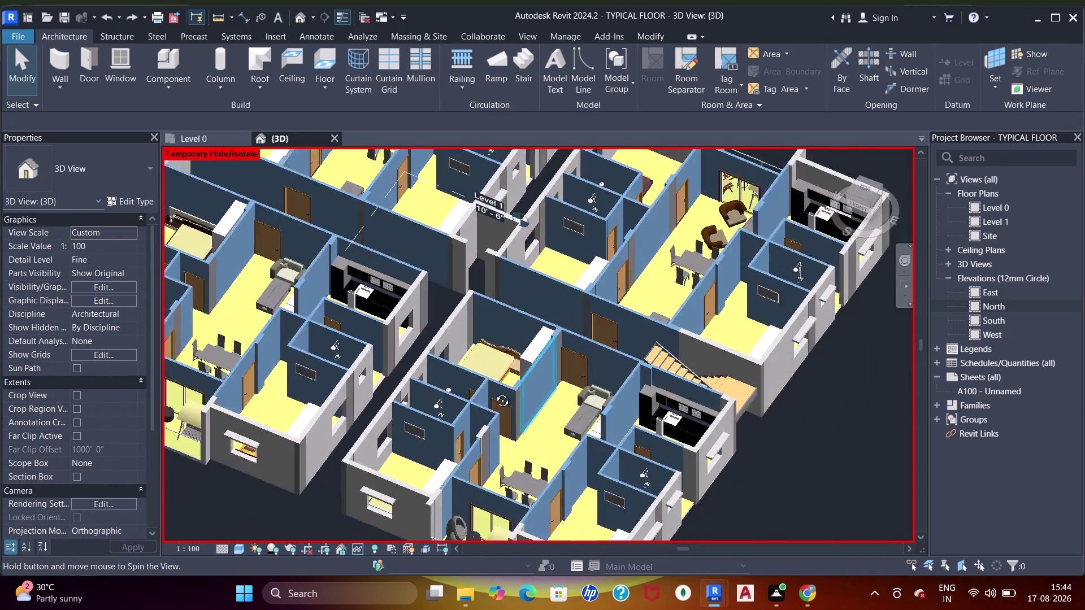
Orbit to review the other apartments and floor slabs, then return to the Level 0 plan.
middle_drag(513, 382, 392, 404)
middle_drag(604, 344, 351, 334)
scroll(up, 3)
middle_drag(651, 315, 371, 326)
middle_drag(532, 318, 361, 311)
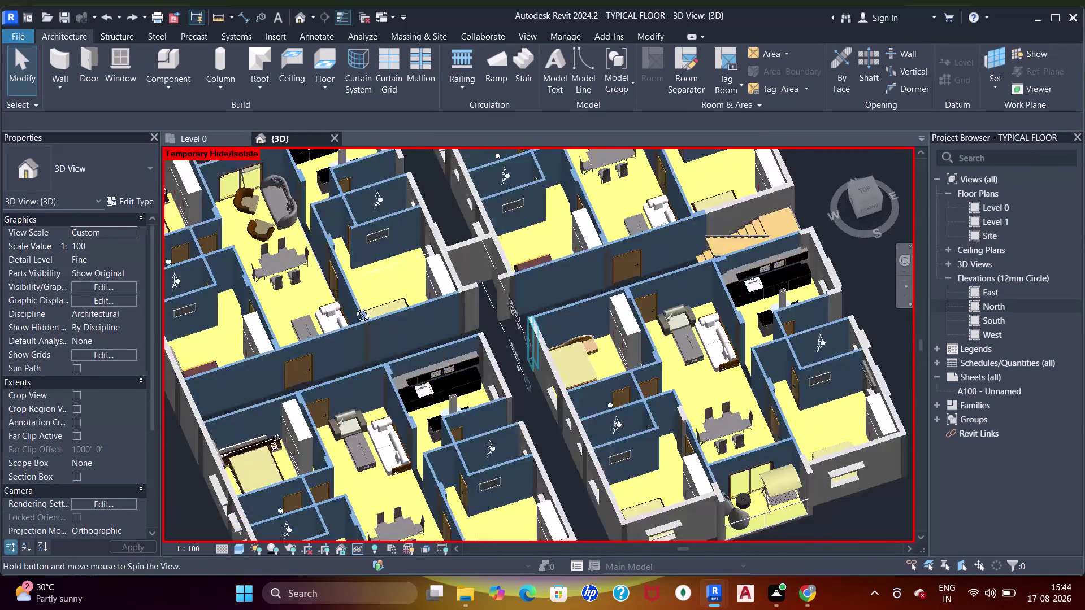
middle_drag(361, 311, 353, 307)
middle_drag(531, 315, 434, 278)
click(196, 140)
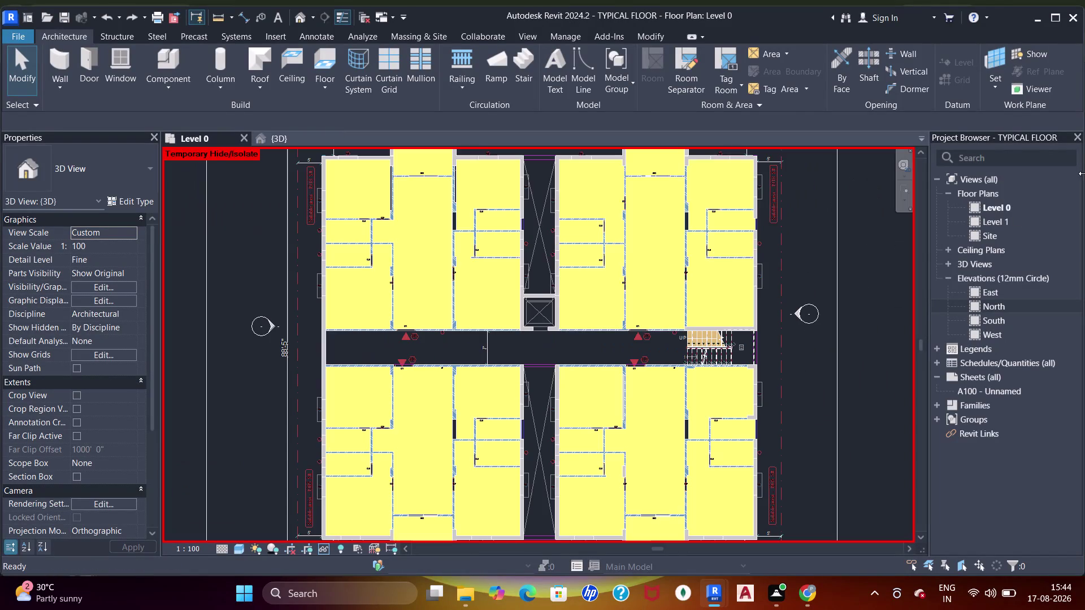
Pan around the Level 0 plan toward the upper apartments.
scroll(down, 3)
middle_drag(511, 357, 492, 322)
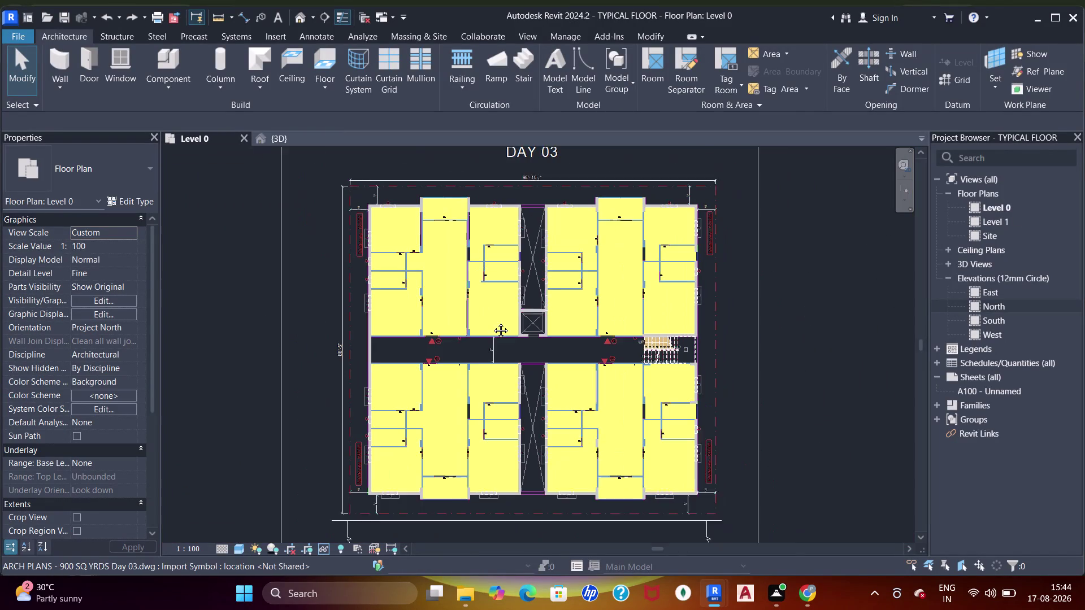
middle_drag(492, 322, 492, 321)
scroll(up, 3)
middle_drag(667, 204, 710, 286)
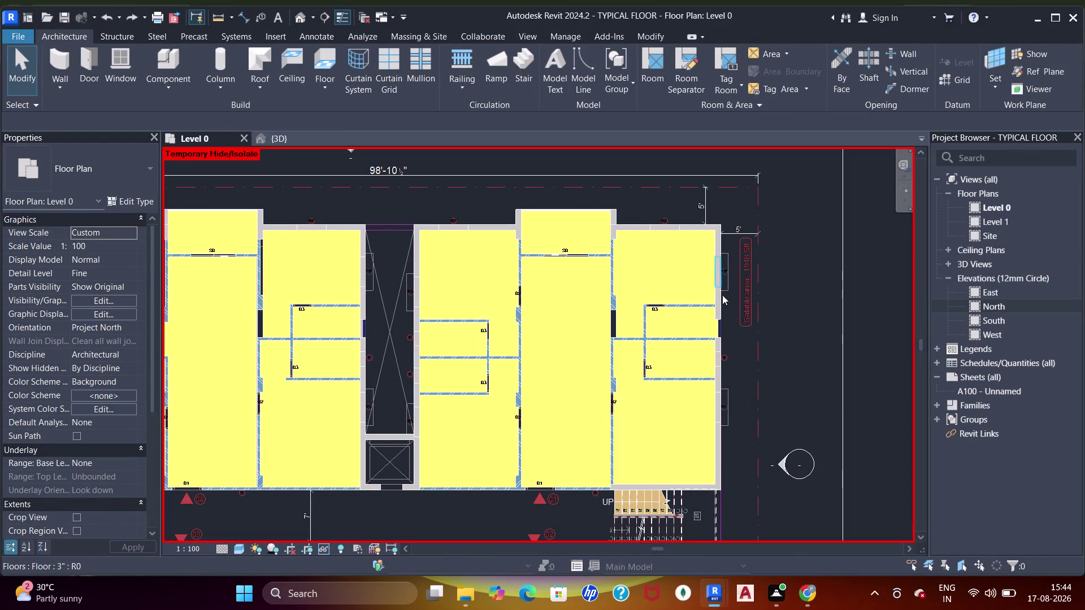
middle_drag(607, 381, 678, 257)
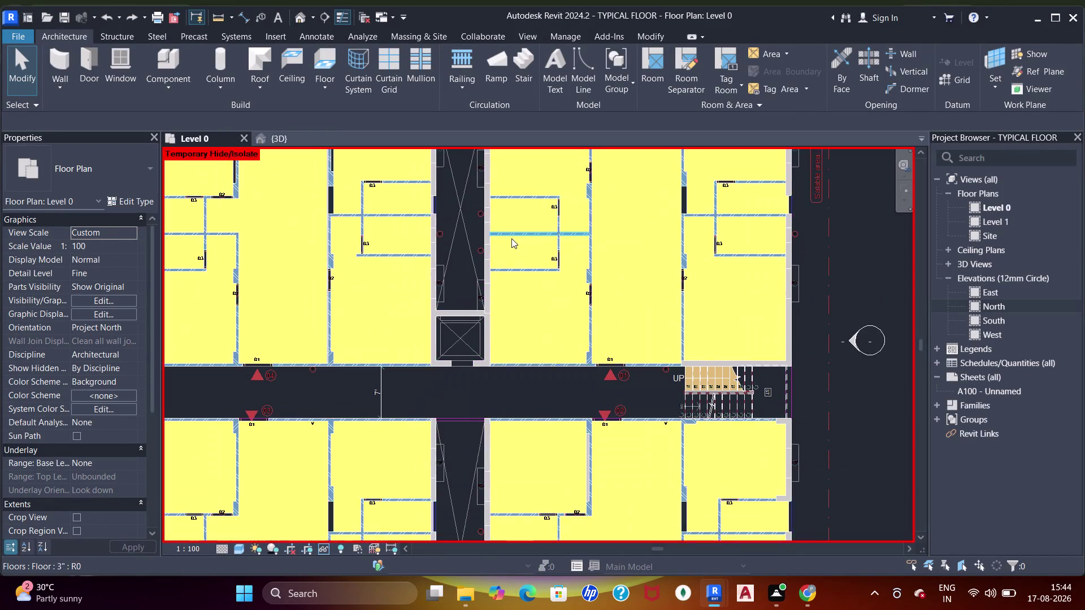
Pan and zoom across the upper apartments.
middle_drag(519, 249, 537, 347)
scroll(up, 3)
scroll(down, 3)
middle_drag(489, 229, 498, 322)
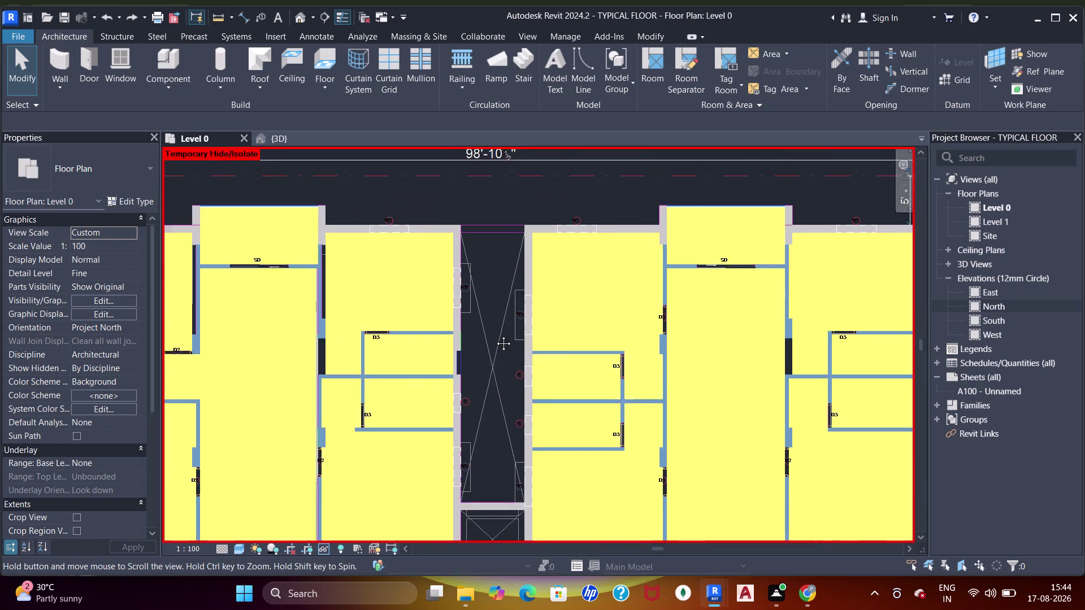
middle_drag(498, 322, 495, 337)
scroll(up, 3)
middle_click(495, 337)
scroll(down, 3)
Pan and zoom out over the whole plan.
middle_drag(495, 337, 524, 206)
scroll(up, 3)
scroll(down, 3)
middle_drag(535, 324, 542, 288)
scroll(up, 3)
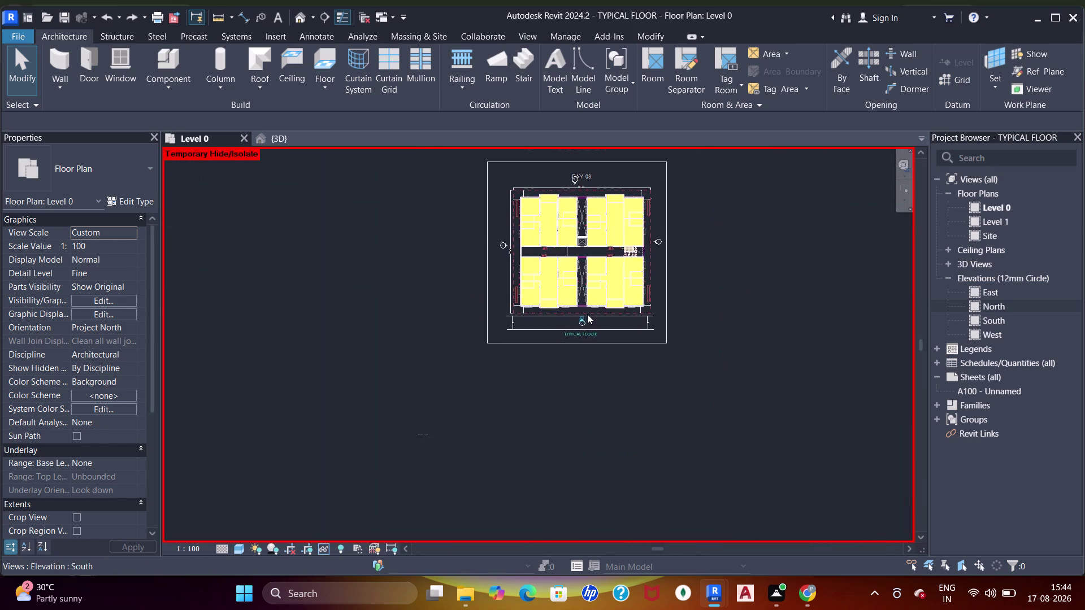
scroll(up, 3)
Pan to the slab edges near the corridor.
middle_drag(574, 269, 570, 357)
scroll(up, 3)
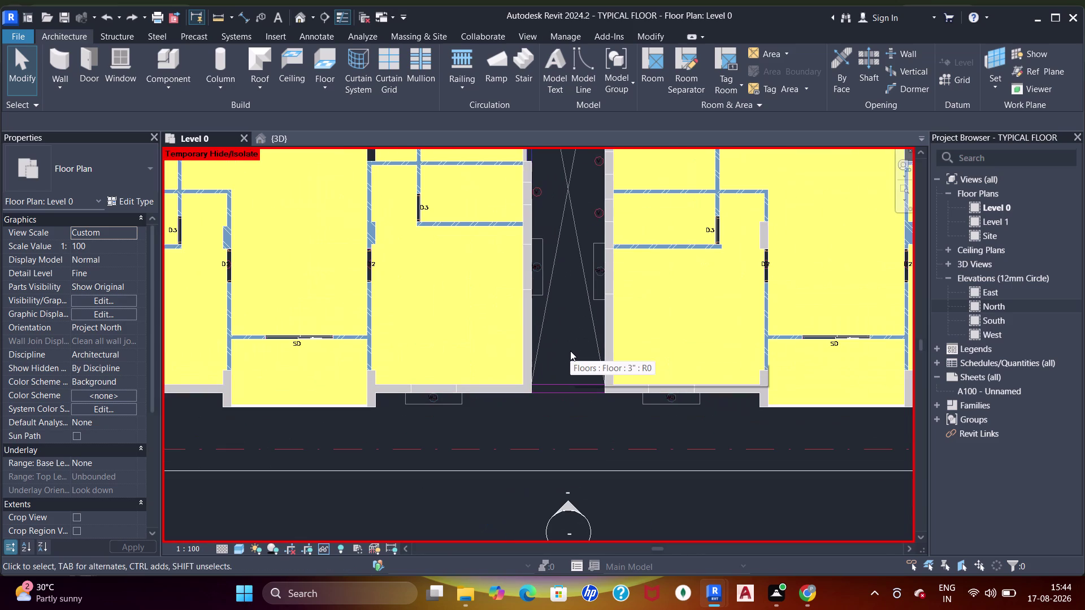
scroll(down, 3)
middle_drag(571, 331, 570, 358)
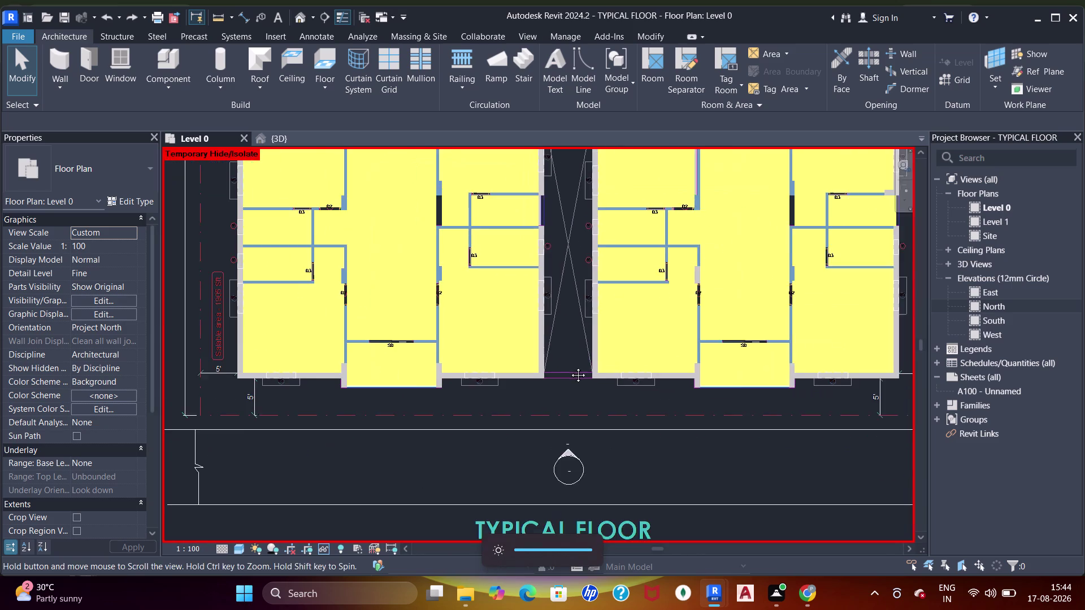
middle_drag(569, 359, 568, 372)
scroll(up, 3)
scroll(down, 3)
middle_click(592, 418)
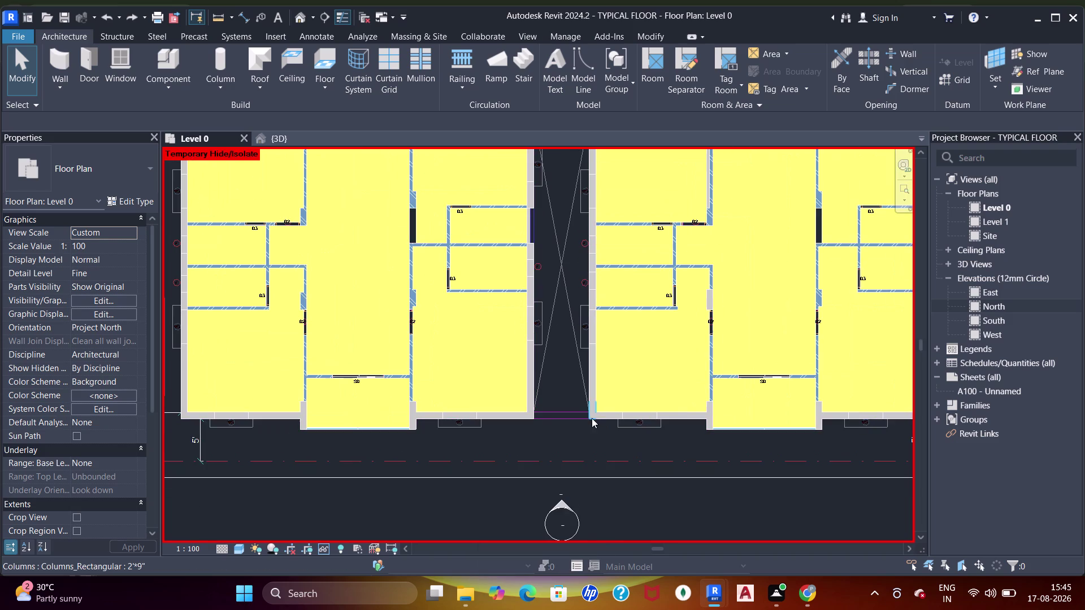
Hide the Floors category in Visibility/Graphics (filtered by 'flo') and pan the plan.
text(vg)
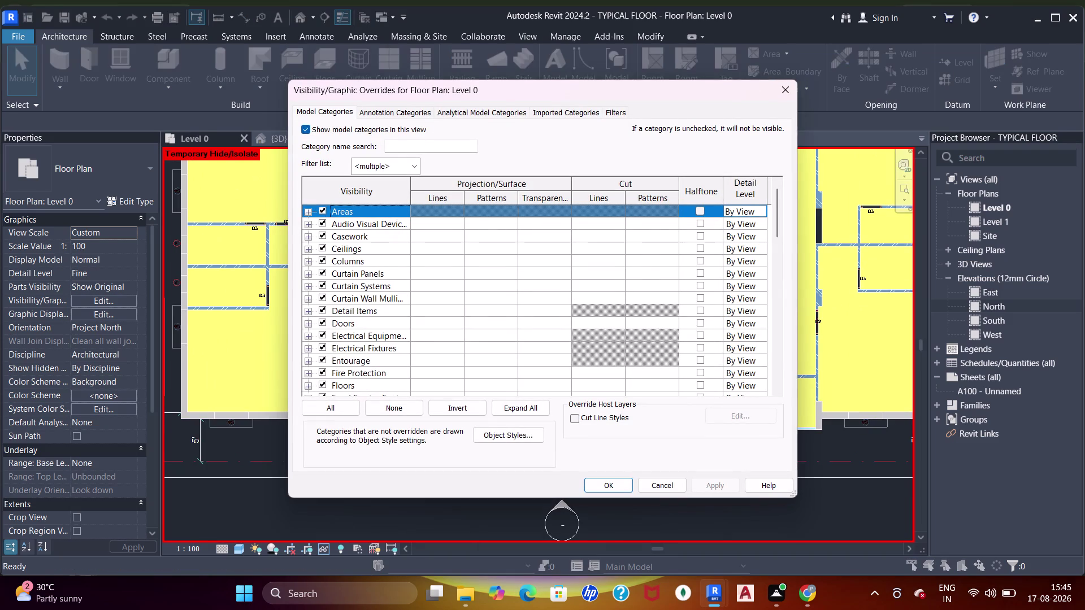
click(411, 150)
key(f)
key(l)
key(o)
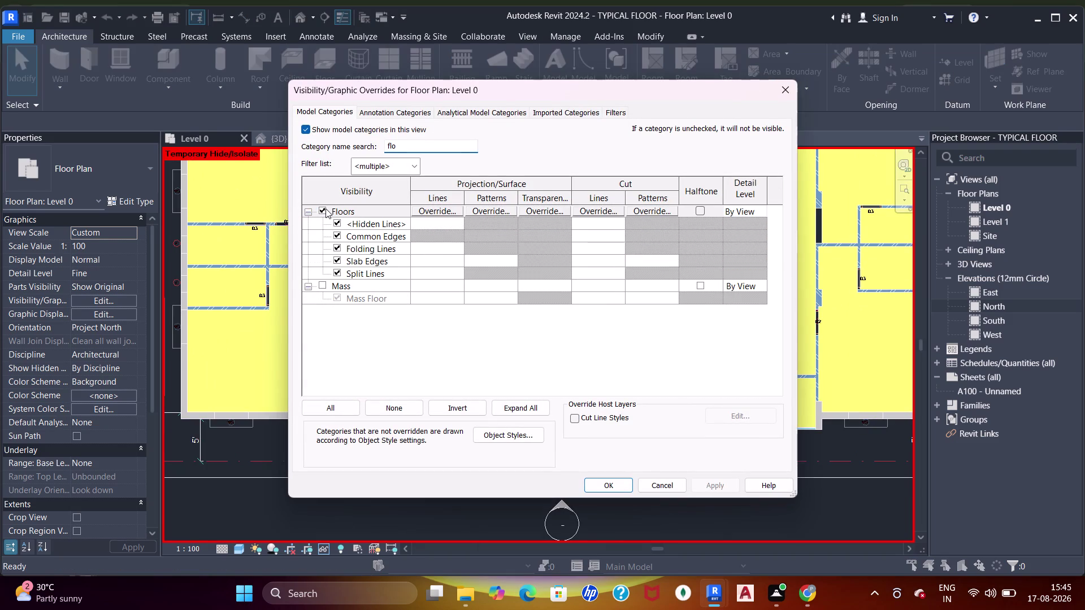
click(325, 209)
click(603, 483)
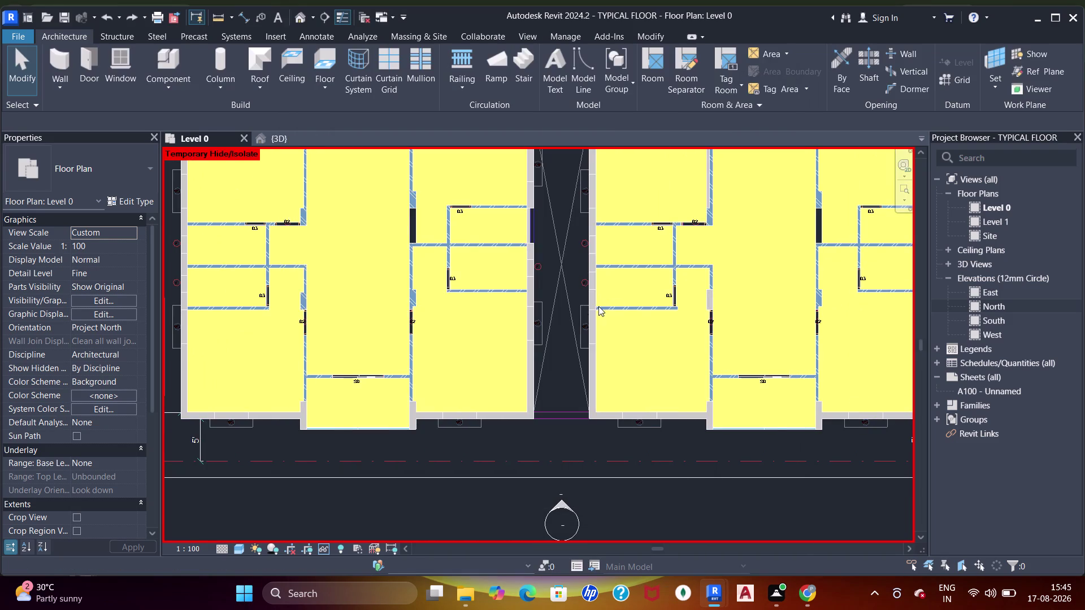
middle_drag(549, 245, 563, 316)
scroll(up, 3)
click(492, 258)
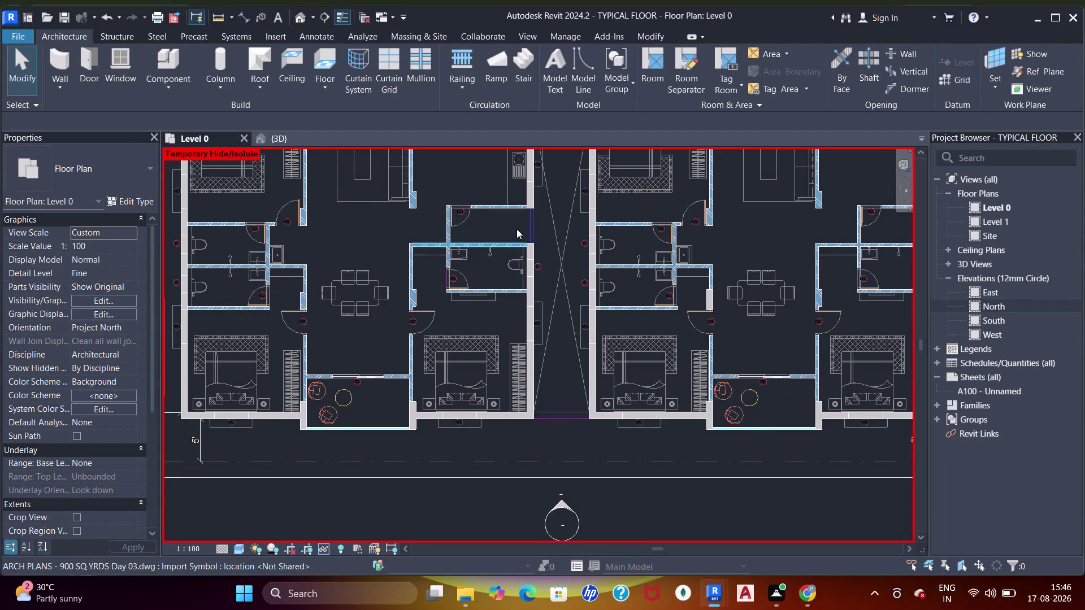
Pan the floorless Level 0 plan to the central corridor, then switch to 3D.
middle_drag(508, 215, 527, 305)
middle_click(527, 306)
scroll(up, 3)
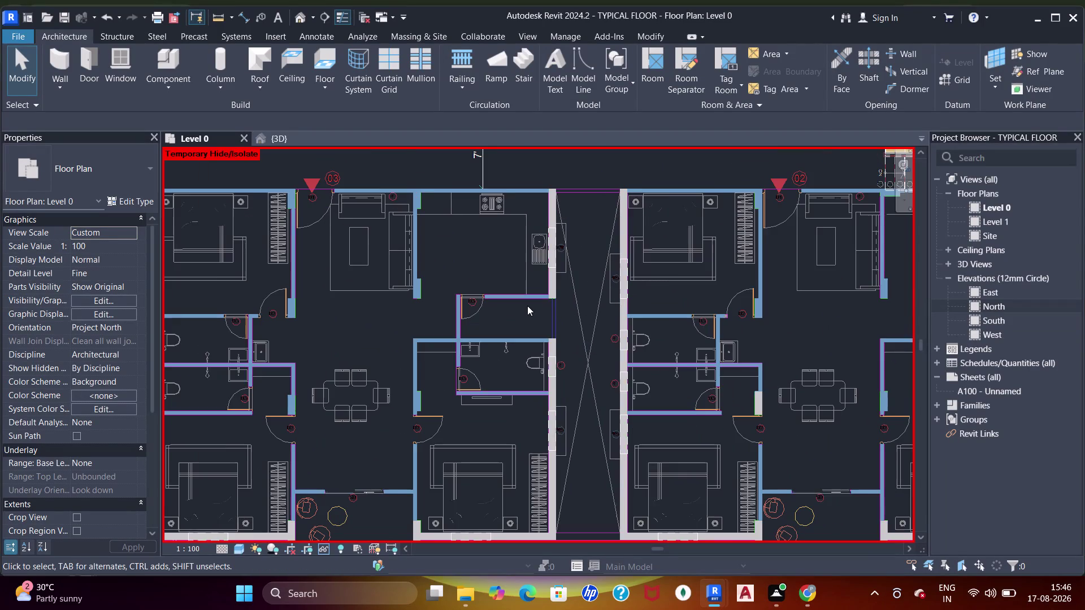
scroll(up, 3)
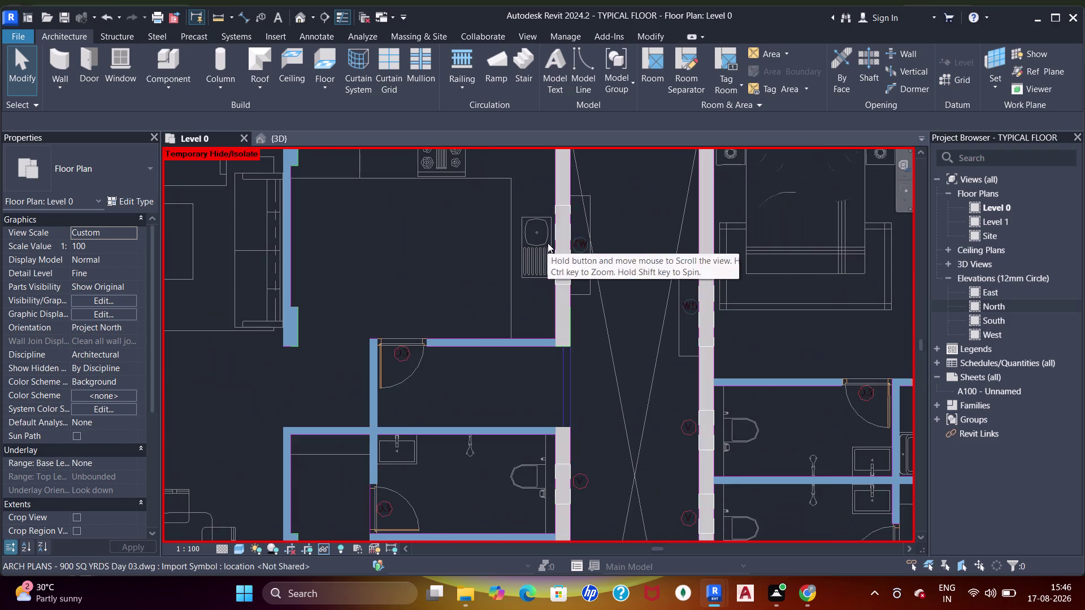
scroll(down, 3)
middle_drag(543, 219, 518, 379)
middle_drag(552, 241, 551, 284)
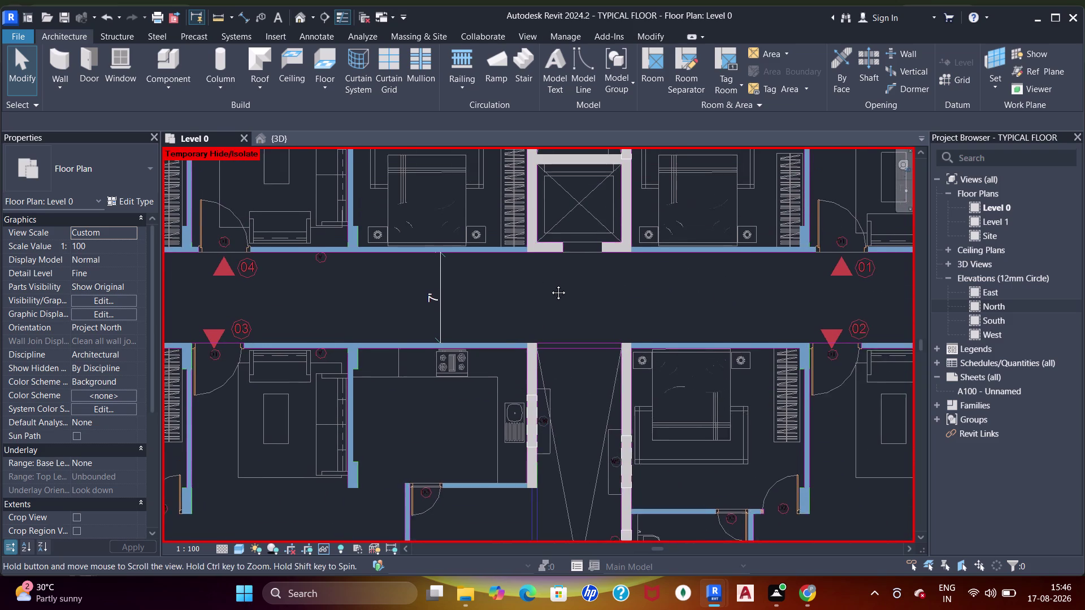
middle_drag(550, 284, 550, 284)
middle_drag(349, 322, 571, 317)
middle_click(570, 318)
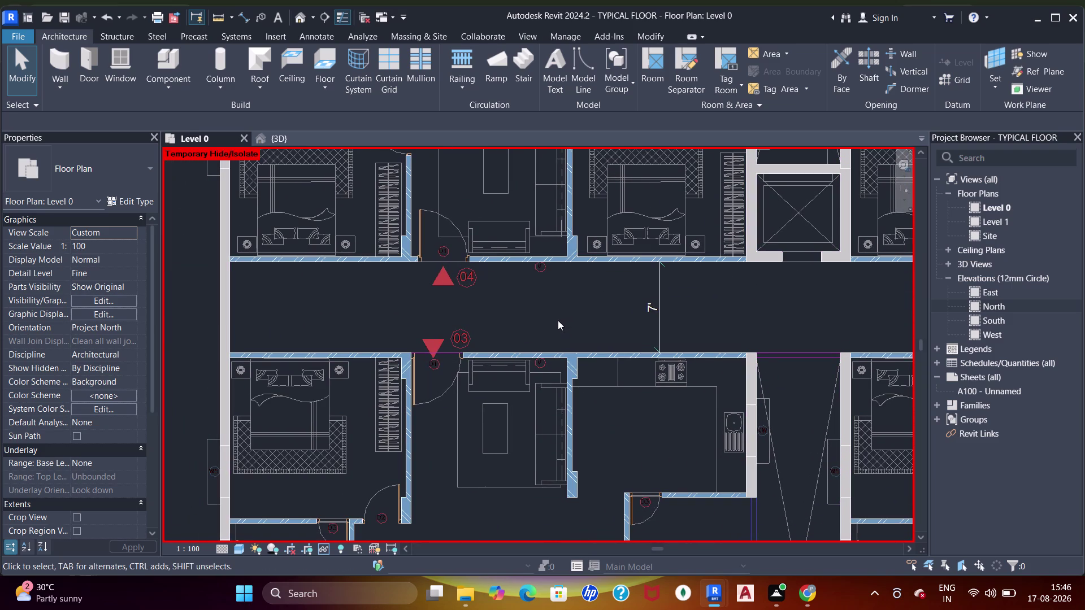
click(290, 141)
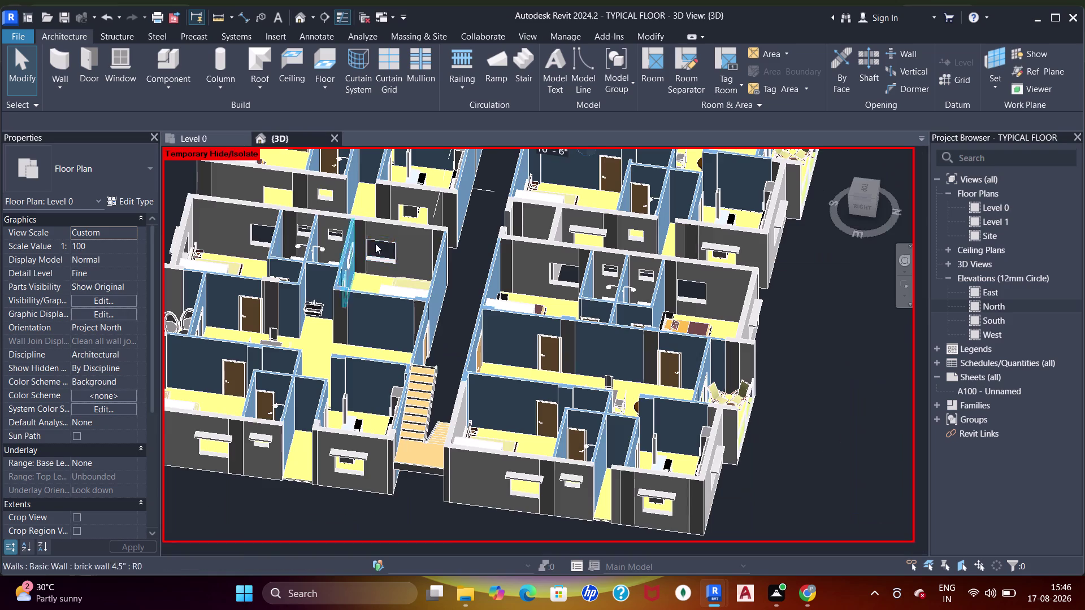
Orbit the 3D model and select the shear wall at the corridor end.
middle_drag(512, 426, 571, 382)
middle_drag(566, 391, 558, 387)
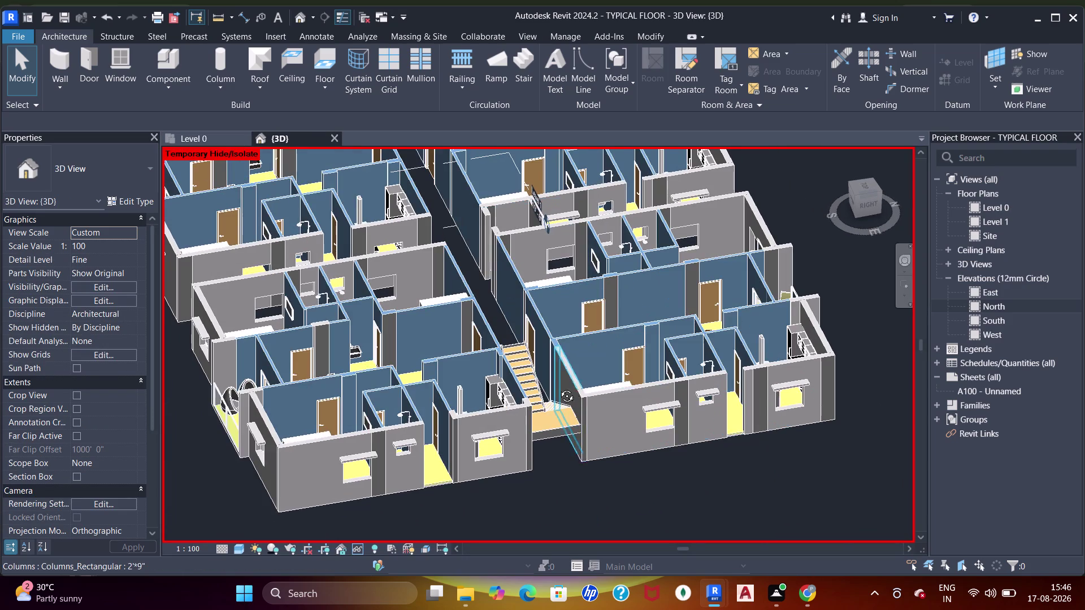
middle_drag(557, 387, 533, 399)
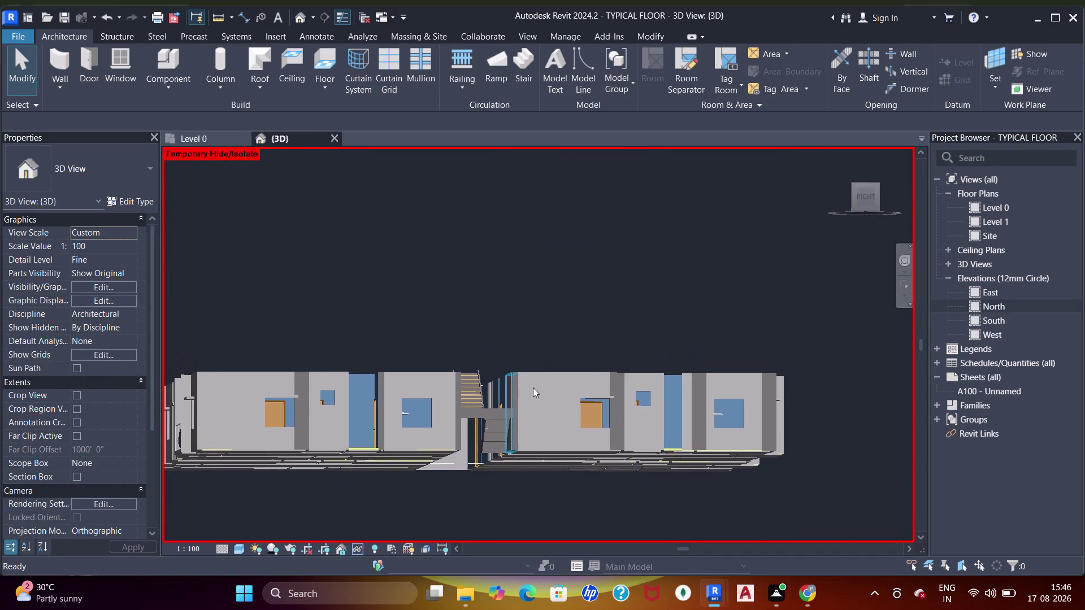
middle_drag(536, 324, 525, 441)
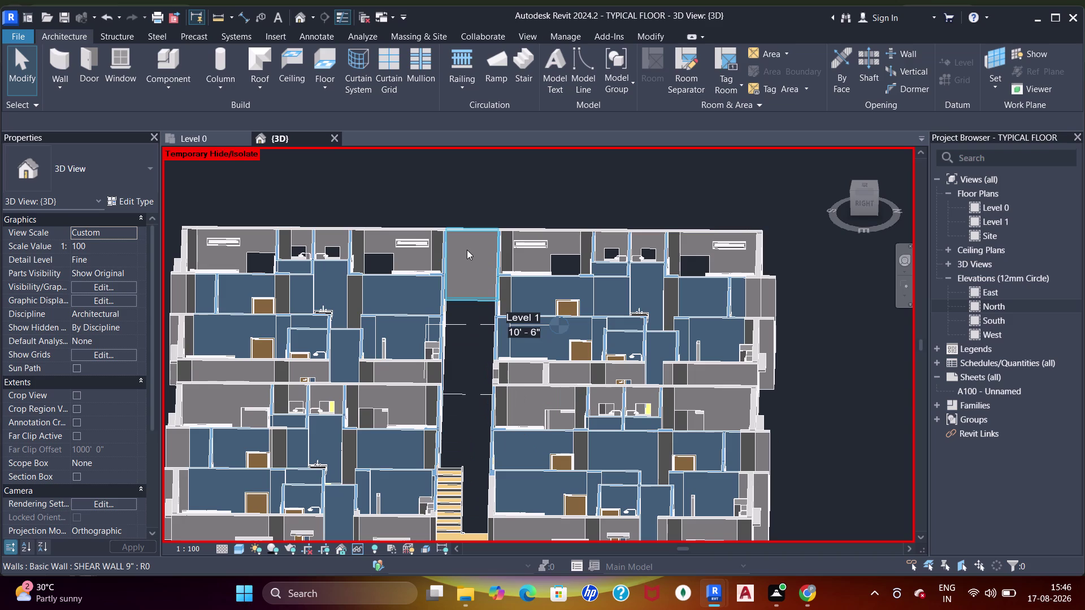
click(467, 250)
middle_drag(480, 306, 525, 187)
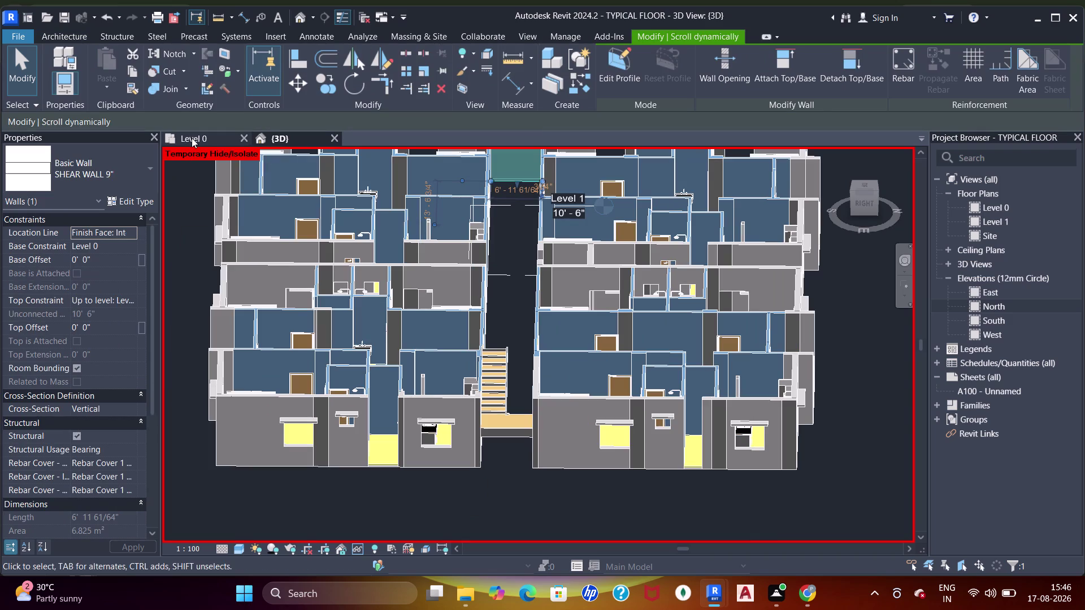
Return to the Level 0 plan, clear the selection, and start a new floor sketch.
click(191, 138)
scroll(down, 3)
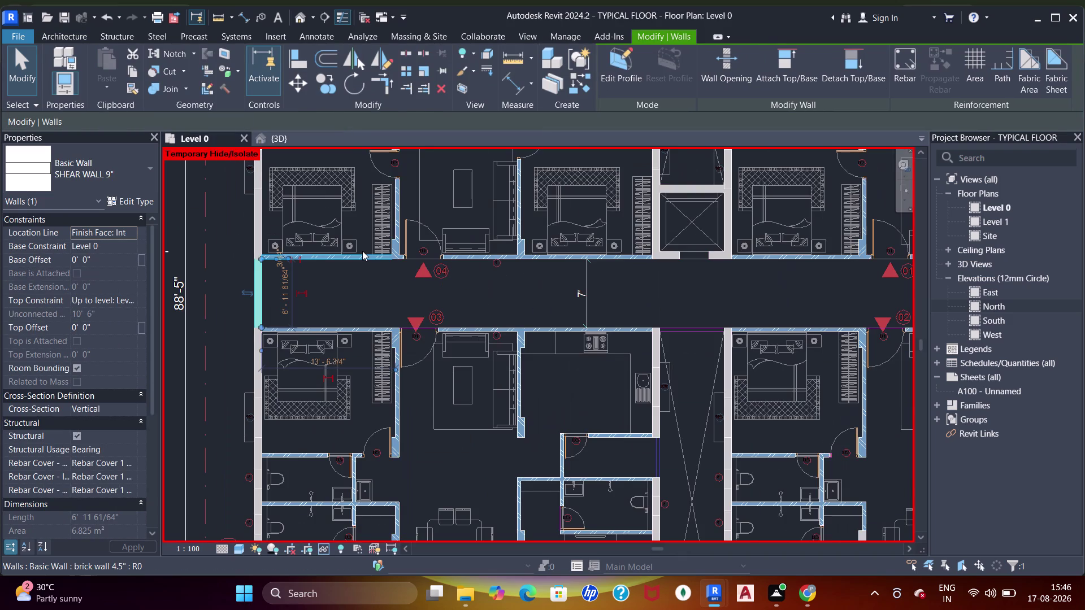
key(Escape)
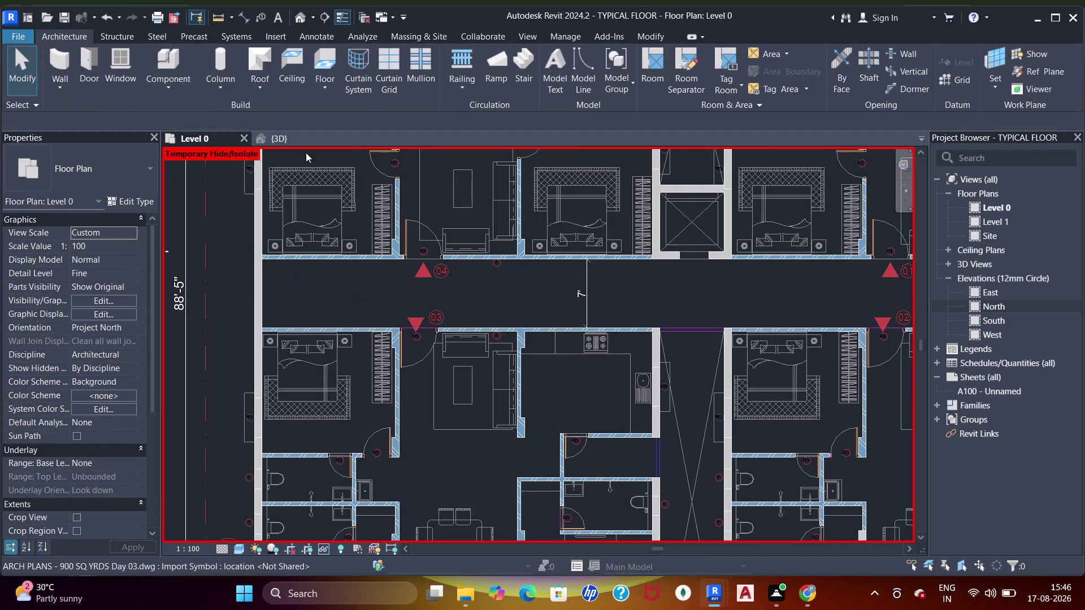
click(328, 63)
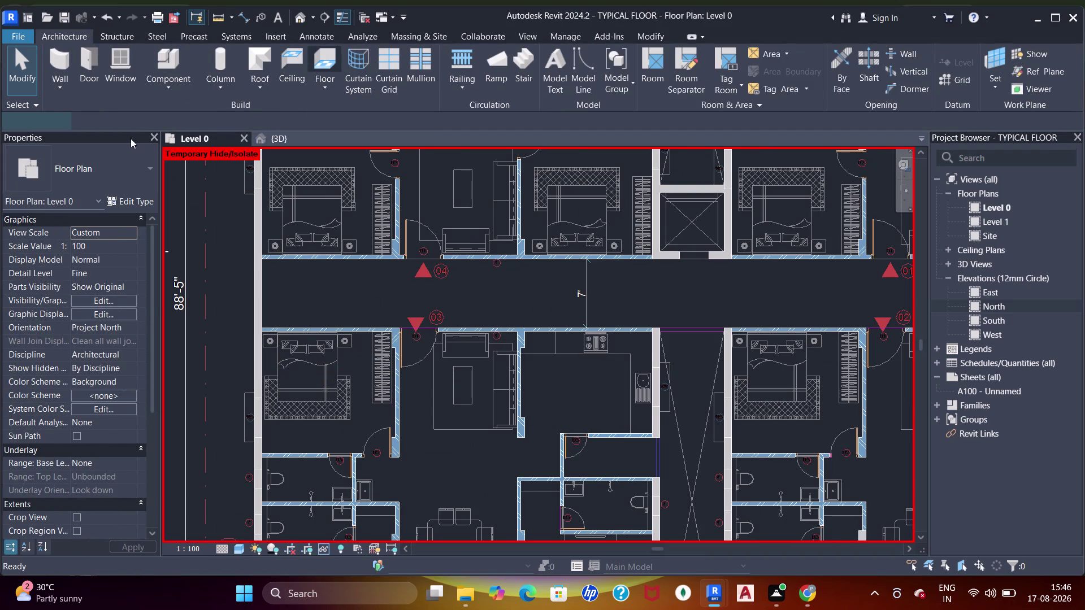
click(77, 173)
Switch the new floor's type to Floor 2".
click(65, 247)
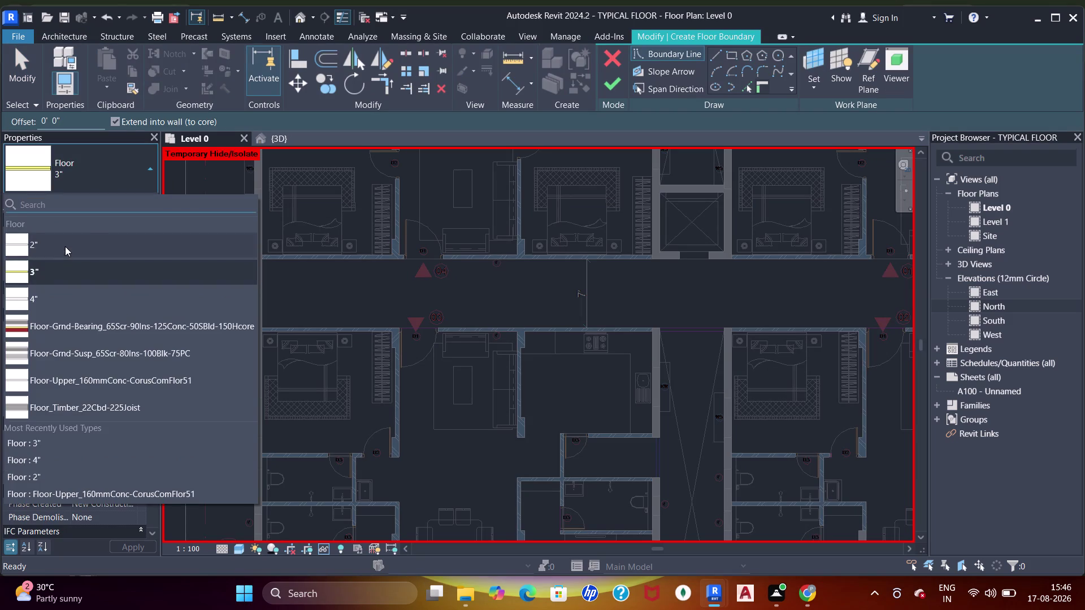
click(735, 56)
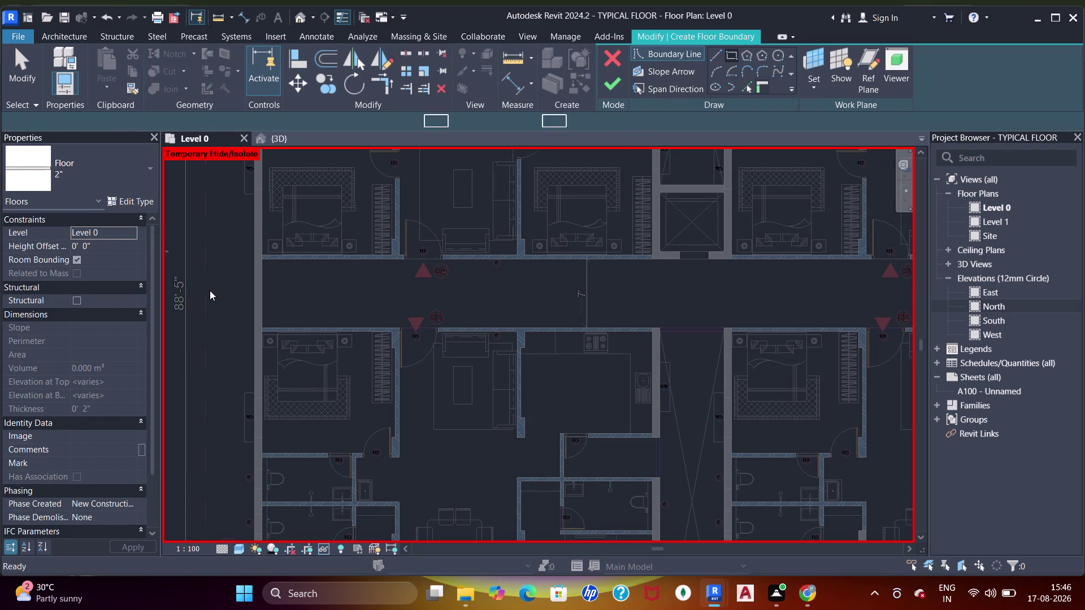
scroll(up, 3)
Sketch corridor boundary lines from the stair edge toward the wall corner.
click(300, 247)
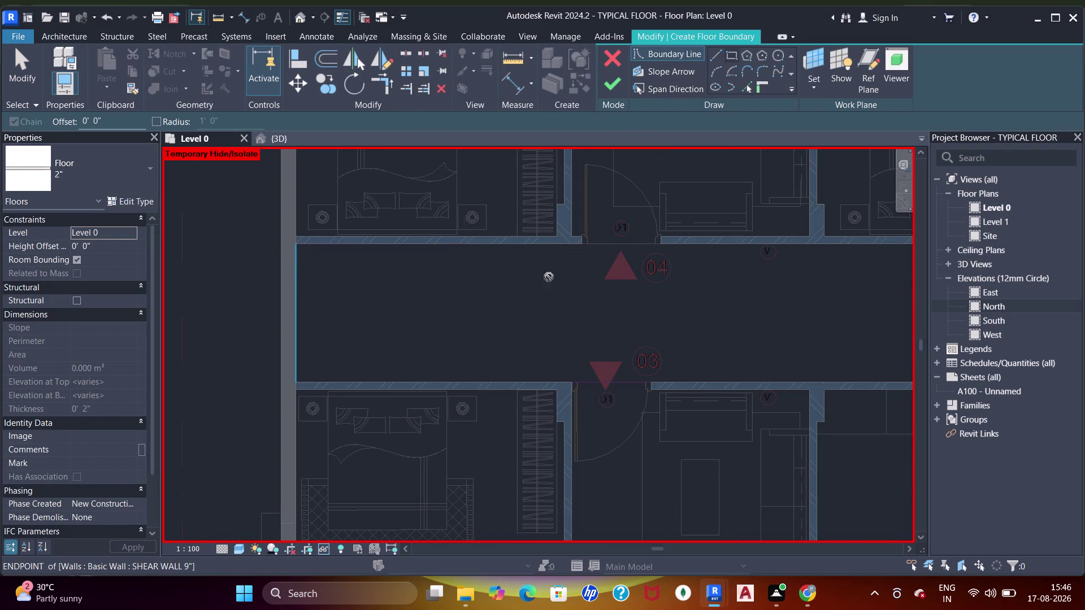
scroll(down, 3)
middle_drag(724, 314, 547, 275)
middle_drag(662, 287, 467, 274)
middle_drag(733, 270, 378, 278)
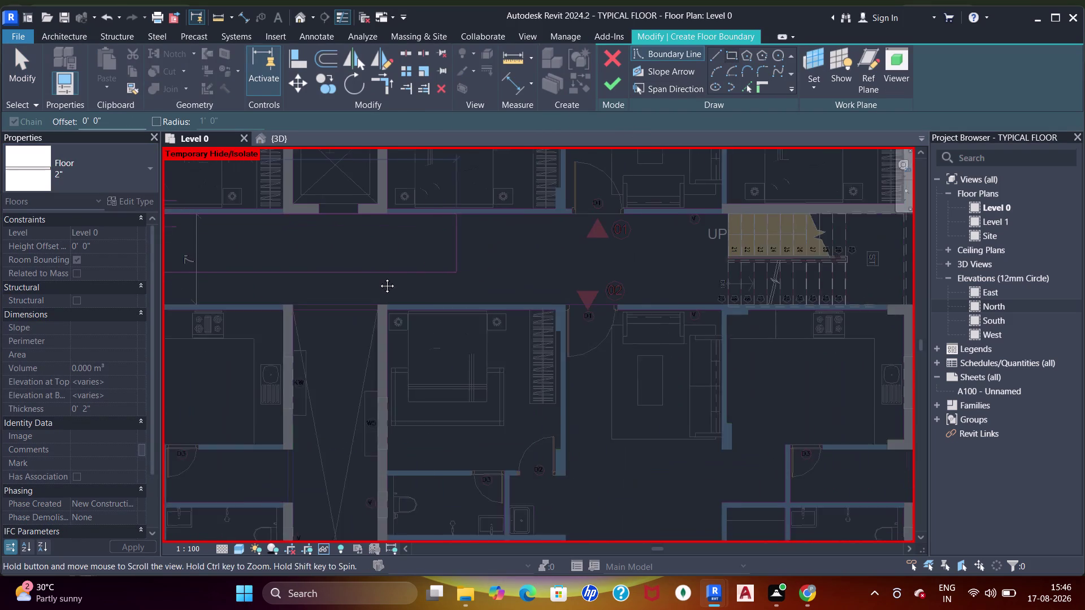
middle_drag(611, 277, 518, 297)
scroll(up, 3)
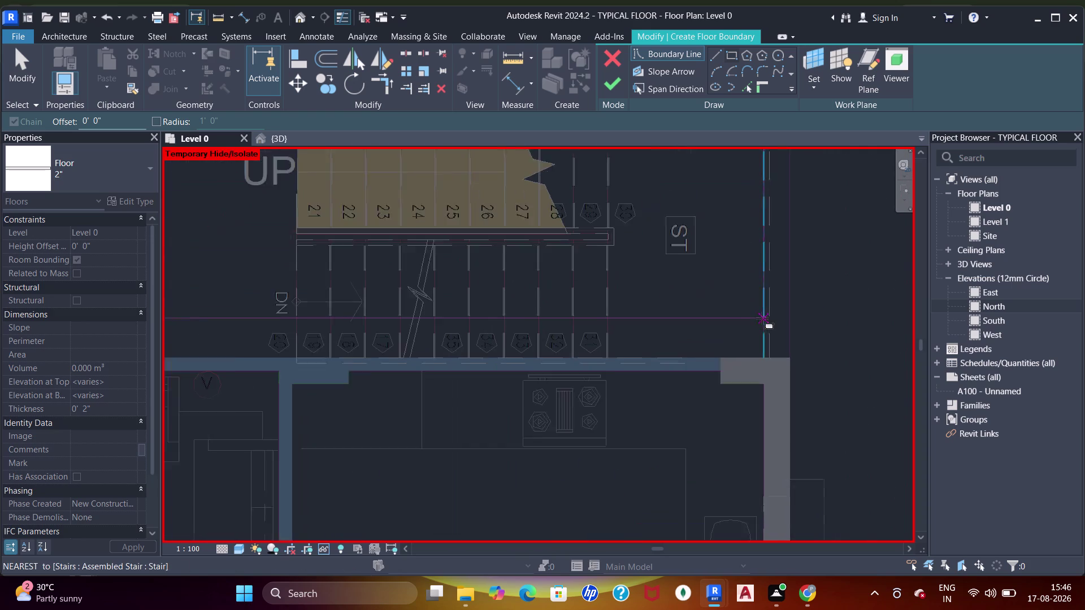
click(794, 362)
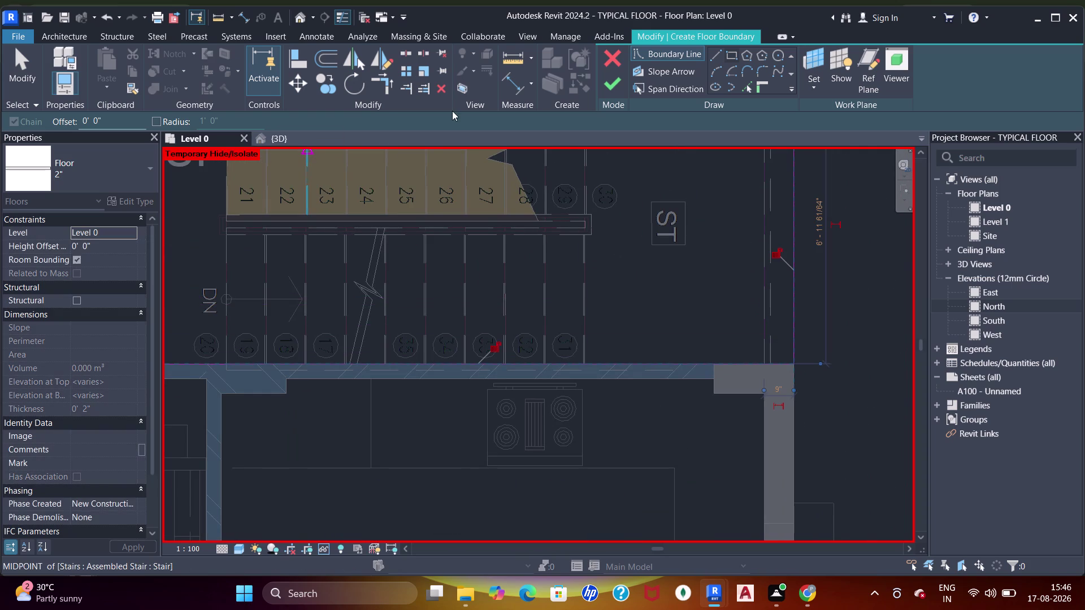
click(614, 83)
click(262, 143)
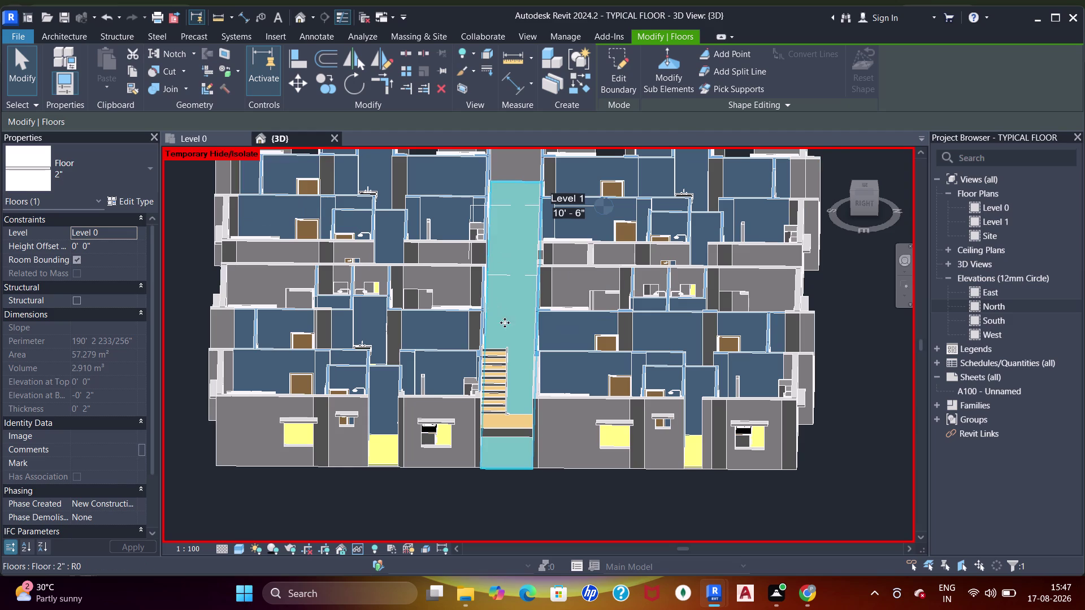
Clear the floor selection and orbit to inspect the floors from below.
middle_drag(492, 297, 561, 325)
key(Escape)
key(Escape)
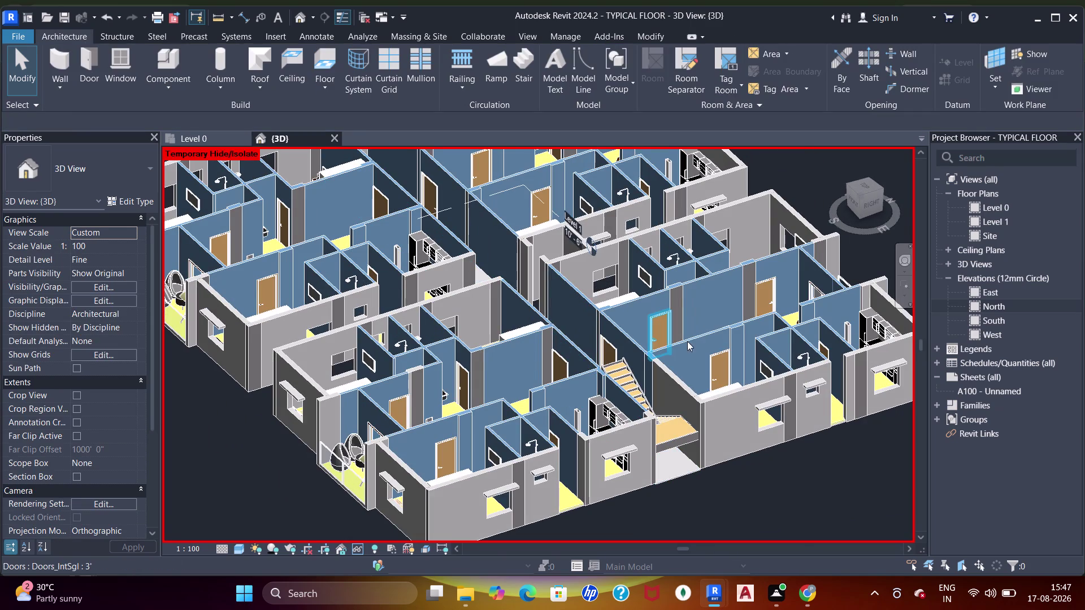
middle_drag(693, 347, 600, 396)
middle_drag(487, 361, 553, 196)
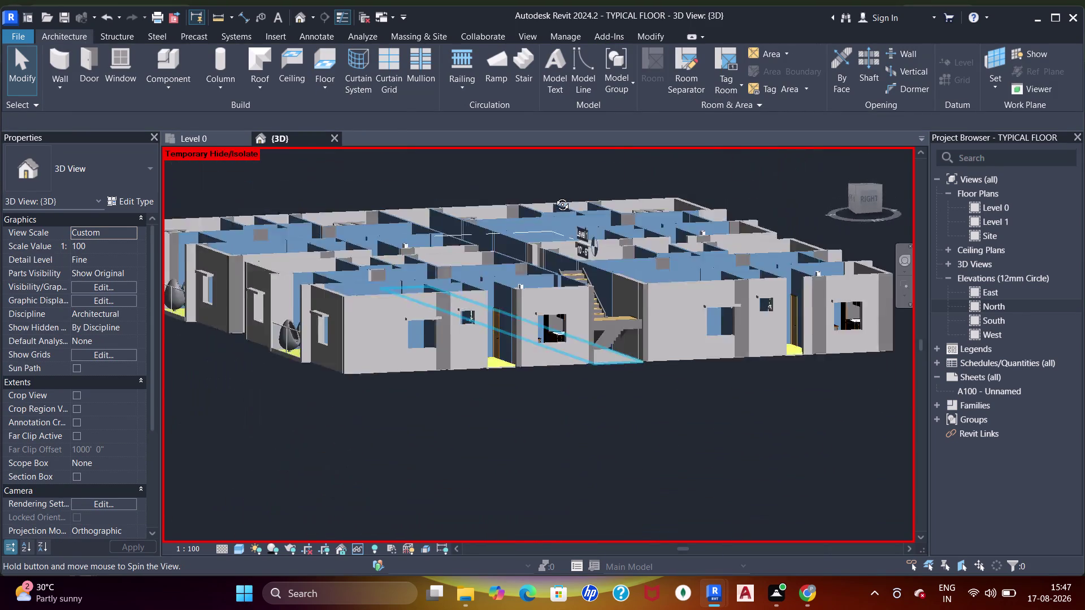
middle_drag(554, 196, 531, 171)
middle_drag(531, 304, 533, 200)
scroll(up, 3)
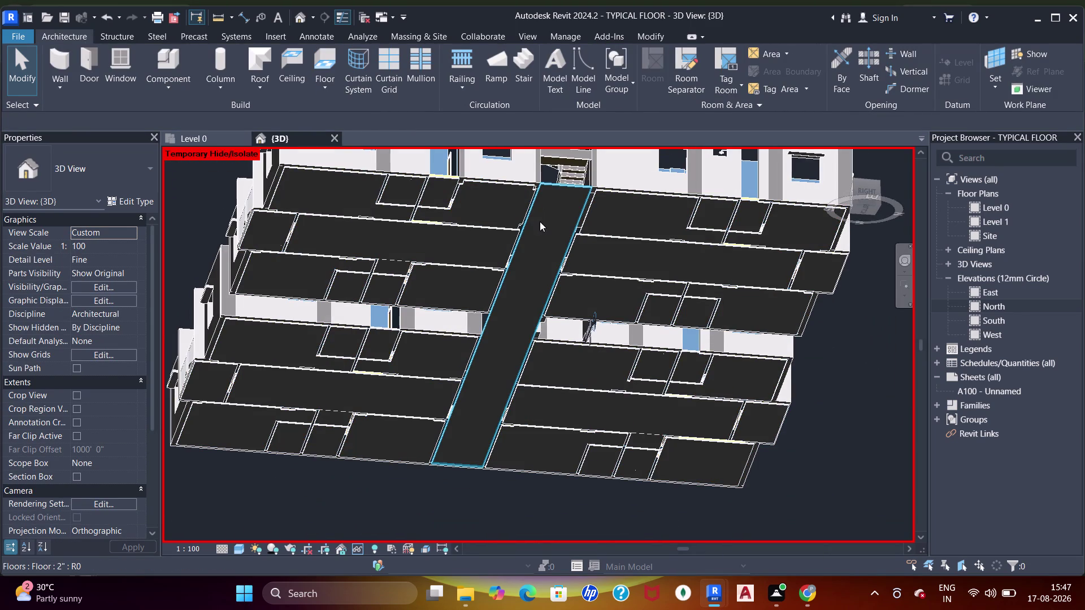
scroll(up, 3)
Start a command with the J key, click twice, then cancel it.
key(j)
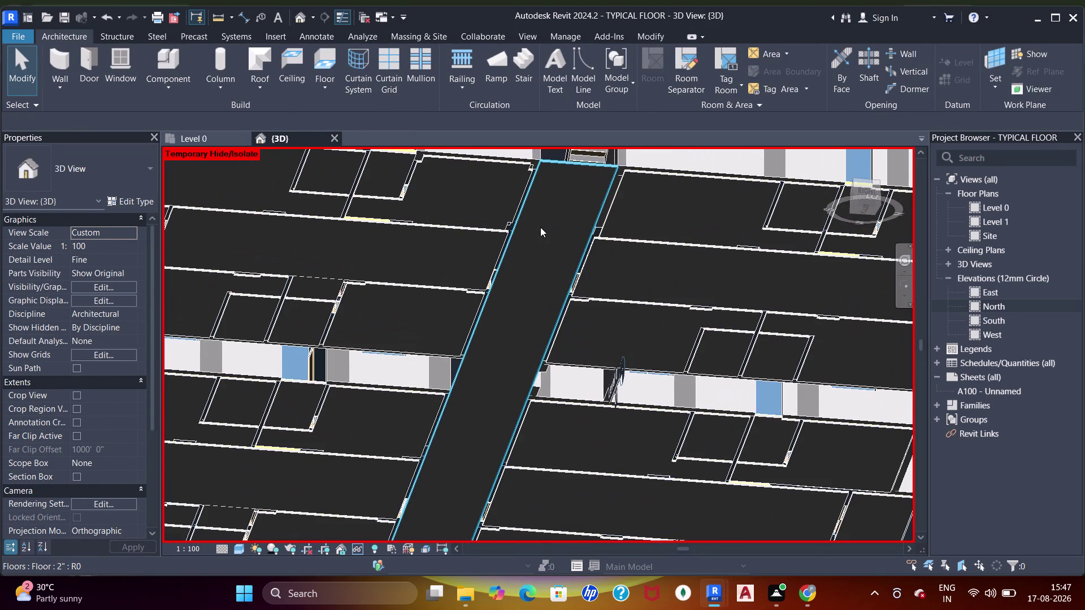
key(j)
key(j)
click(494, 191)
click(553, 205)
key(Escape)
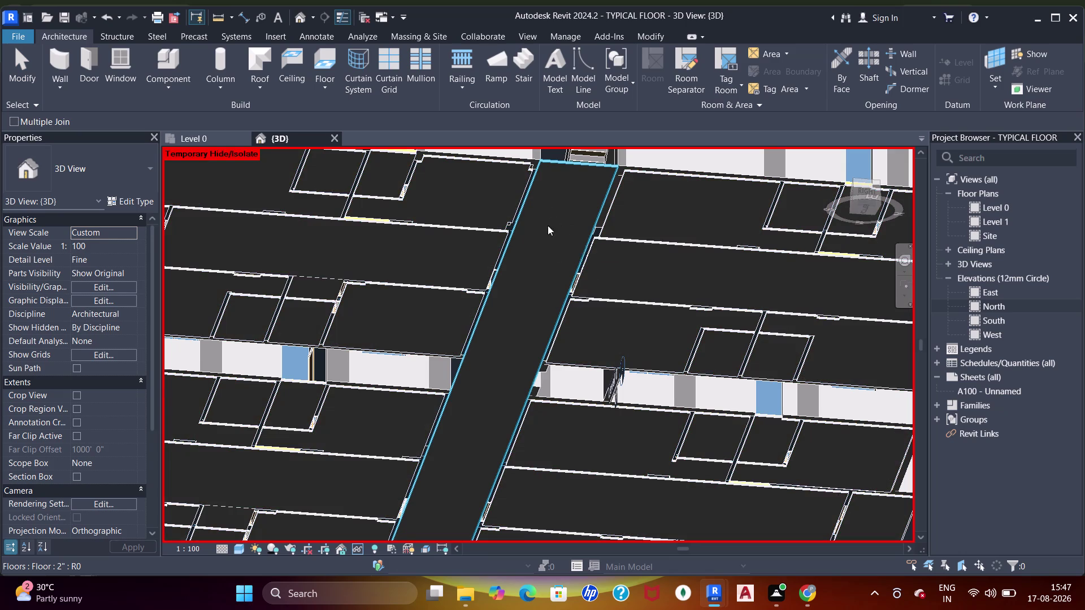
scroll(down, 3)
Orbit above the corridor and rooms, then return to the Level 0 plan.
middle_drag(517, 246, 580, 388)
middle_drag(606, 307, 609, 443)
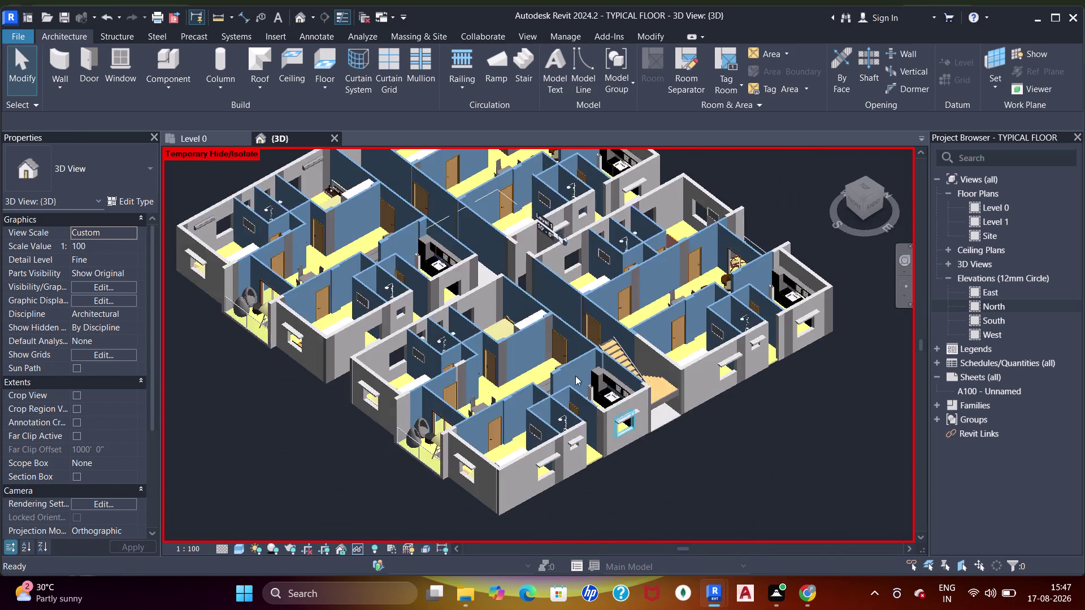
middle_drag(540, 314, 691, 378)
middle_drag(427, 360, 571, 368)
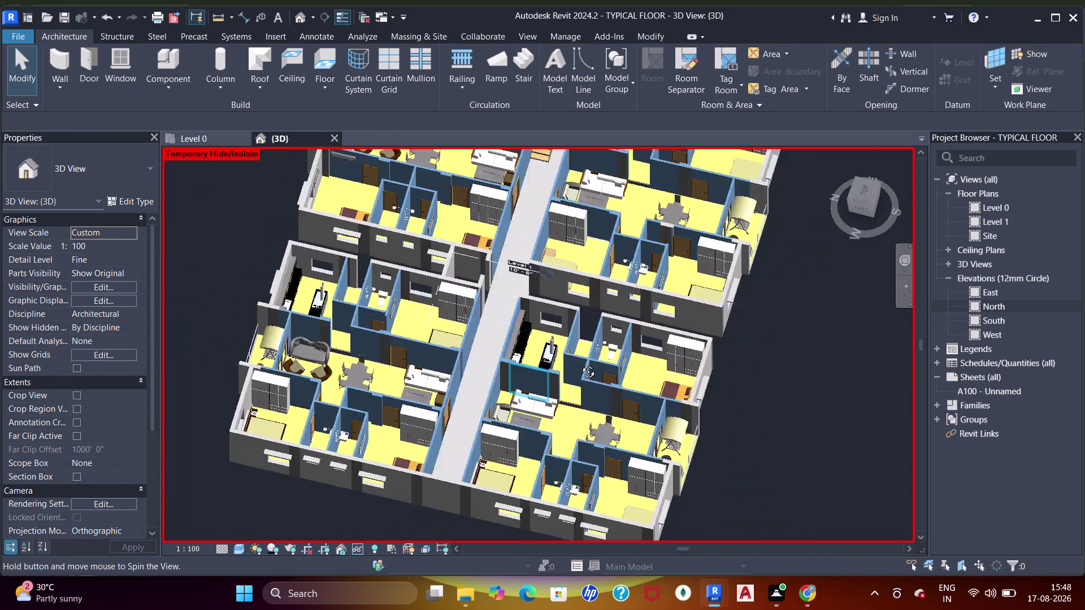
middle_drag(570, 368, 582, 352)
middle_drag(523, 328, 487, 305)
scroll(up, 3)
middle_drag(563, 322, 519, 315)
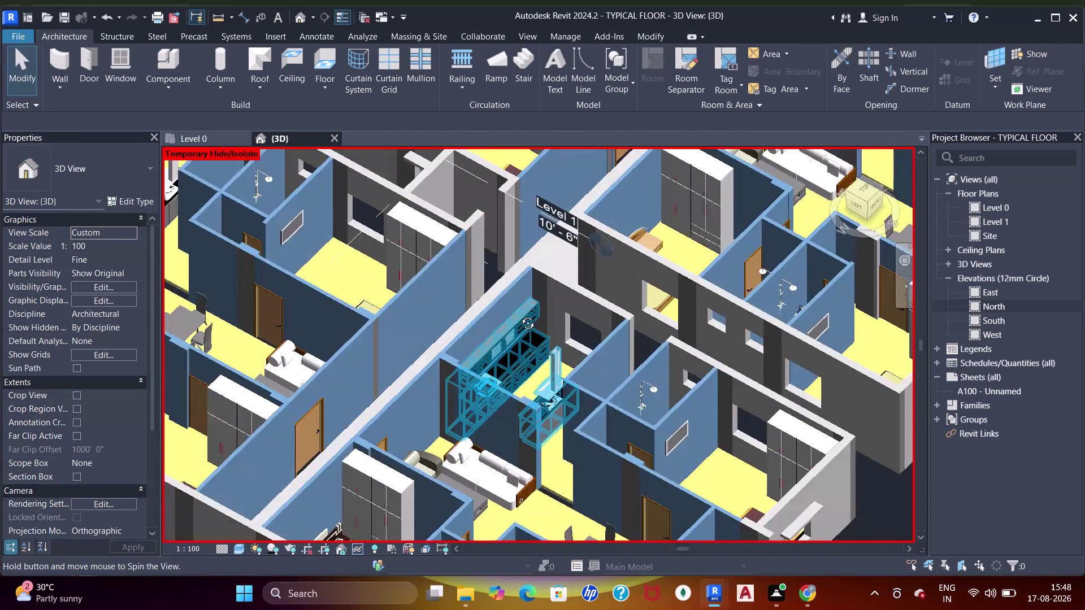
middle_drag(520, 315, 517, 313)
scroll(down, 3)
middle_drag(516, 259, 499, 413)
scroll(up, 3)
middle_drag(487, 309, 483, 266)
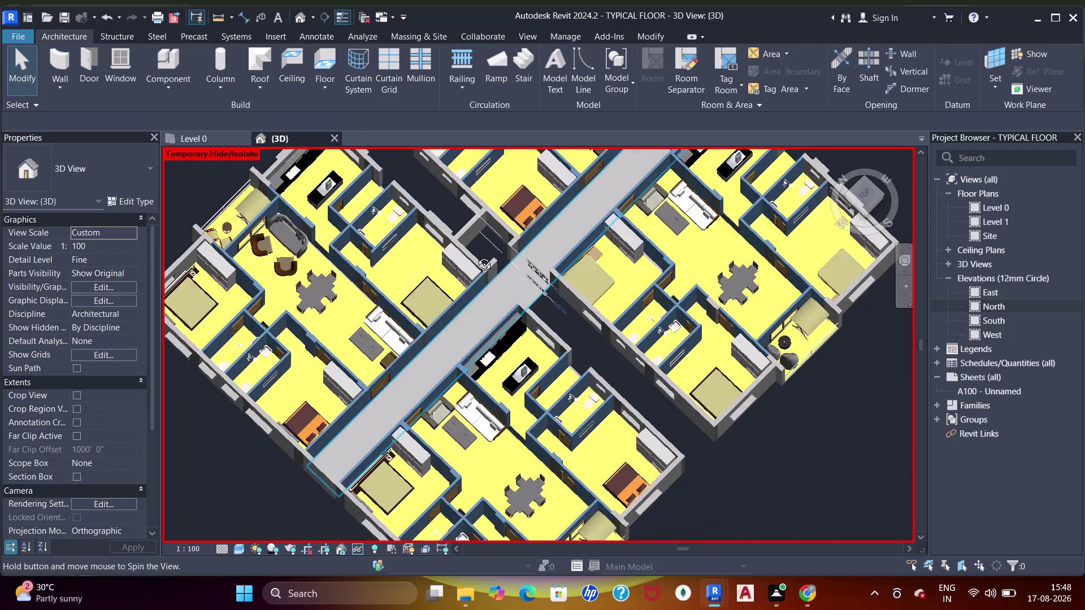
middle_drag(483, 267, 467, 239)
click(155, 128)
click(189, 138)
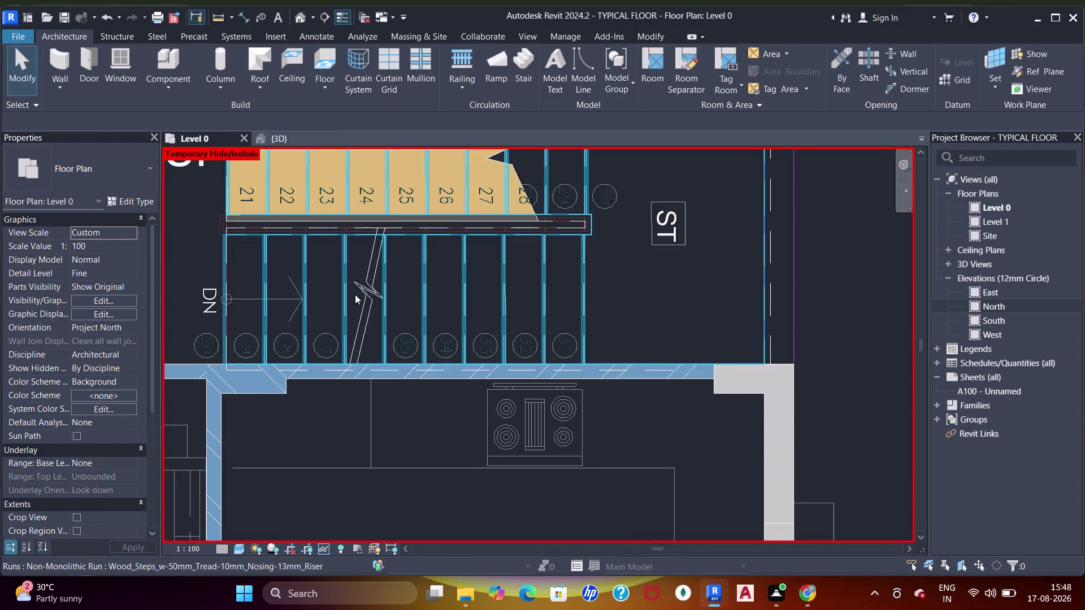
scroll(down, 3)
middle_drag(349, 252, 446, 334)
scroll(up, 3)
scroll(down, 3)
middle_drag(367, 308, 469, 325)
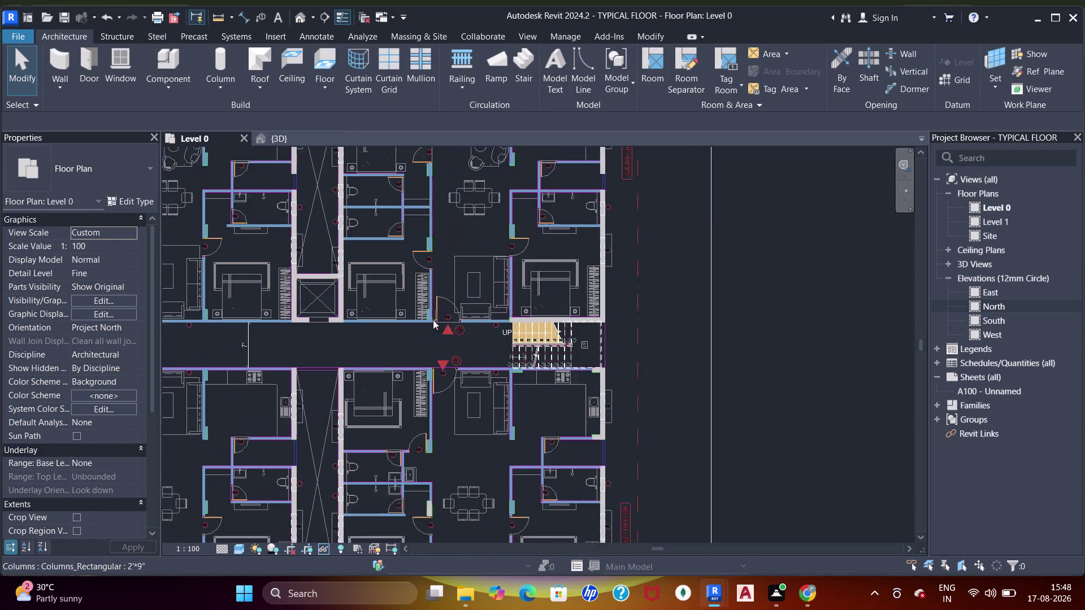
scroll(down, 3)
middle_drag(399, 331, 452, 256)
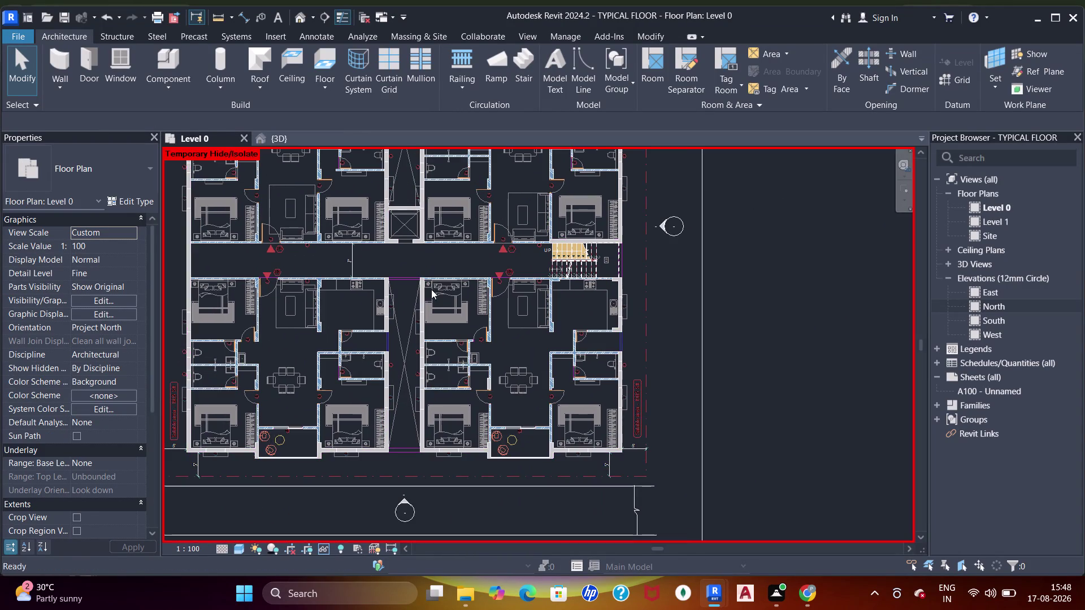
scroll(up, 3)
scroll(down, 3)
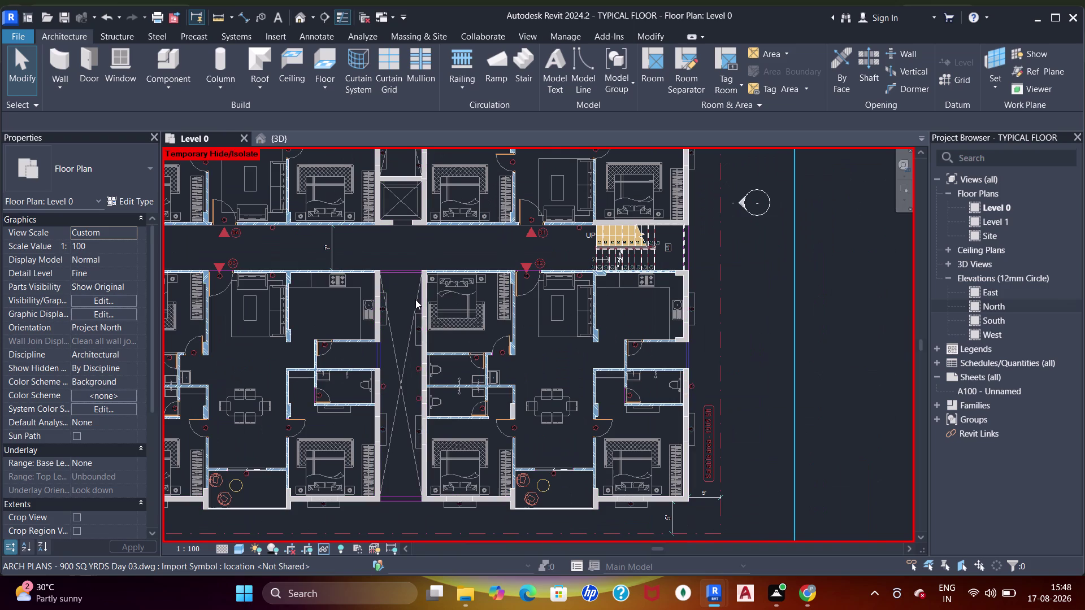
middle_drag(407, 457, 388, 396)
scroll(up, 3)
middle_click(388, 396)
middle_drag(382, 259, 400, 350)
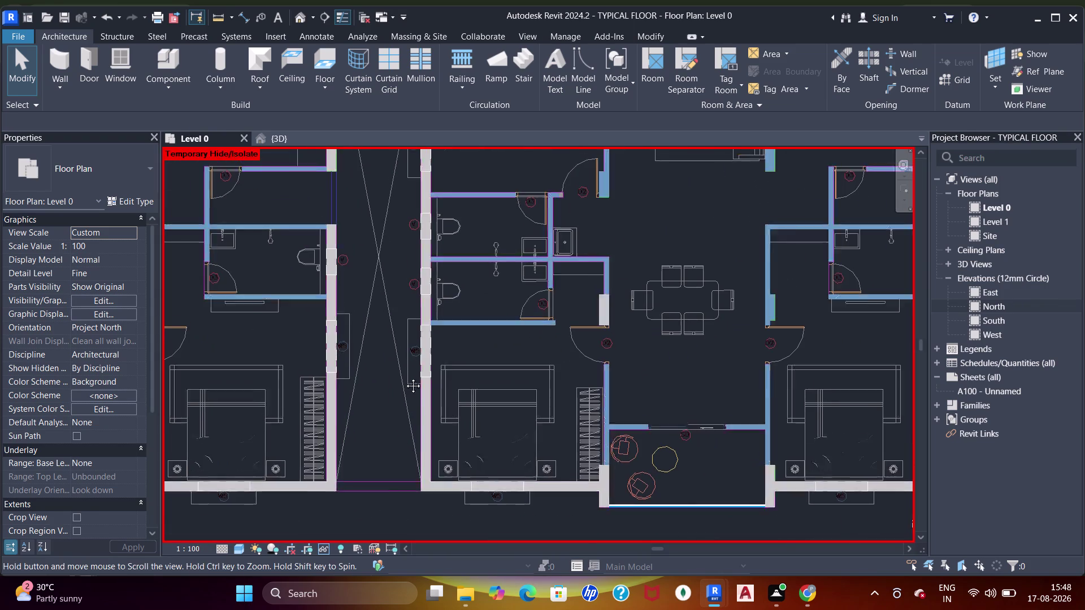
middle_drag(401, 350, 412, 442)
scroll(up, 3)
scroll(down, 3)
middle_drag(408, 427, 413, 418)
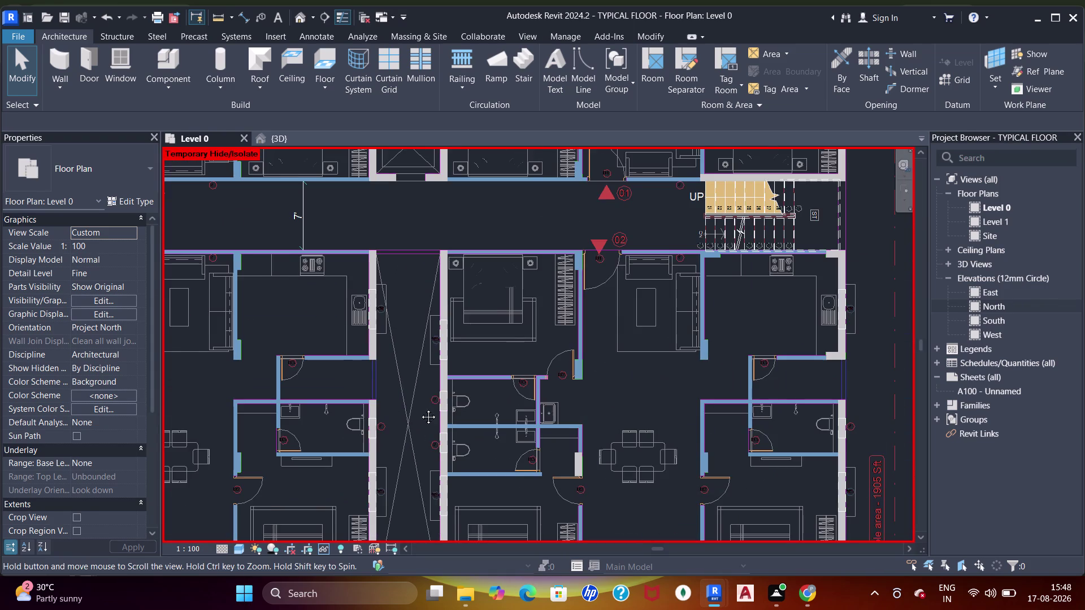
scroll(down, 3)
middle_click(422, 394)
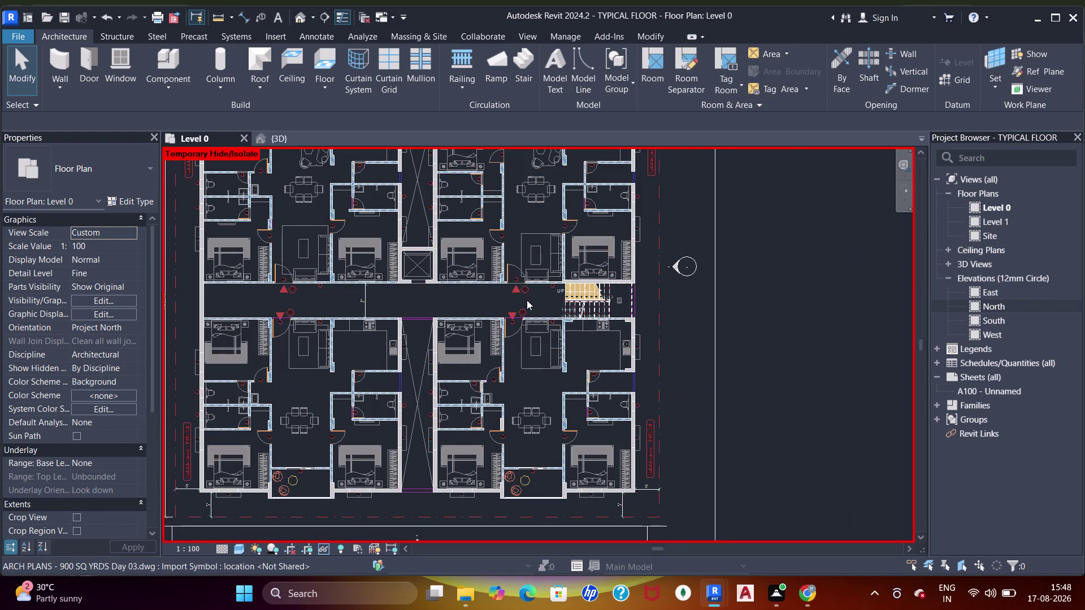
scroll(up, 3)
scroll(down, 3)
middle_drag(512, 219, 535, 257)
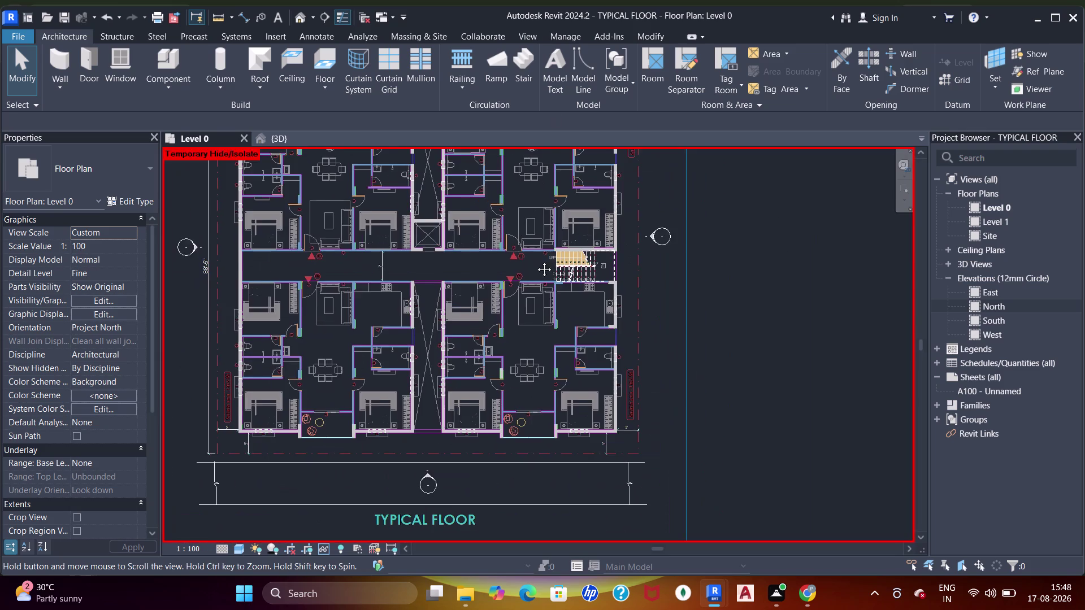
middle_drag(535, 258, 539, 274)
middle_drag(563, 263, 577, 292)
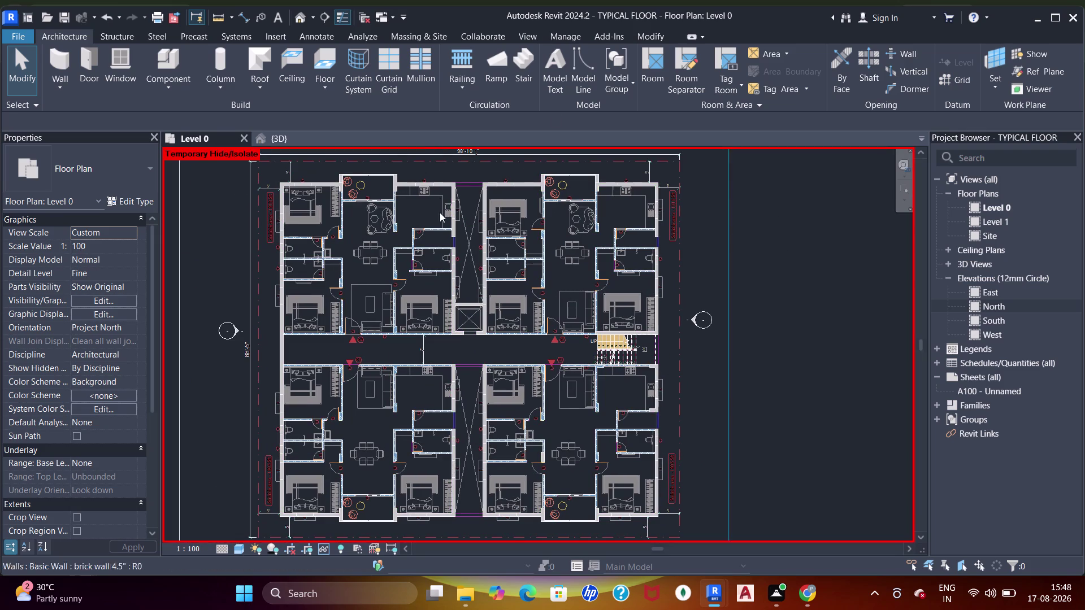
middle_drag(496, 297, 491, 293)
scroll(up, 3)
middle_drag(301, 193, 410, 275)
scroll(up, 3)
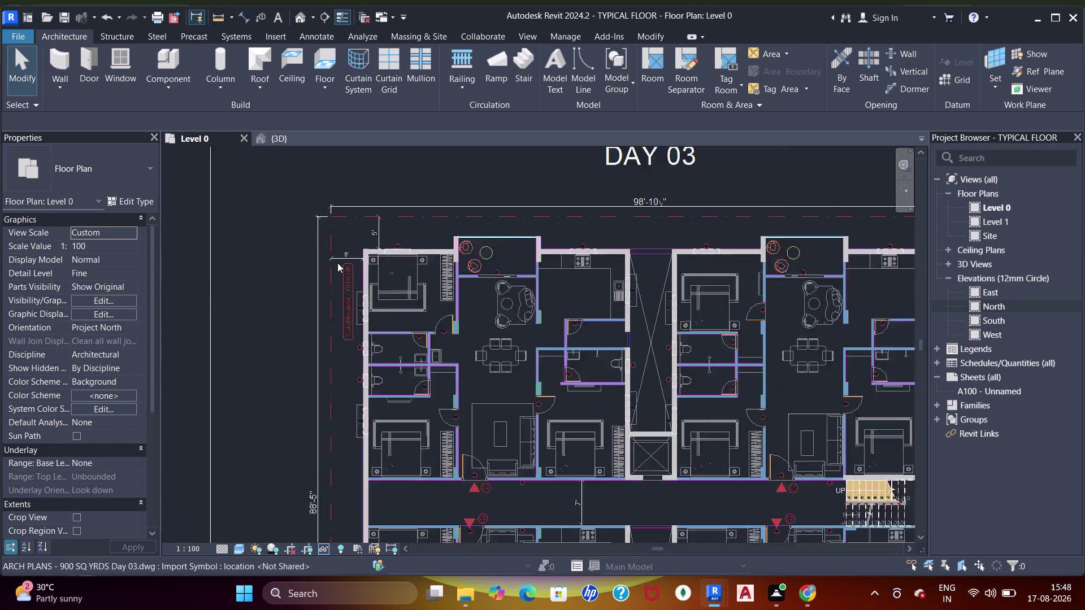
scroll(up, 3)
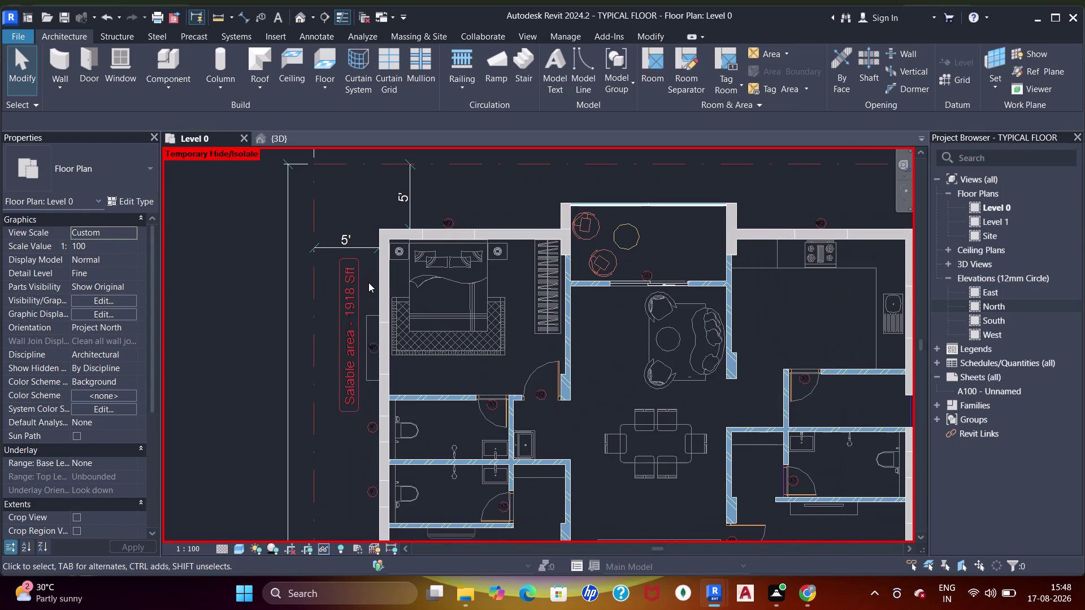
middle_click(367, 284)
scroll(down, 3)
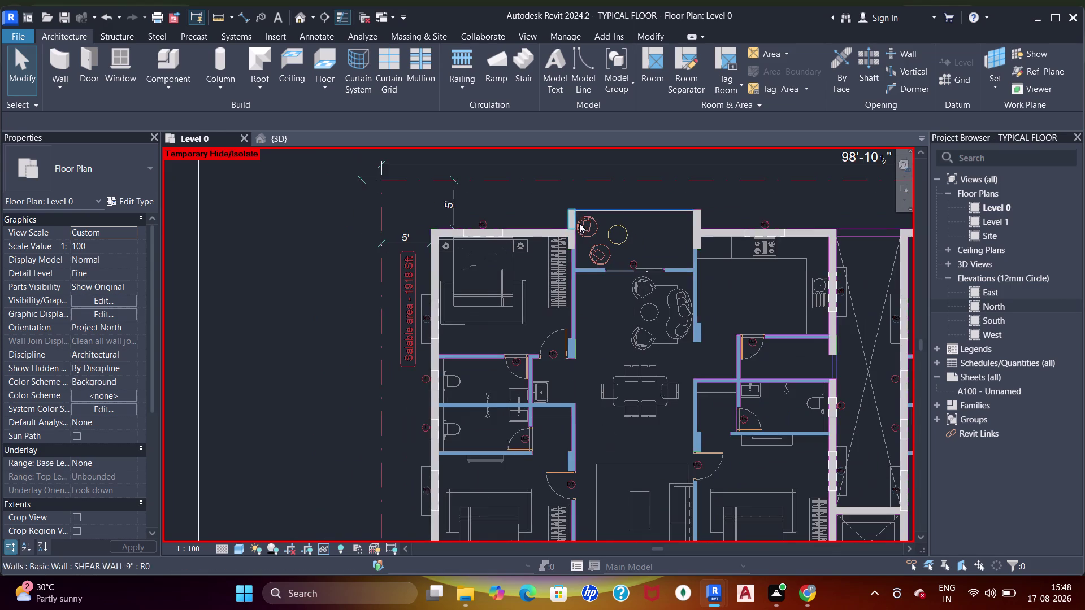
middle_drag(576, 232, 567, 249)
scroll(up, 3)
scroll(down, 3)
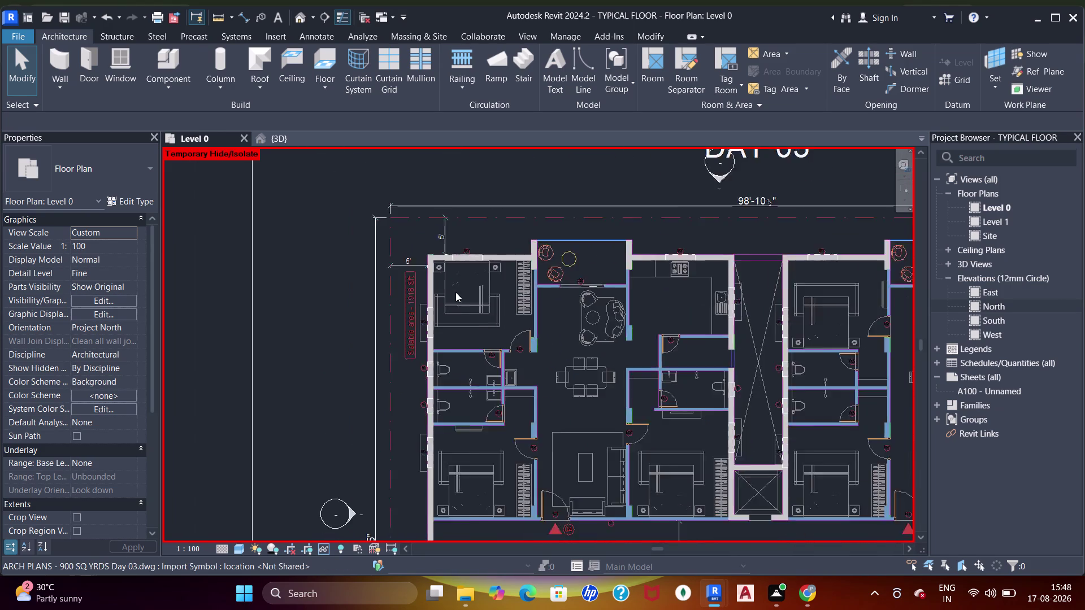
middle_drag(506, 346, 497, 215)
scroll(up, 3)
middle_drag(356, 263, 368, 276)
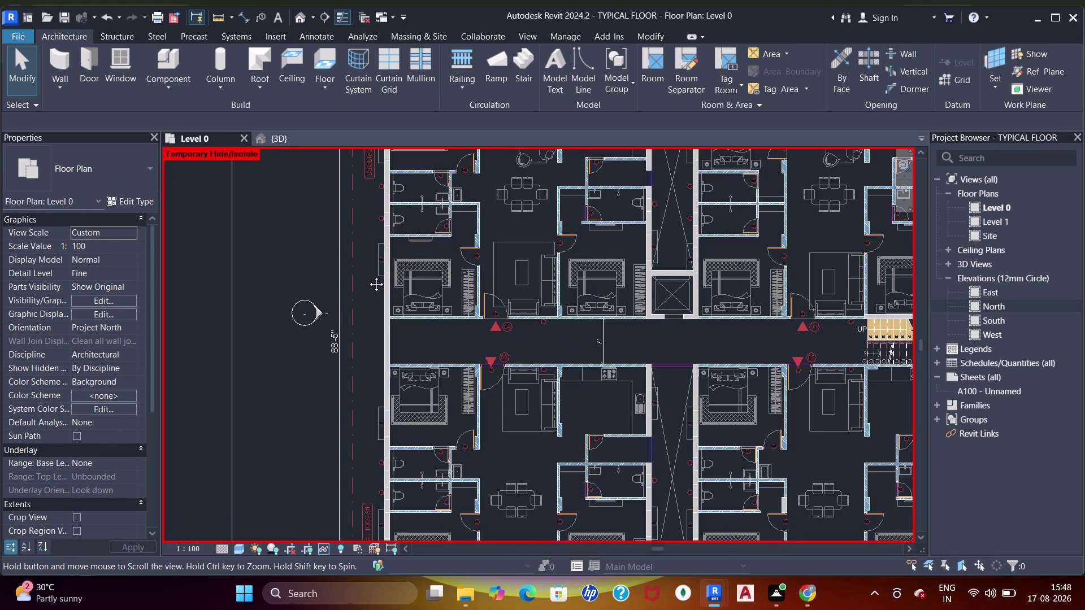
middle_drag(368, 276, 387, 188)
scroll(up, 3)
middle_drag(461, 390, 493, 212)
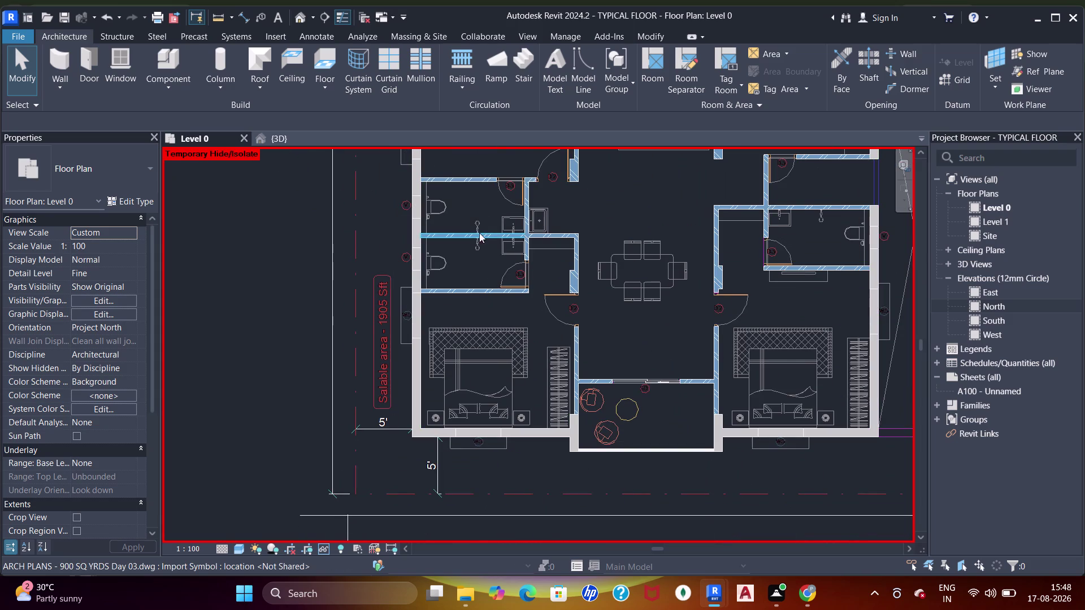
scroll(down, 3)
middle_drag(474, 262, 464, 316)
scroll(up, 3)
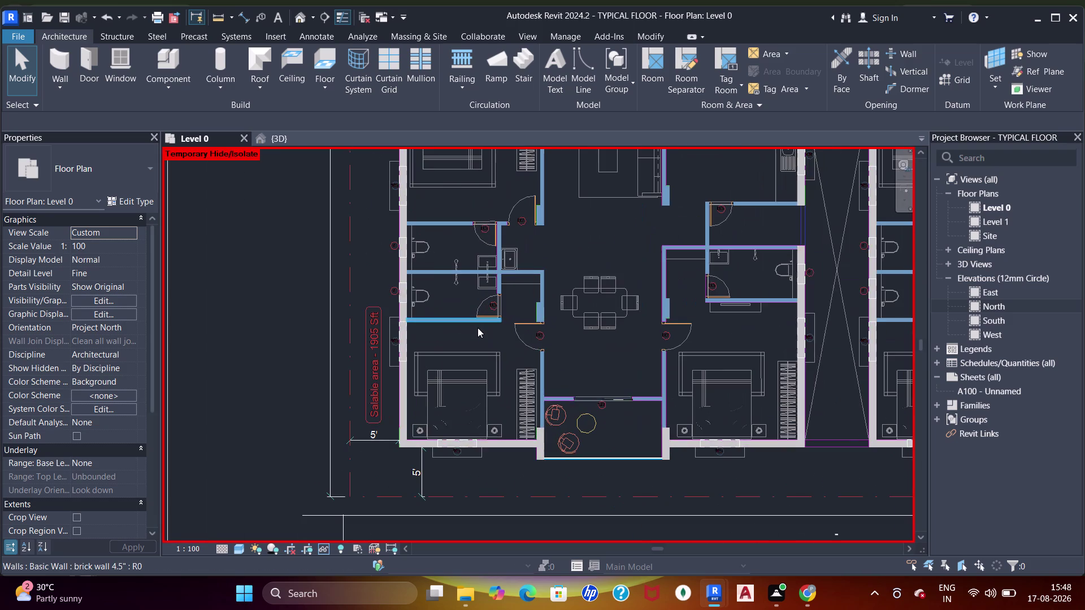
scroll(down, 3)
middle_drag(466, 313, 465, 340)
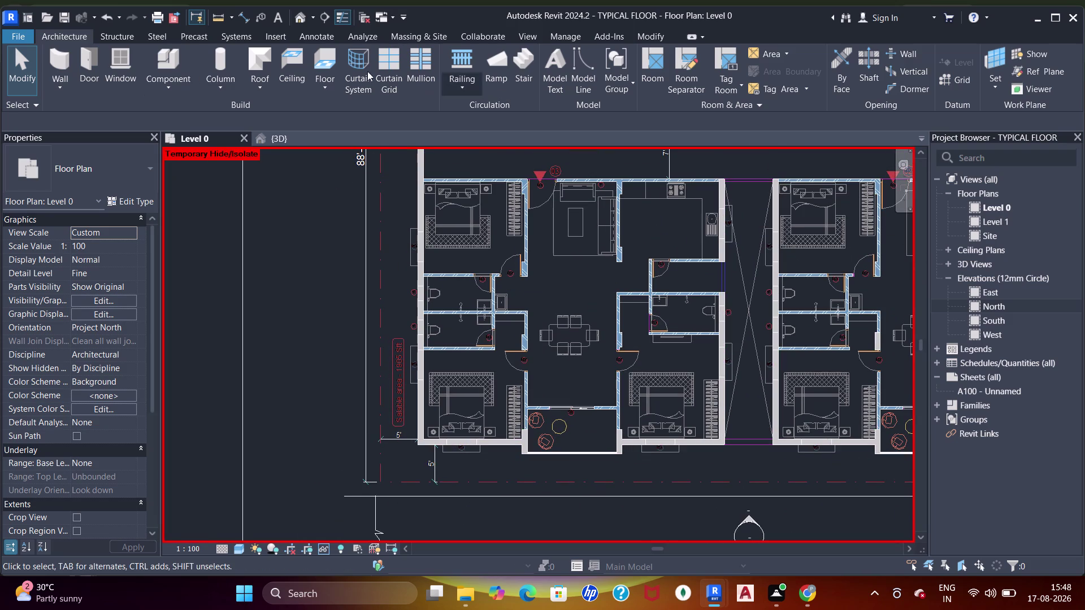
Start a new floor sketch using the Floor 4" type.
click(331, 68)
click(102, 182)
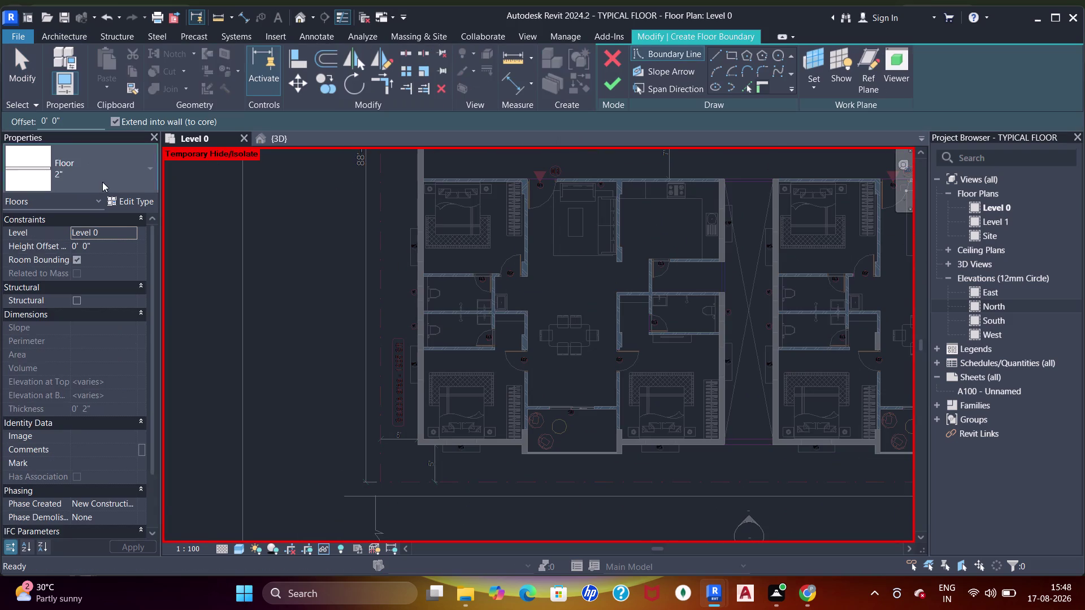
scroll(up, 3)
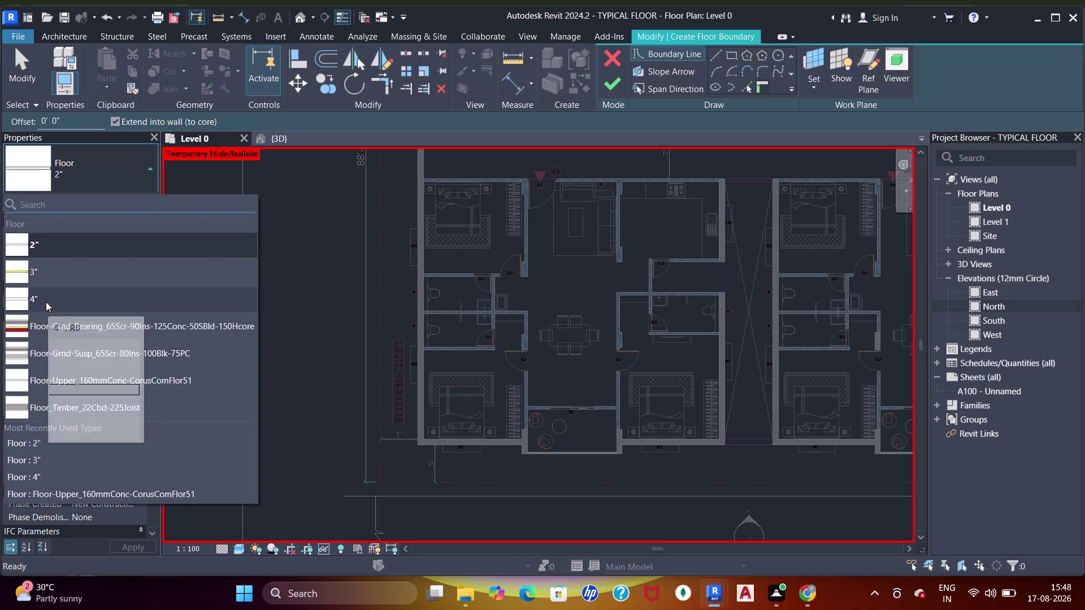
click(46, 301)
click(746, 86)
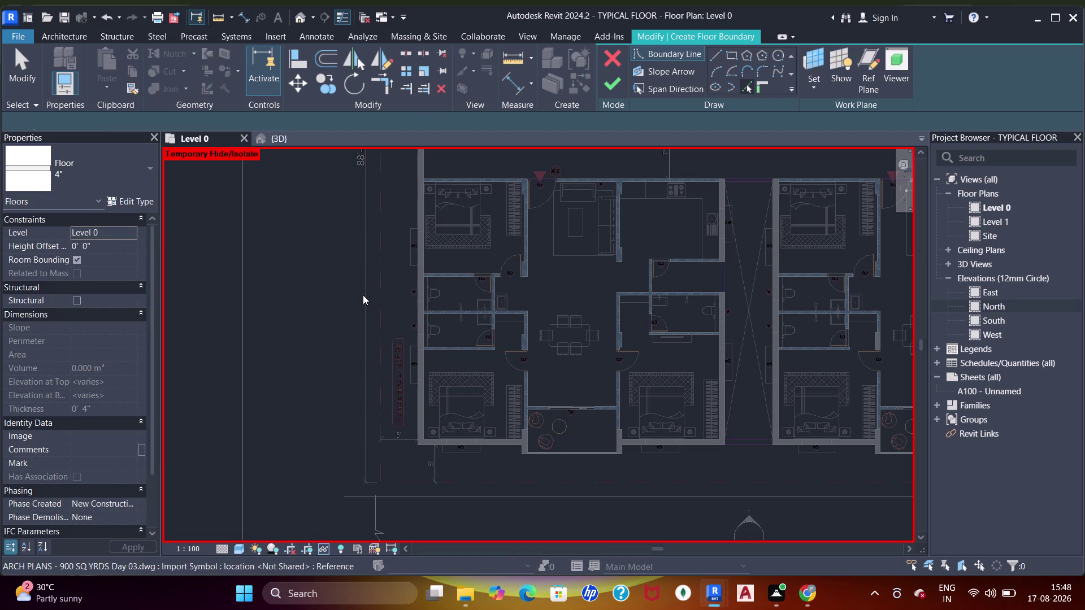
Pick the left building outline line as the floor boundary.
click(377, 293)
middle_drag(428, 251, 439, 390)
scroll(down, 3)
middle_drag(443, 243, 436, 380)
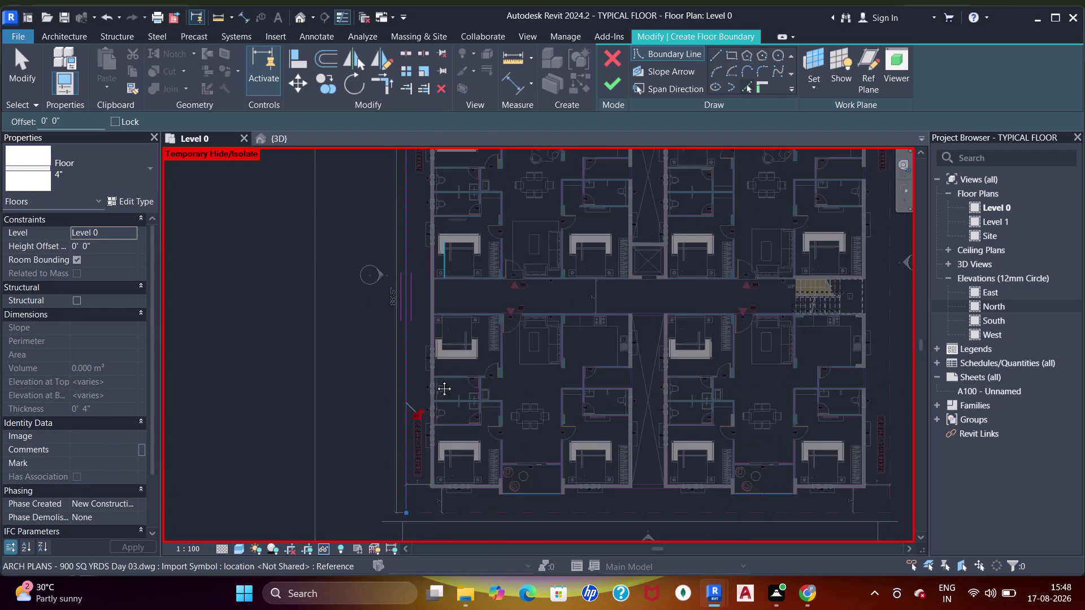
middle_drag(463, 221, 460, 254)
scroll(up, 3)
click(458, 251)
Pick the right and bottom outline lines to complete the boundary.
middle_drag(592, 293, 570, 276)
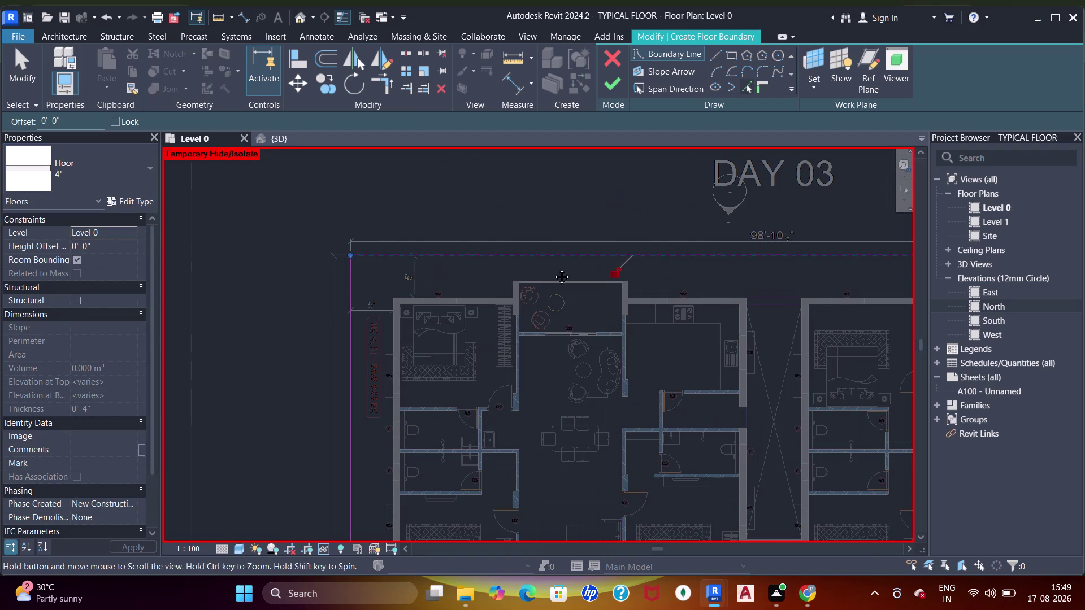
middle_drag(571, 275, 485, 245)
scroll(down, 3)
middle_drag(516, 238, 489, 218)
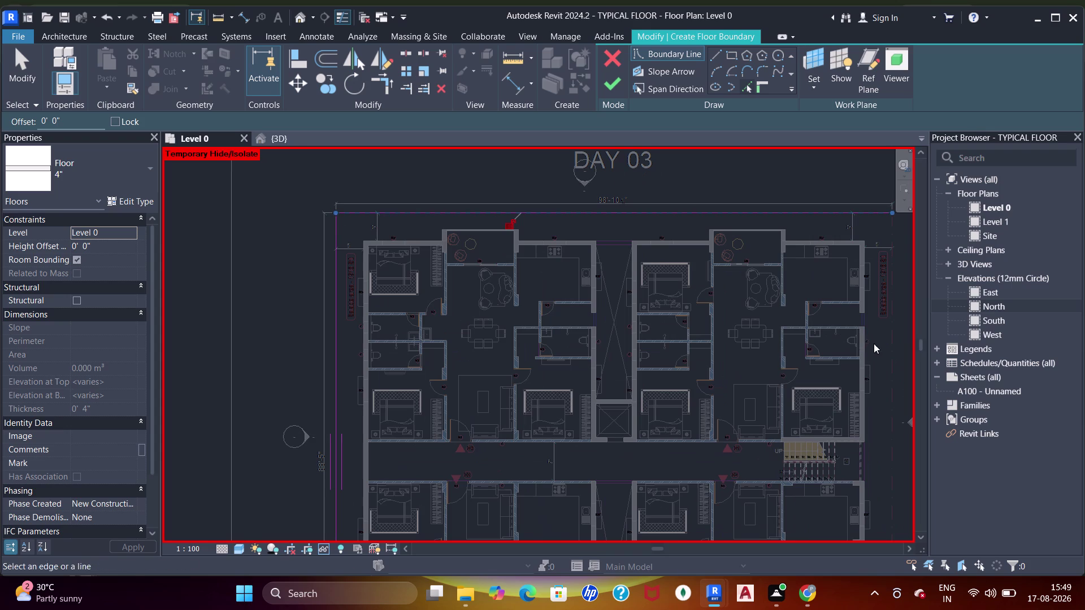
middle_drag(861, 339, 782, 273)
click(818, 326)
scroll(down, 3)
middle_drag(666, 374, 666, 375)
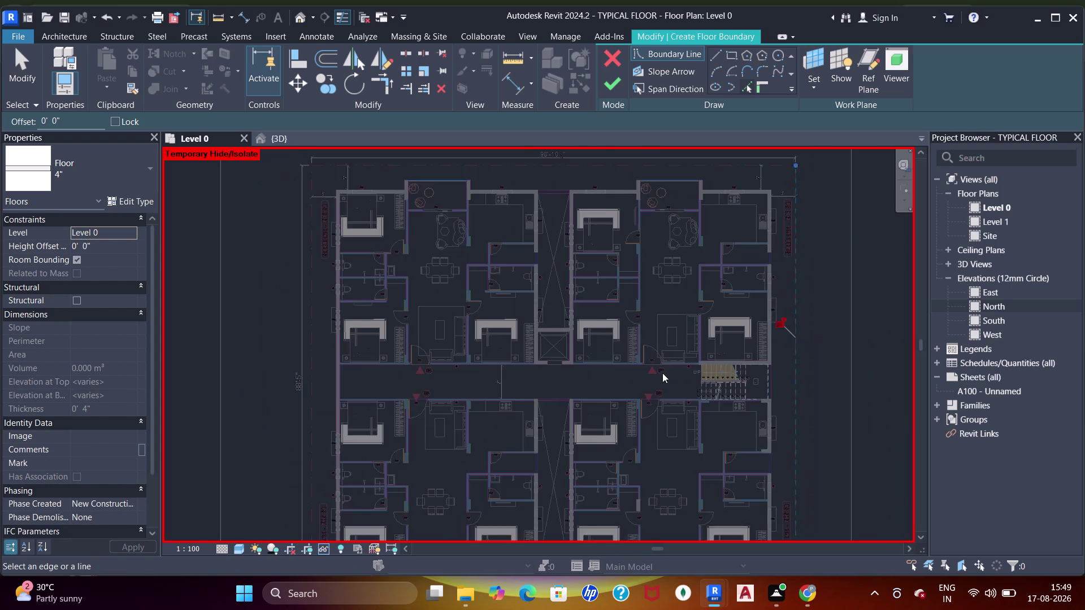
middle_drag(665, 375, 667, 202)
scroll(up, 3)
drag(396, 379, 403, 373)
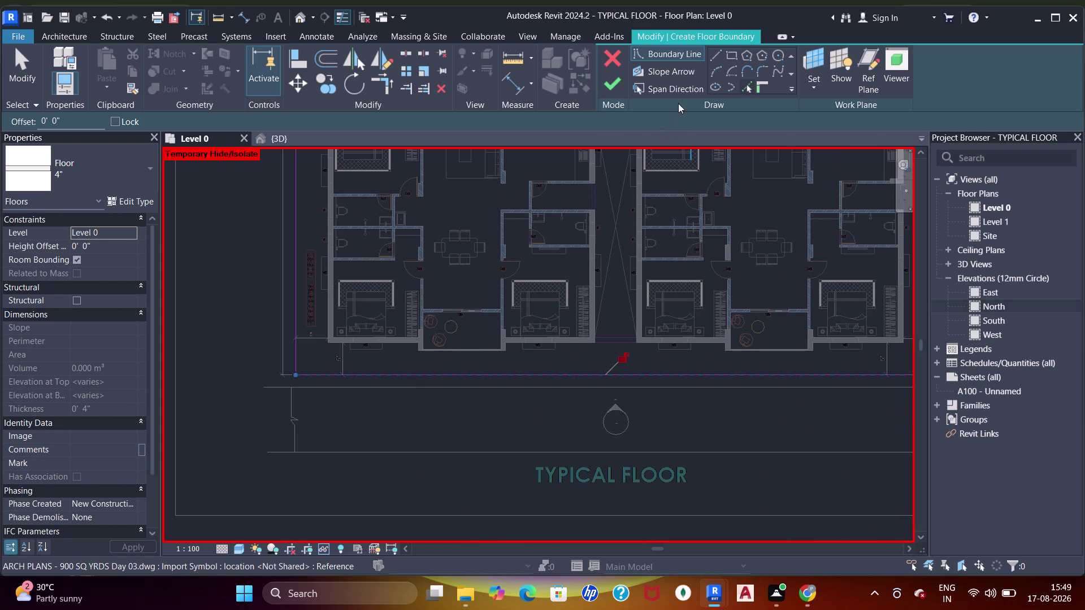
Finish the floor with walls left unattached and switch to the 3D view.
click(604, 83)
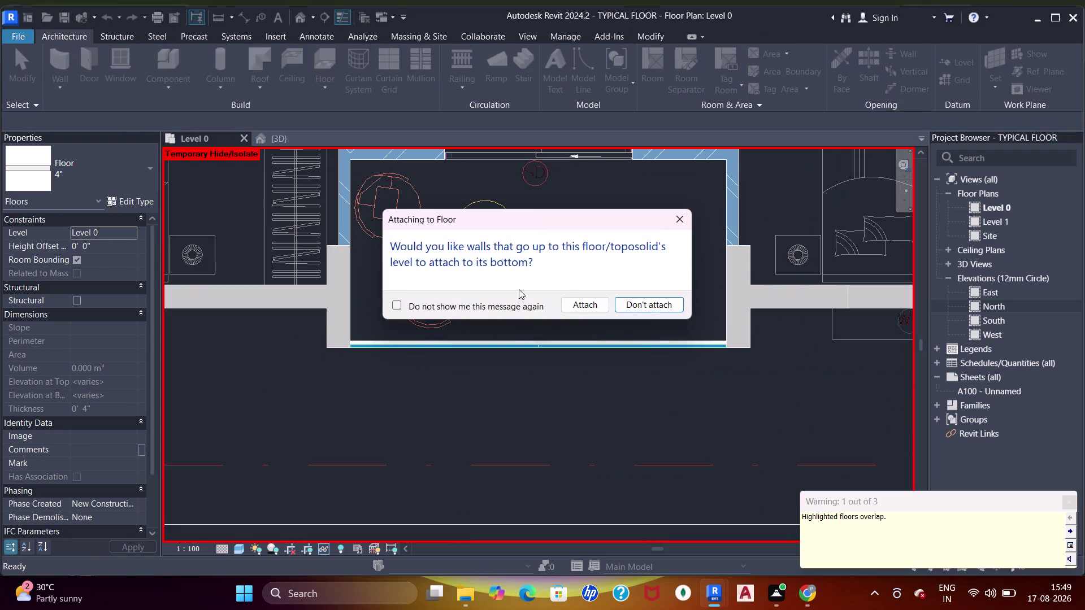
click(677, 221)
click(287, 139)
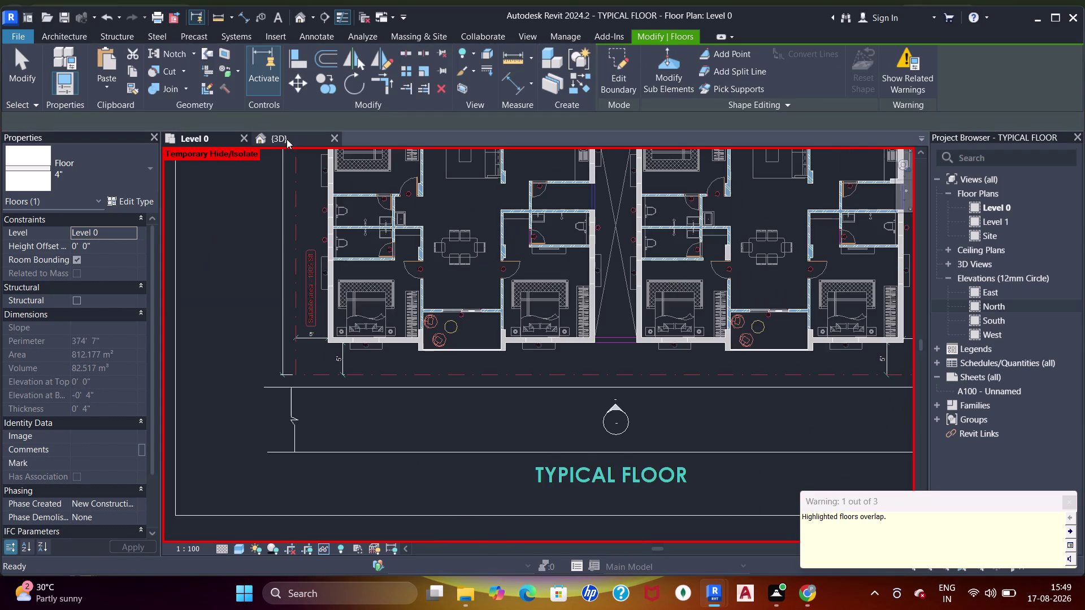
Orbit to view the model's underside and side, clearing the selection.
scroll(down, 3)
middle_drag(548, 373, 545, 290)
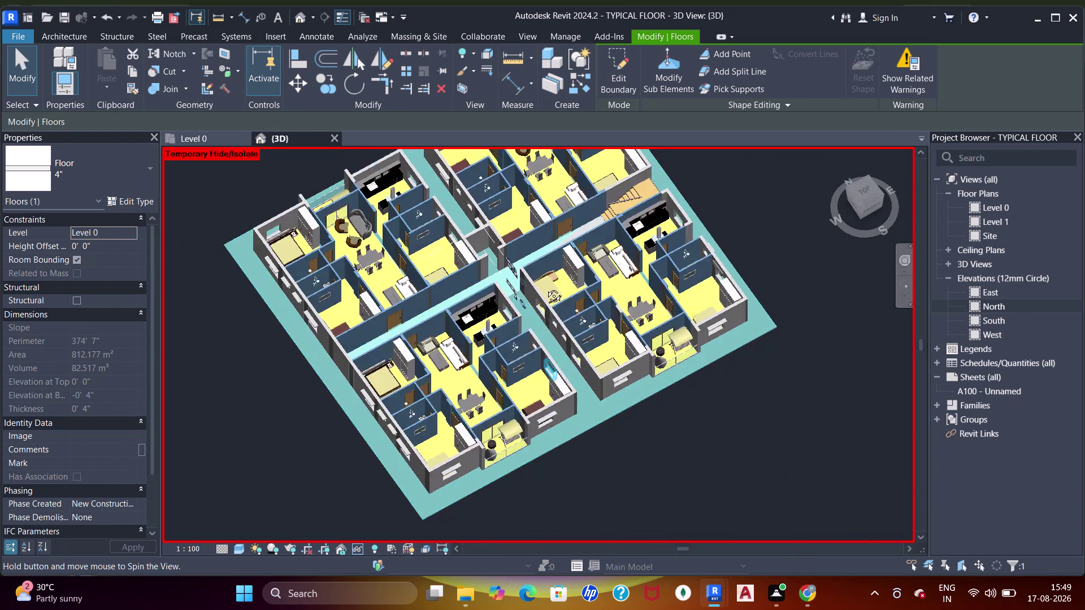
middle_drag(545, 289, 585, 165)
middle_drag(560, 367, 587, 202)
middle_drag(594, 320, 612, 283)
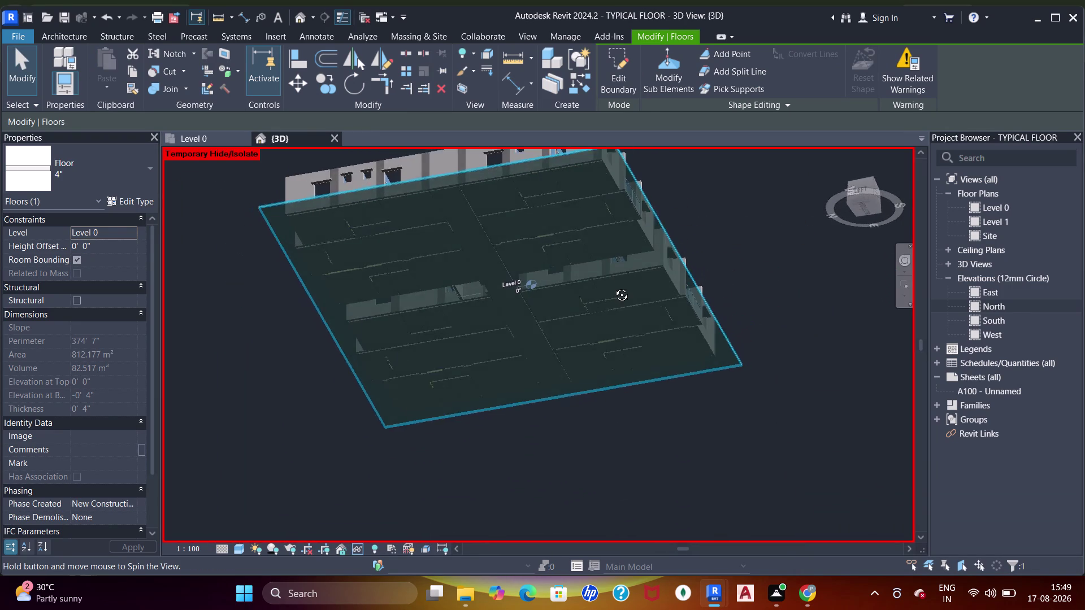
middle_drag(612, 283, 634, 415)
middle_drag(615, 334, 624, 350)
middle_drag(627, 350, 548, 364)
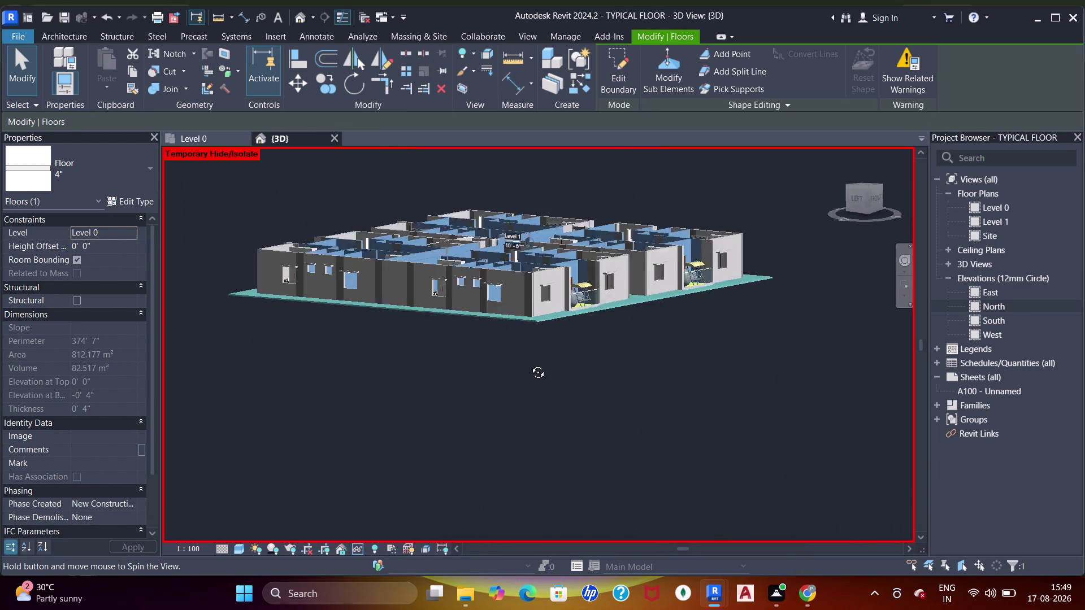
middle_drag(548, 364, 353, 364)
key(Escape)
Orbit to an angled overview and select the Level 0 4" floor slab.
middle_drag(366, 357, 481, 507)
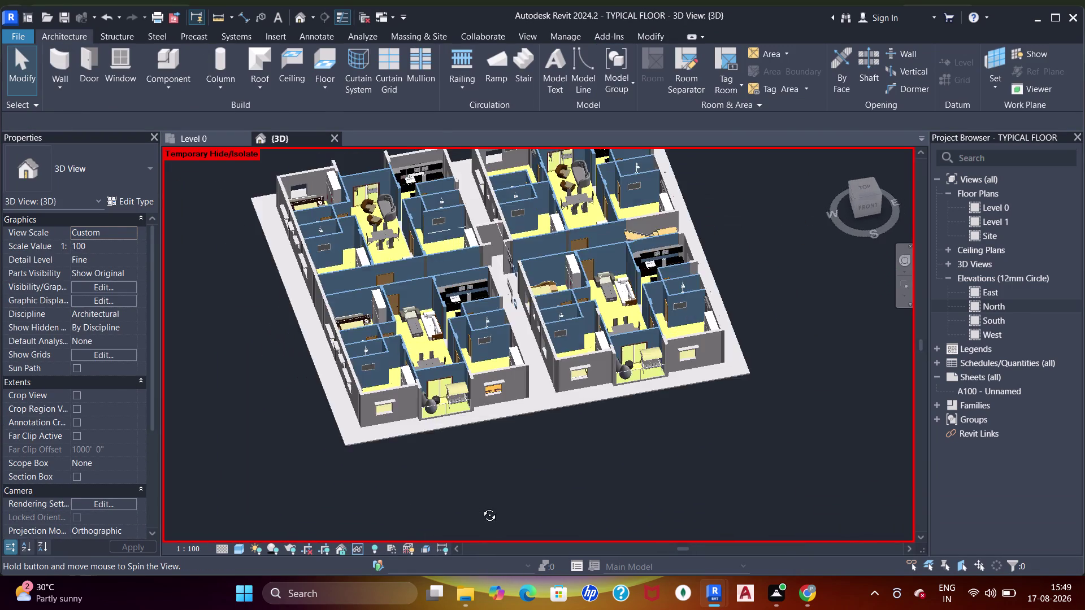
middle_drag(481, 507, 506, 523)
middle_drag(526, 531, 610, 529)
middle_drag(662, 509, 717, 419)
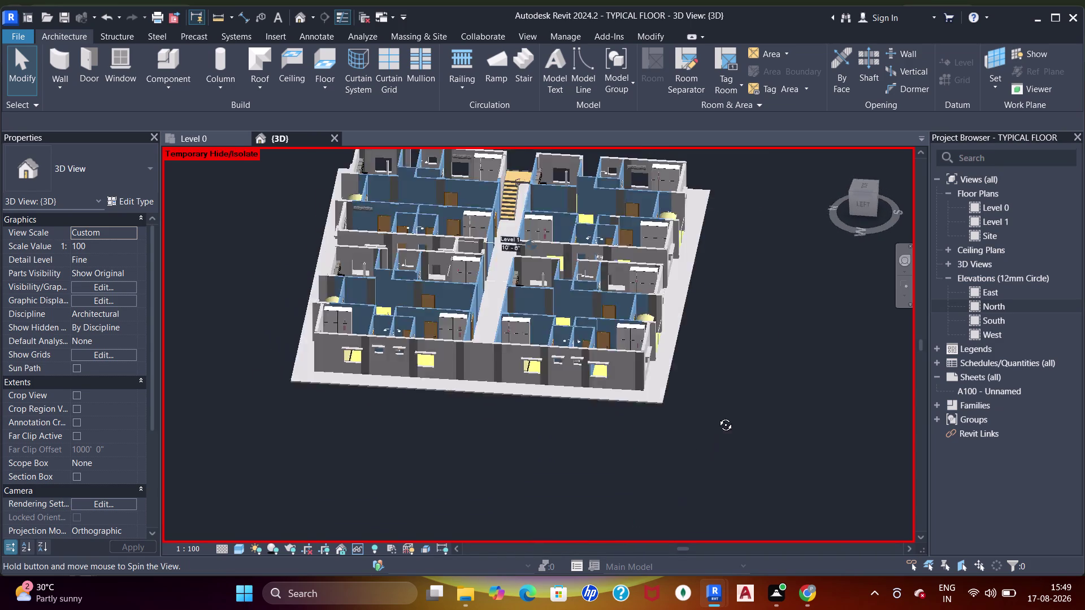
middle_drag(716, 418, 694, 498)
middle_drag(724, 327, 756, 454)
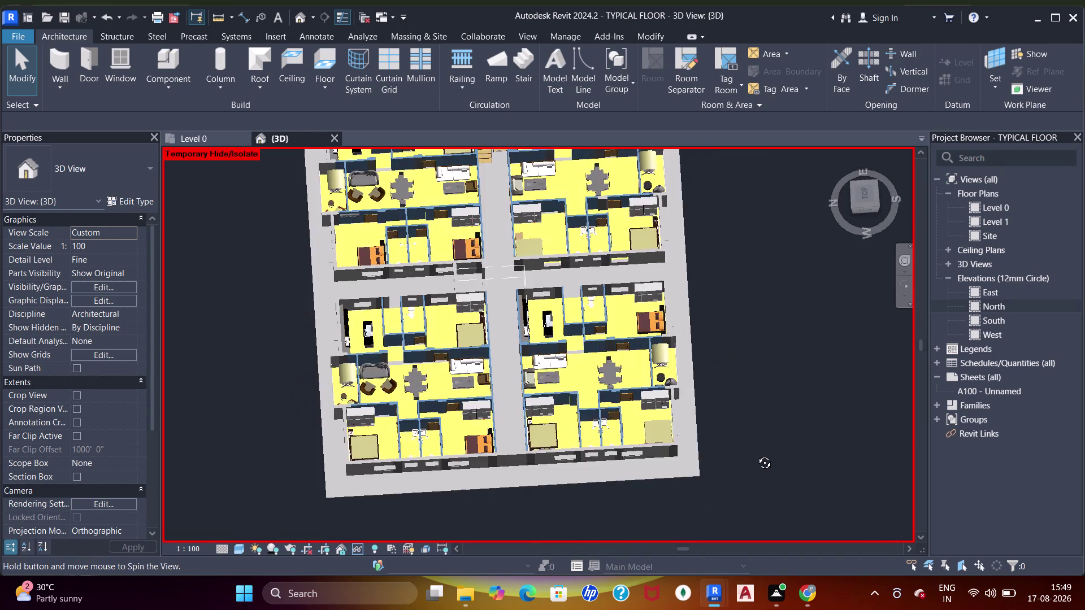
middle_drag(756, 454, 779, 166)
middle_drag(601, 318, 611, 312)
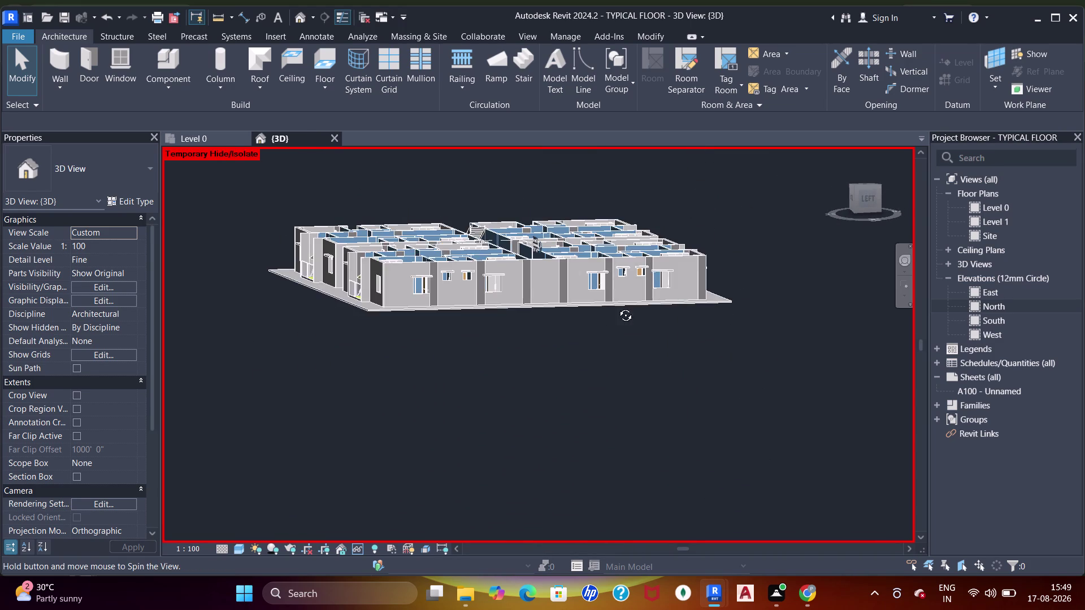
middle_drag(610, 312, 417, 367)
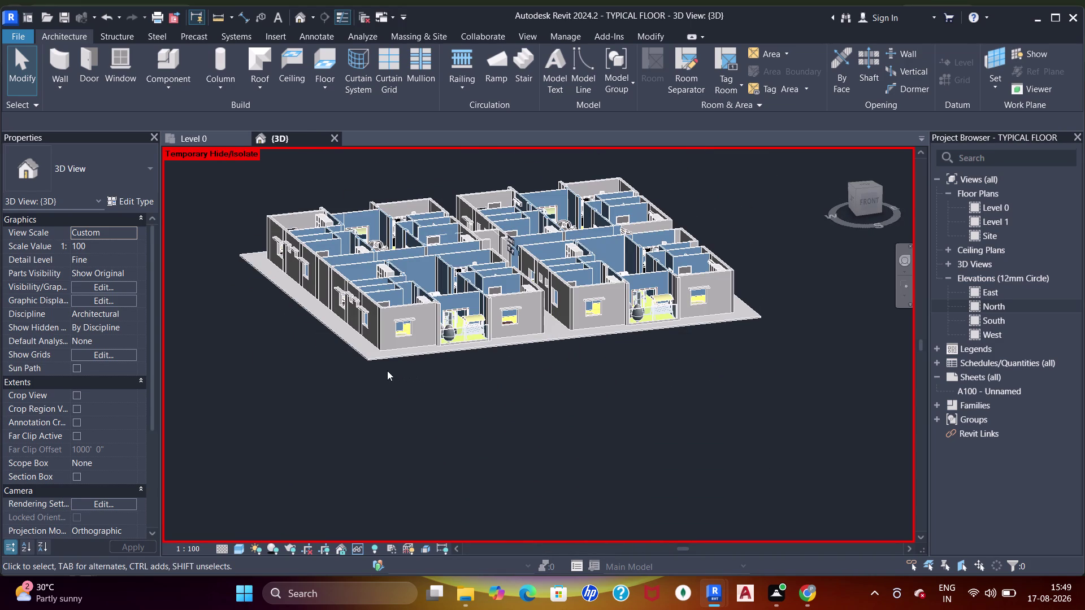
click(376, 363)
scroll(up, 3)
middle_drag(377, 355, 421, 359)
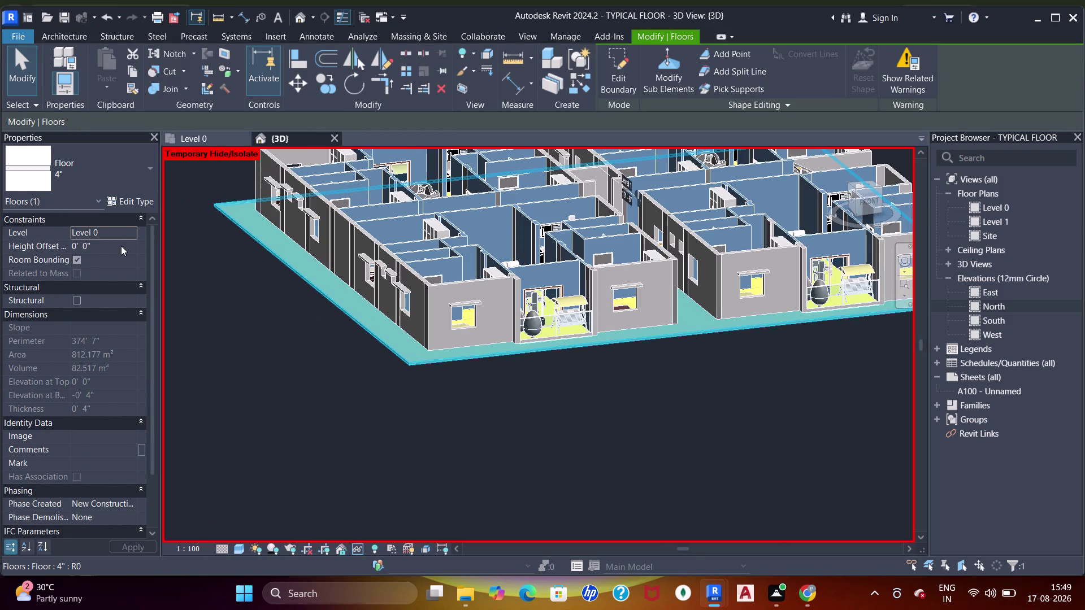
Set the floor's Height Offset From Level to -2" and apply it.
click(114, 250)
text(-)
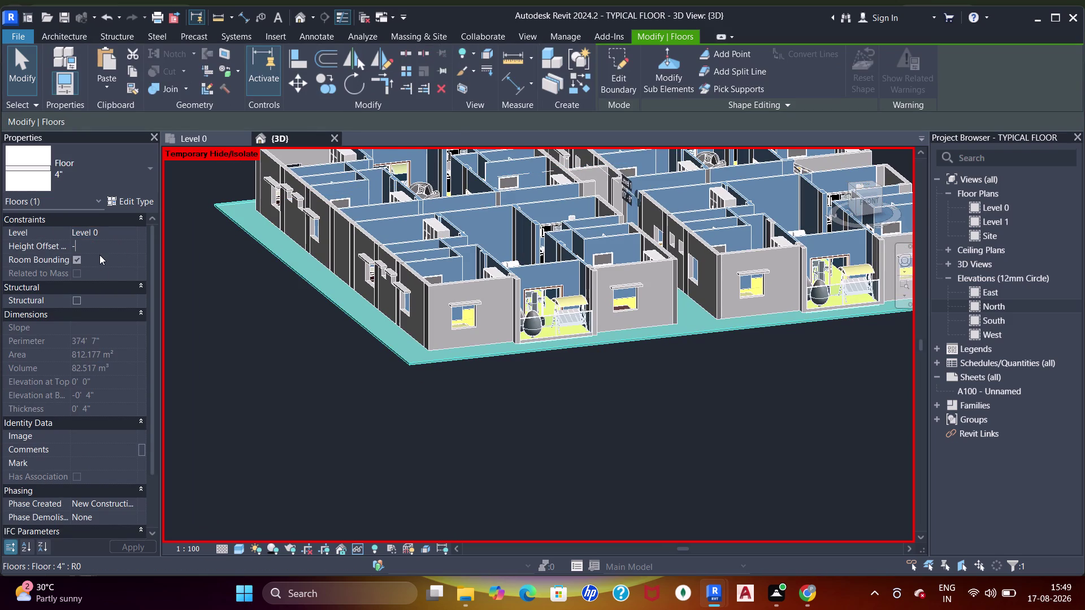
text(2")
key(Return)
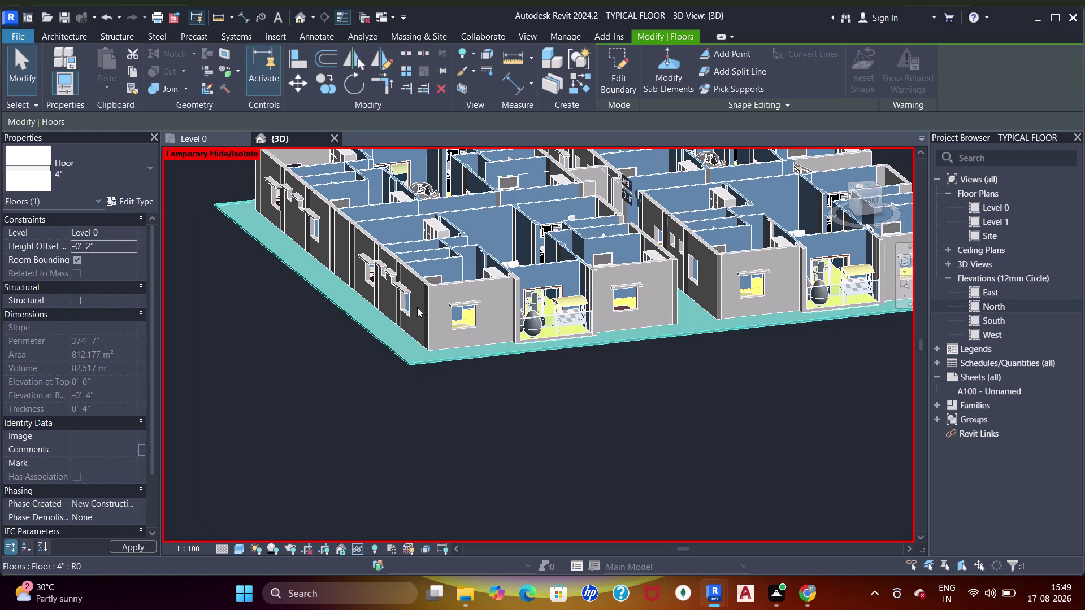
key(Escape)
Orbit to check the lowered slab under the walls, then pick the North elevation.
middle_drag(472, 382, 565, 326)
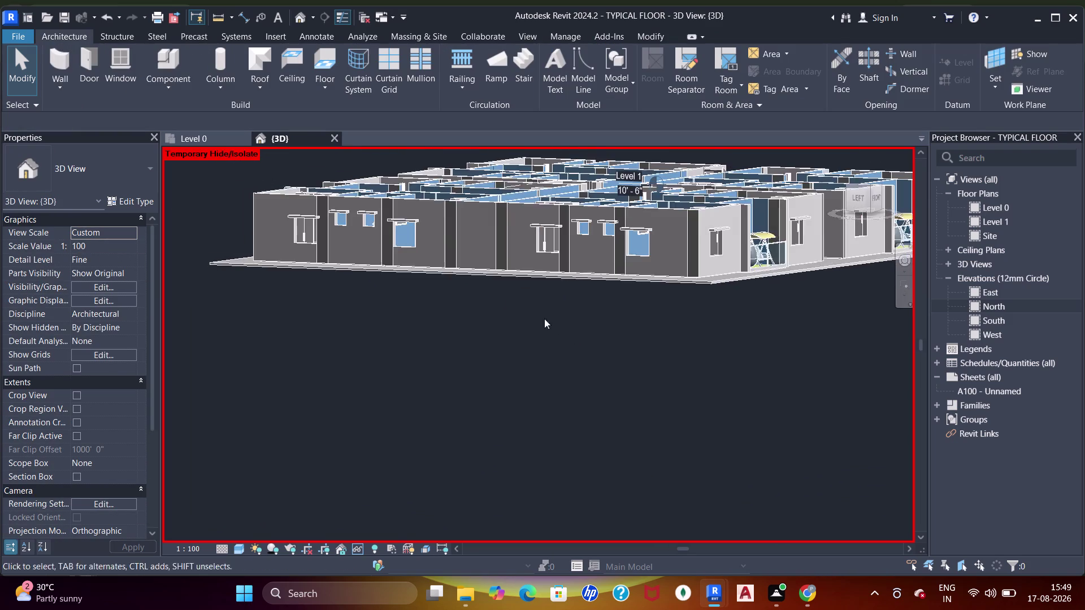
scroll(up, 3)
middle_drag(361, 276, 466, 281)
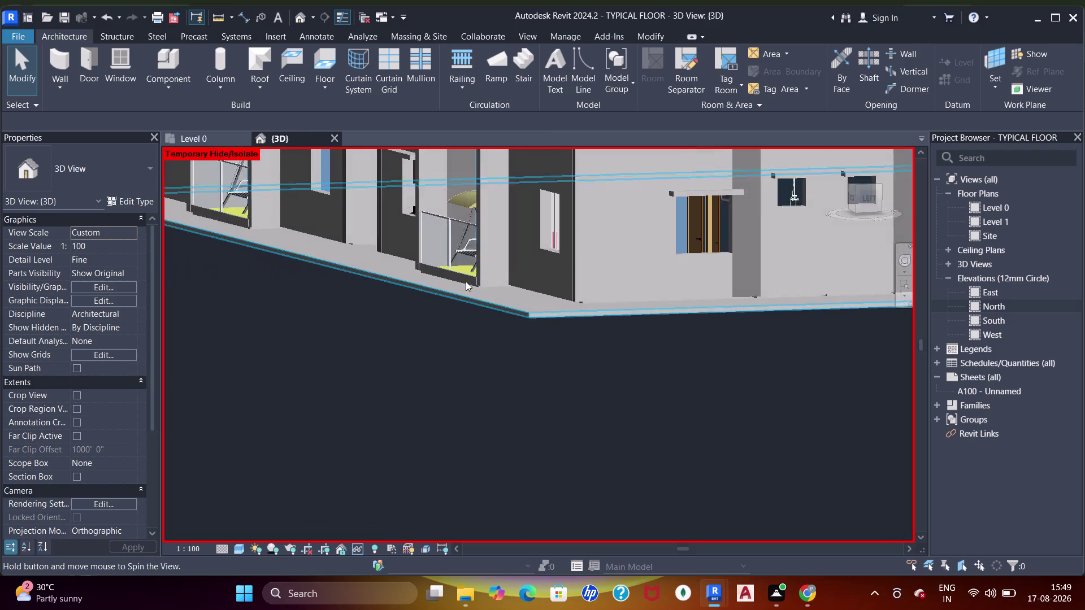
scroll(up, 3)
scroll(down, 3)
middle_drag(277, 283, 406, 301)
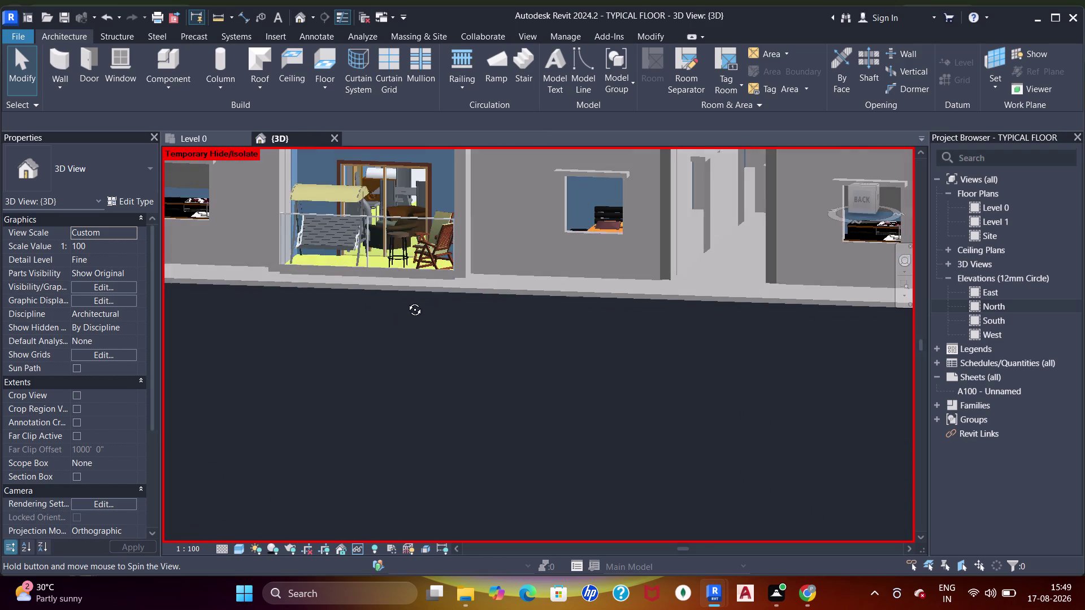
middle_drag(407, 301, 407, 301)
scroll(up, 3)
scroll(down, 3)
middle_drag(473, 334, 496, 307)
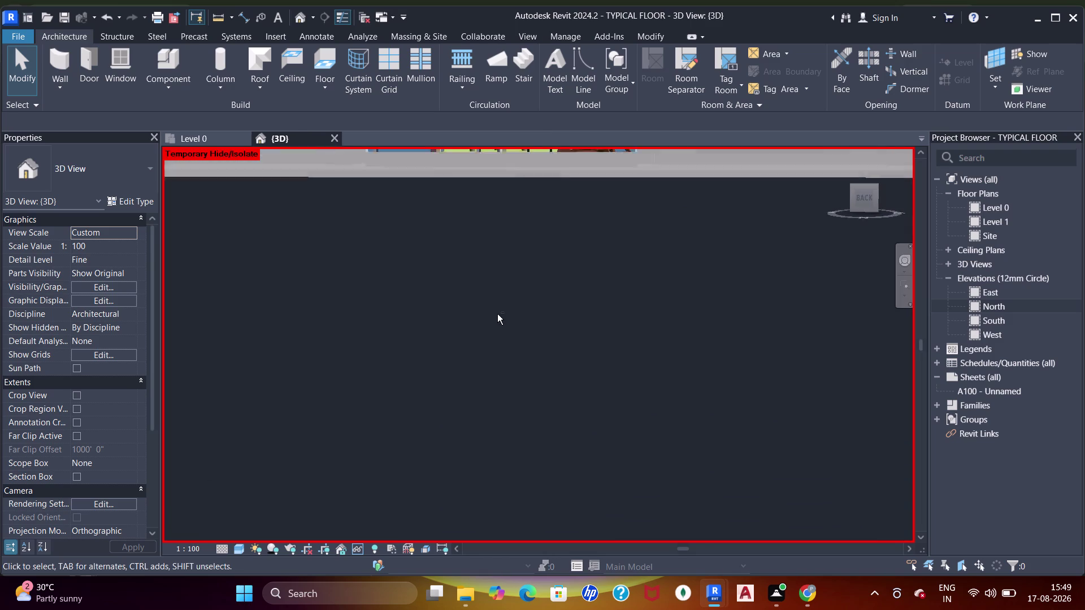
scroll(down, 3)
middle_drag(434, 309, 608, 318)
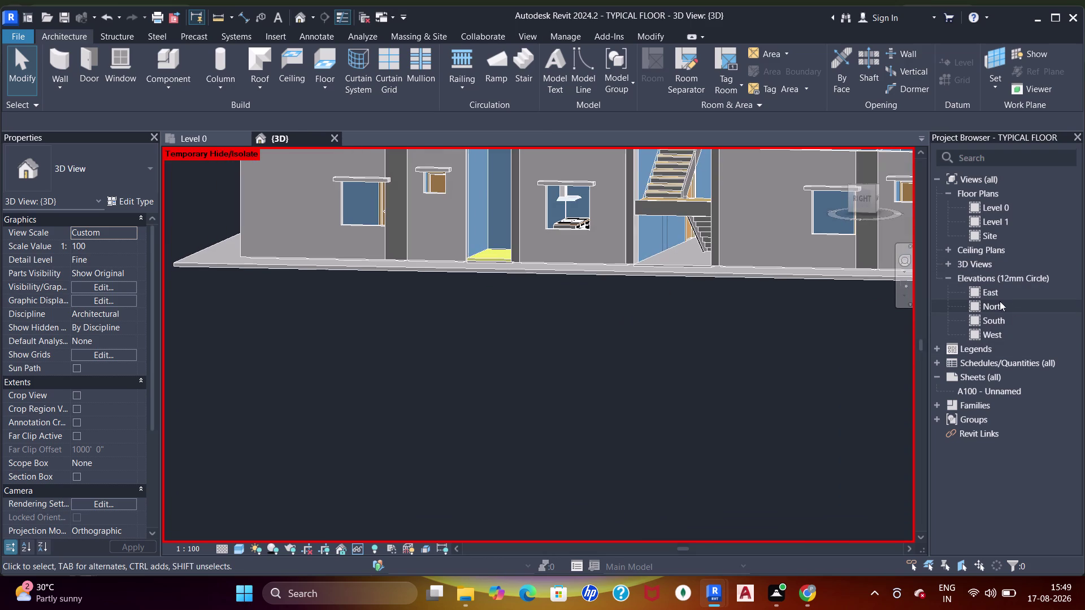
double_click(991, 307)
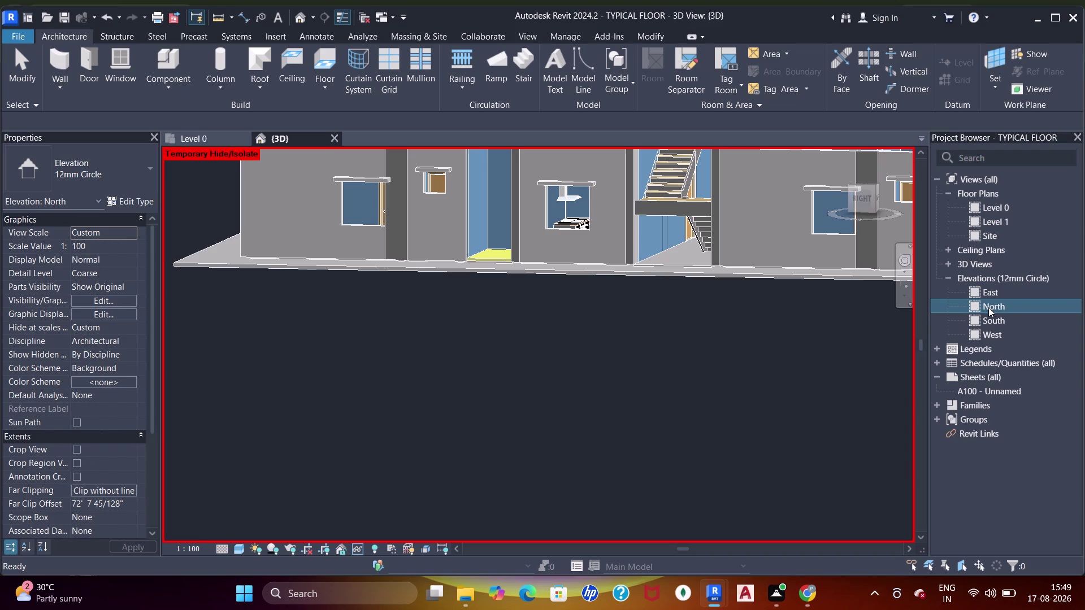
In the North elevation, pan along the floor line and select the thin floor and shear wall.
scroll(up, 3)
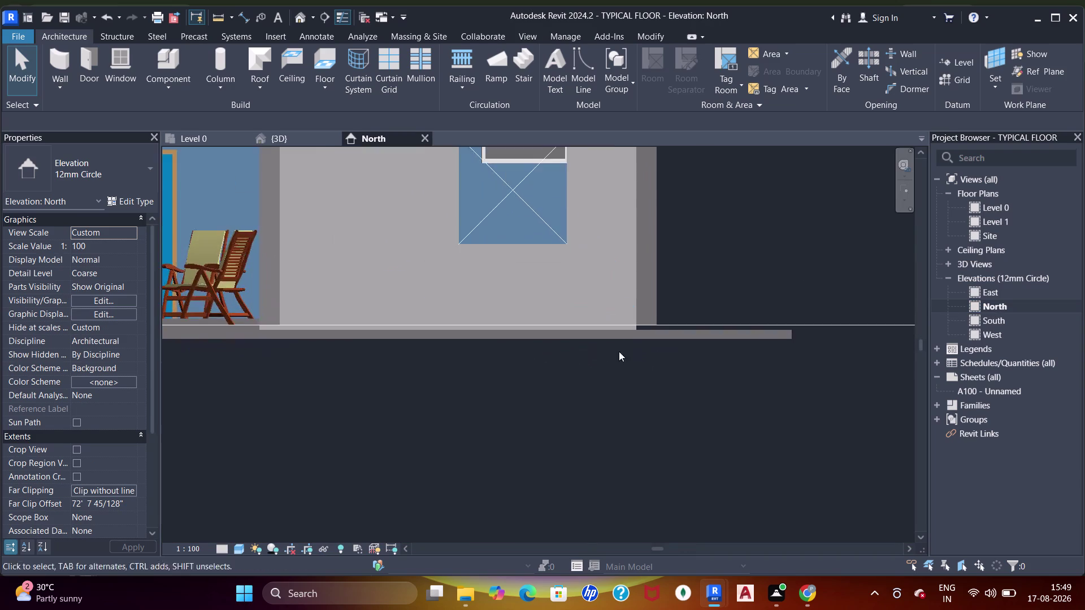
scroll(up, 3)
scroll(down, 3)
middle_drag(405, 323, 803, 365)
scroll(up, 3)
scroll(down, 3)
middle_drag(275, 362, 808, 400)
scroll(up, 3)
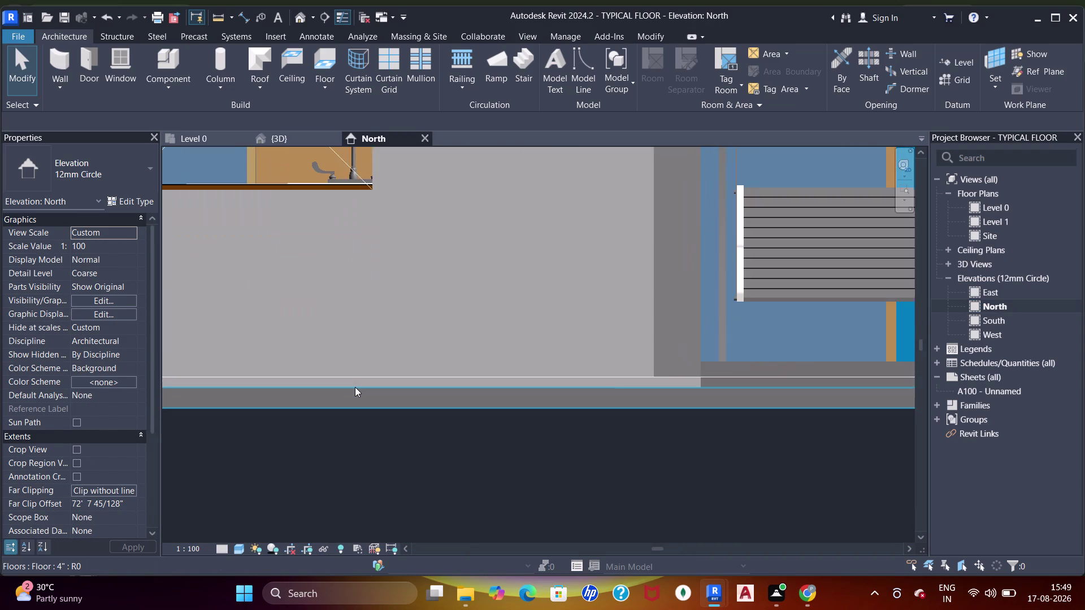
scroll(down, 3)
middle_drag(431, 402, 568, 393)
click(636, 367)
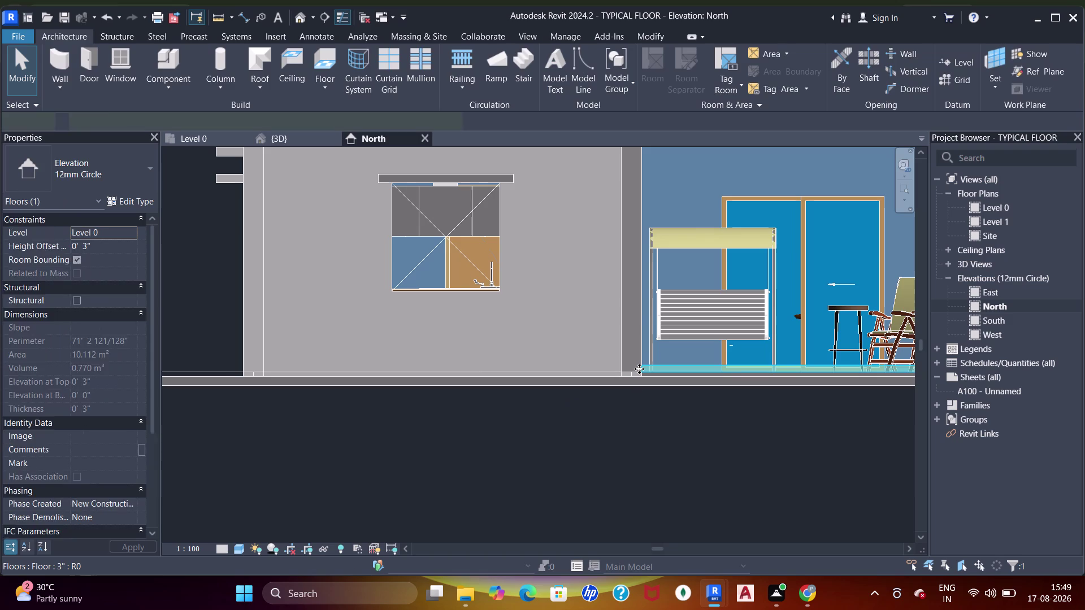
key(Escape)
click(634, 322)
Zoom to the wall base and select the 2" floor and the lowered 4" Level 0 floor.
scroll(up, 3)
scroll(down, 3)
middle_drag(675, 253, 673, 397)
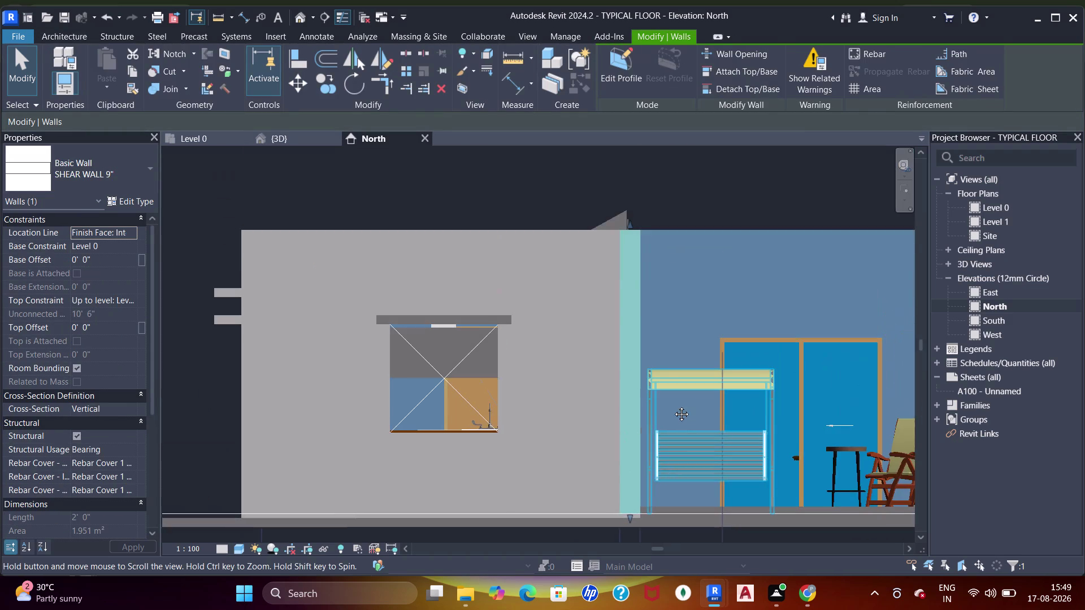
middle_drag(673, 397, 684, 215)
scroll(up, 3)
scroll(up, 3)
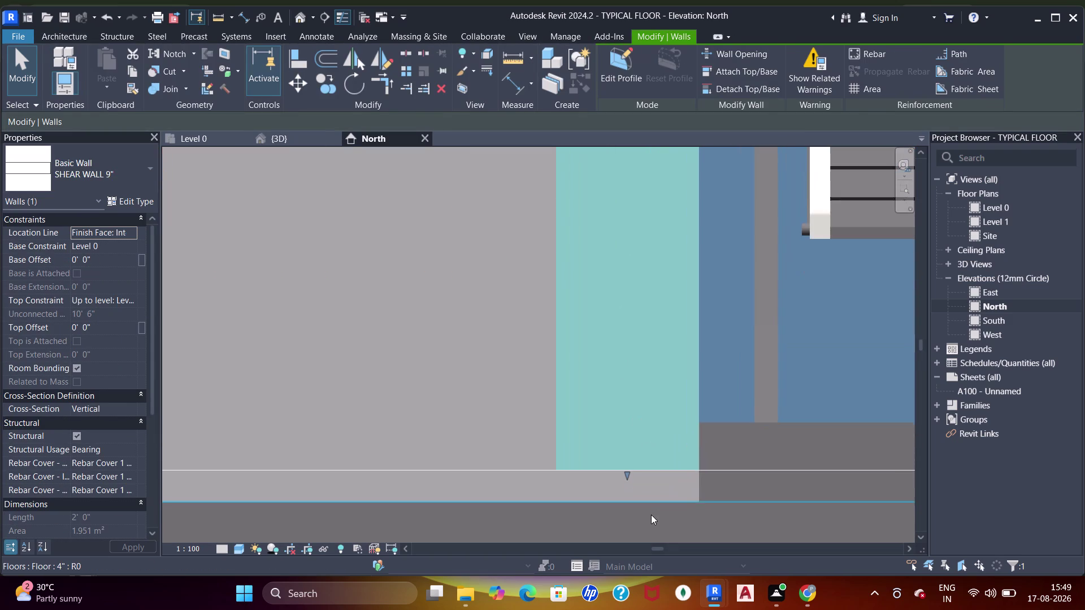
click(670, 488)
scroll(down, 3)
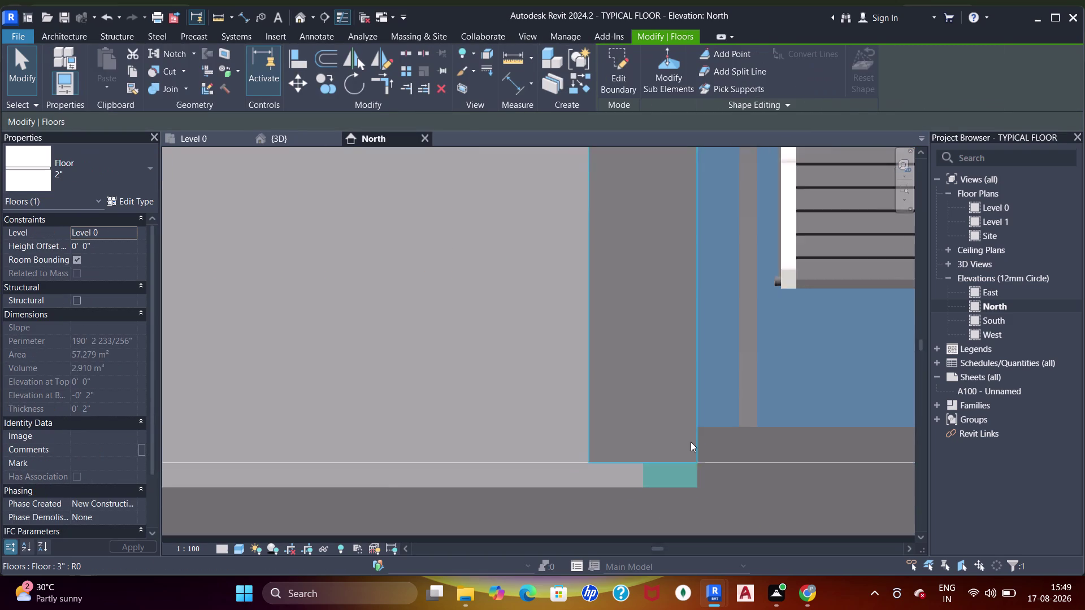
scroll(down, 3)
middle_drag(548, 371, 621, 367)
scroll(up, 3)
key(Escape)
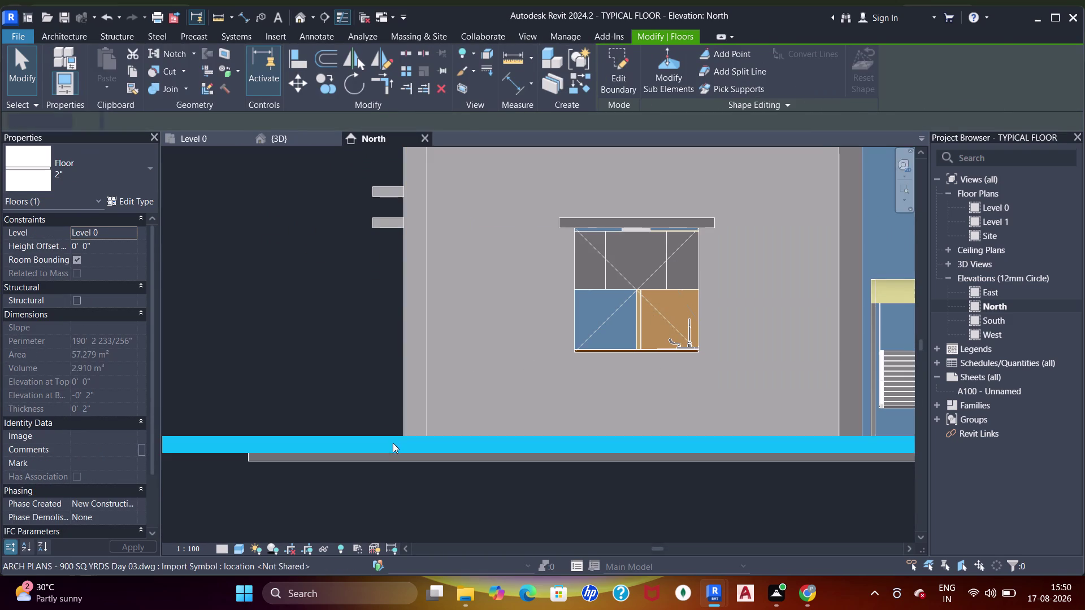
click(381, 462)
scroll(down, 3)
scroll(up, 3)
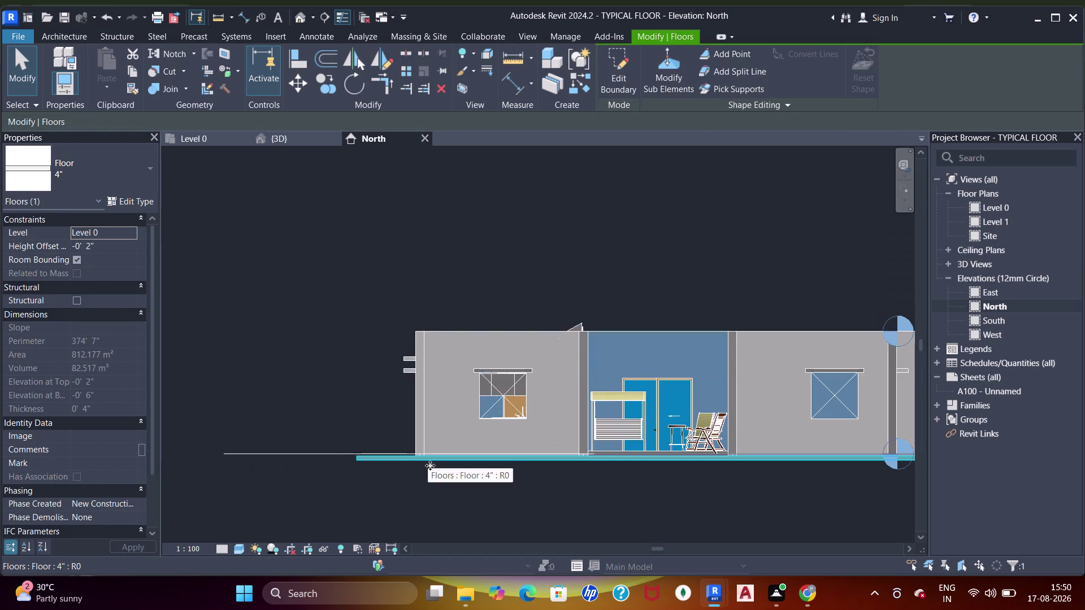
scroll(up, 3)
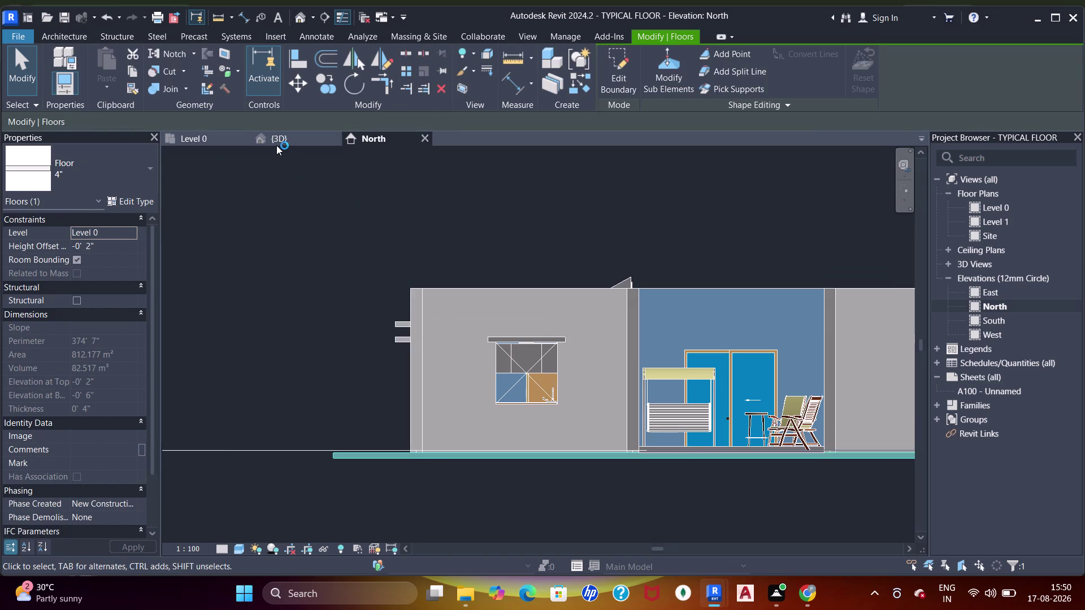
Return to the 3D view, clear the selection, and orbit the model.
click(277, 144)
scroll(down, 3)
key(Escape)
key(Escape)
scroll(down, 3)
middle_drag(593, 306, 452, 429)
middle_drag(459, 414, 472, 454)
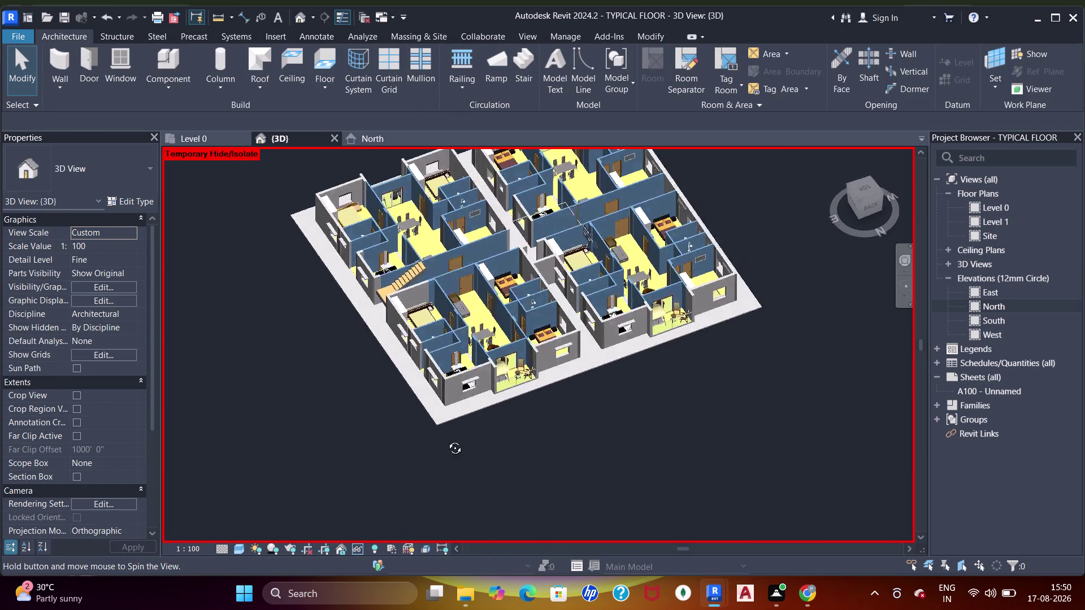
Orbit the 3D model to a corner view from above.
middle_drag(473, 454, 428, 368)
middle_click(434, 370)
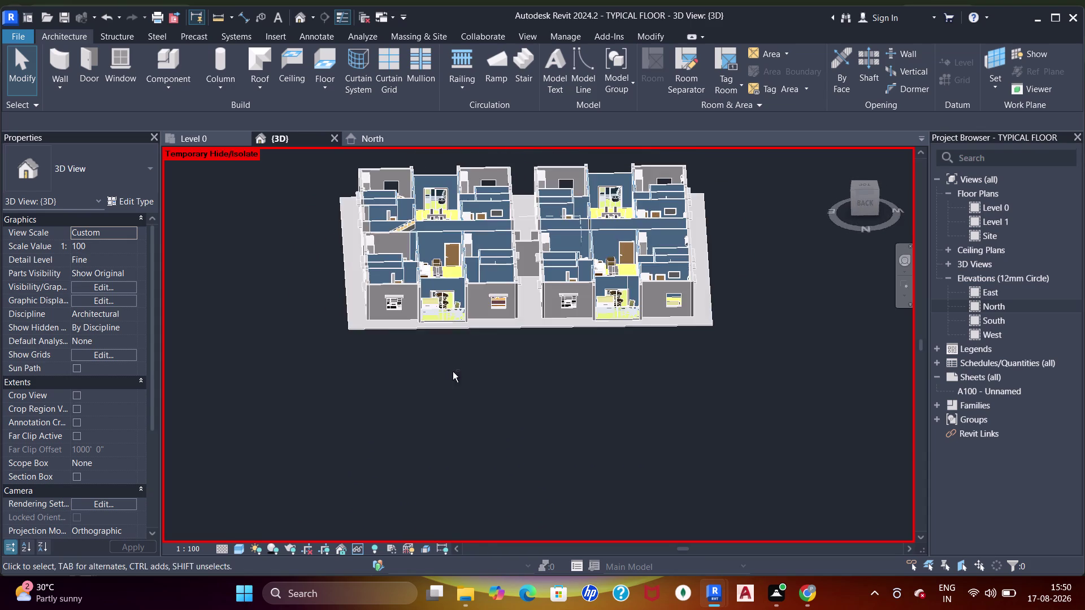
middle_drag(458, 373, 521, 345)
scroll(up, 3)
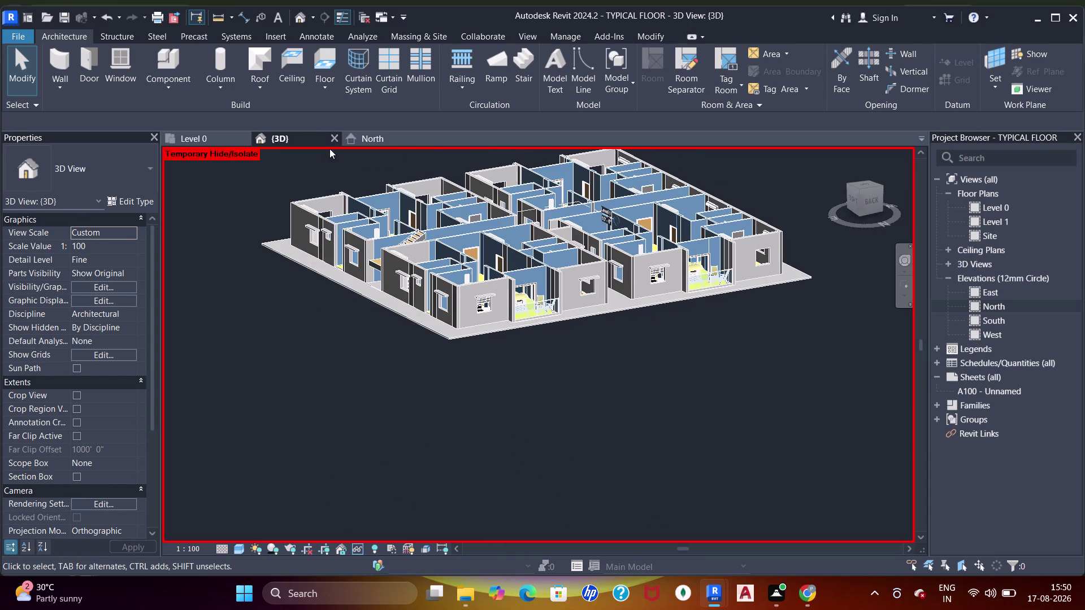
Check the Level 0 plan, return to 3D, and edit the 4" floor's boundary.
click(213, 138)
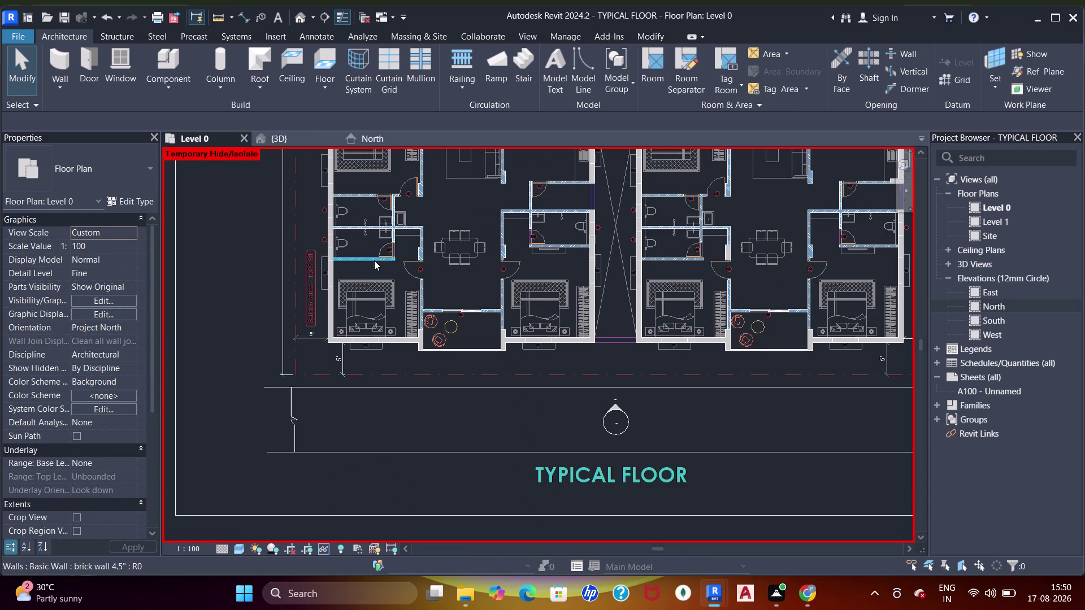
click(287, 131)
click(273, 130)
click(274, 142)
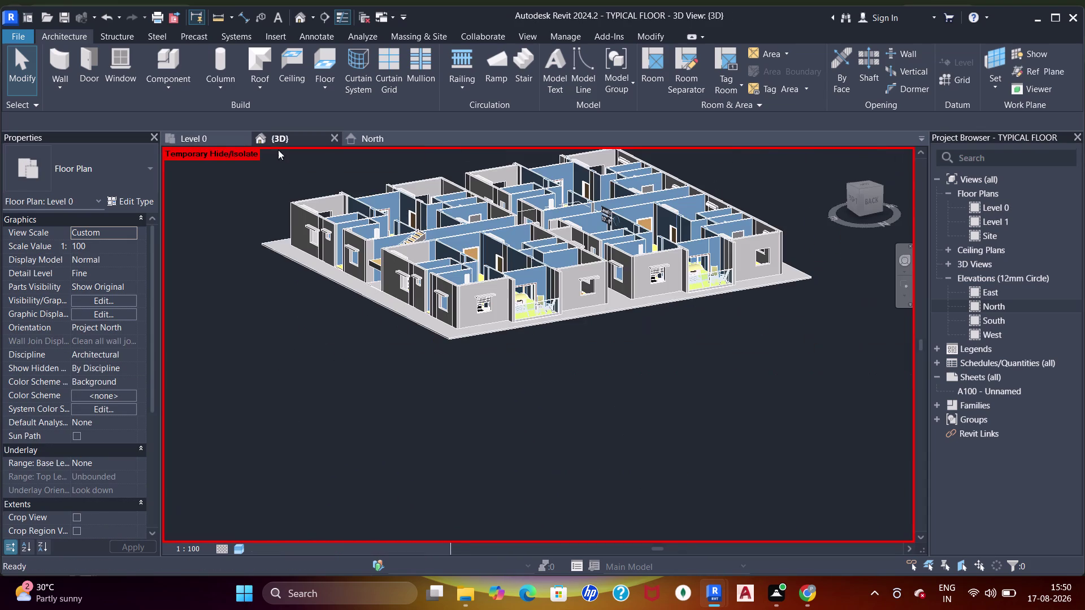
double_click(321, 272)
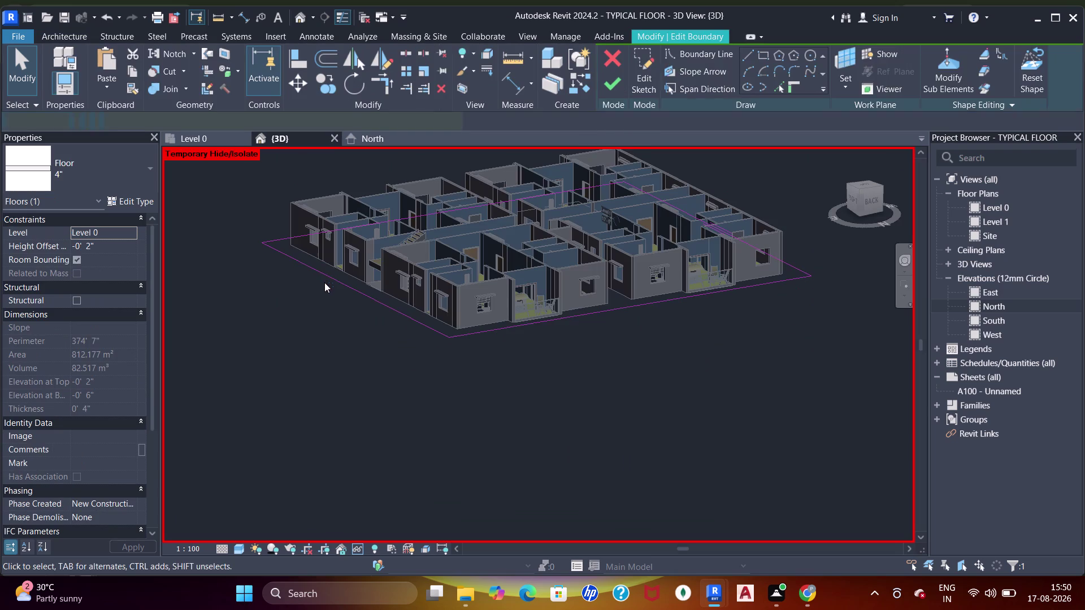
click(217, 143)
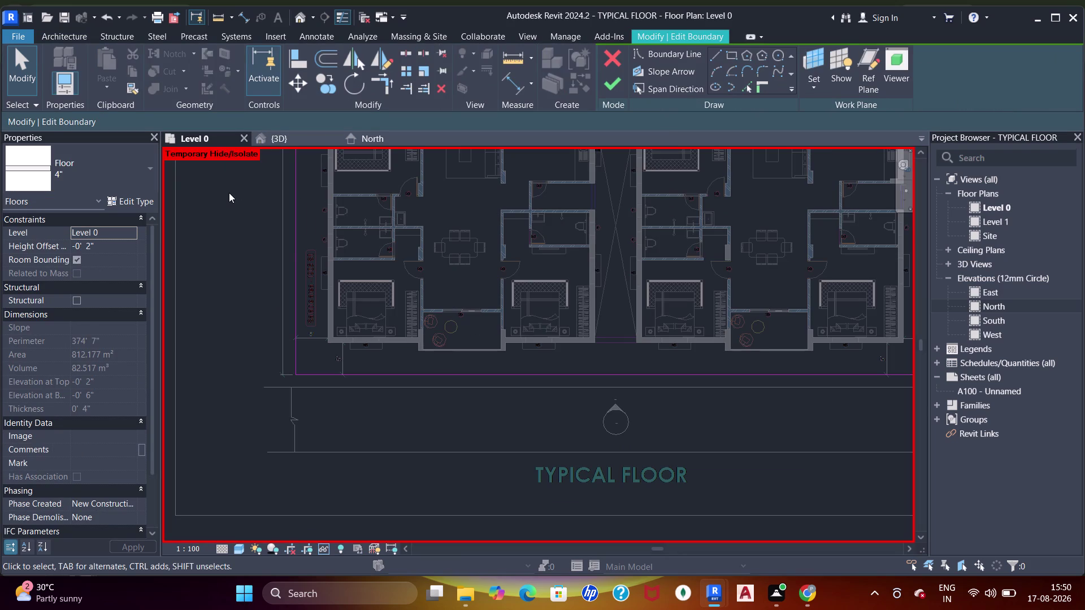
scroll(down, 3)
middle_drag(366, 248, 349, 384)
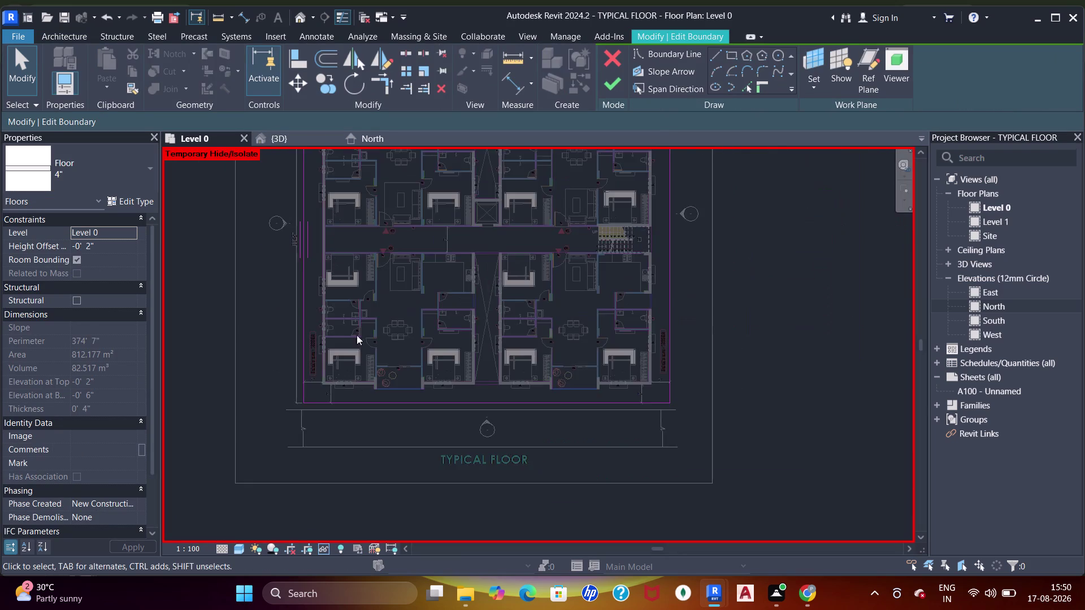
click(750, 82)
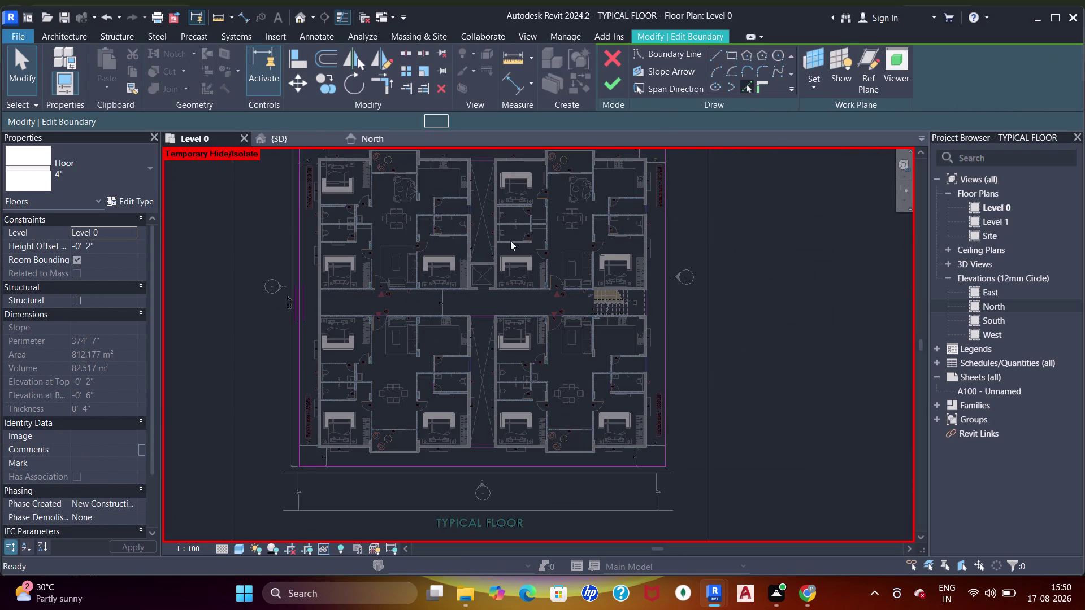
scroll(up, 3)
scroll(up, 3)
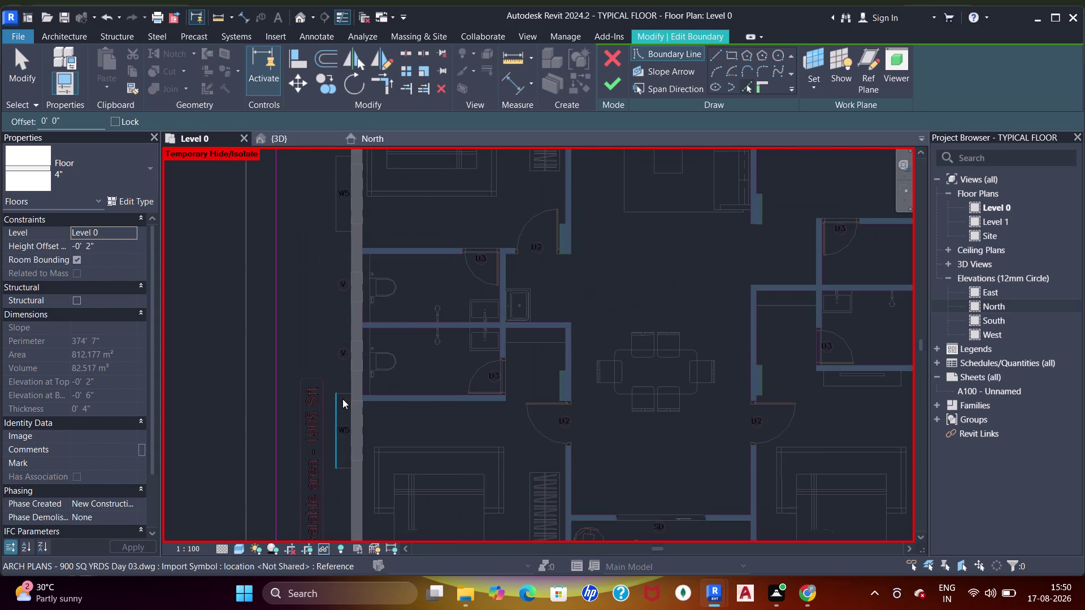
scroll(up, 3)
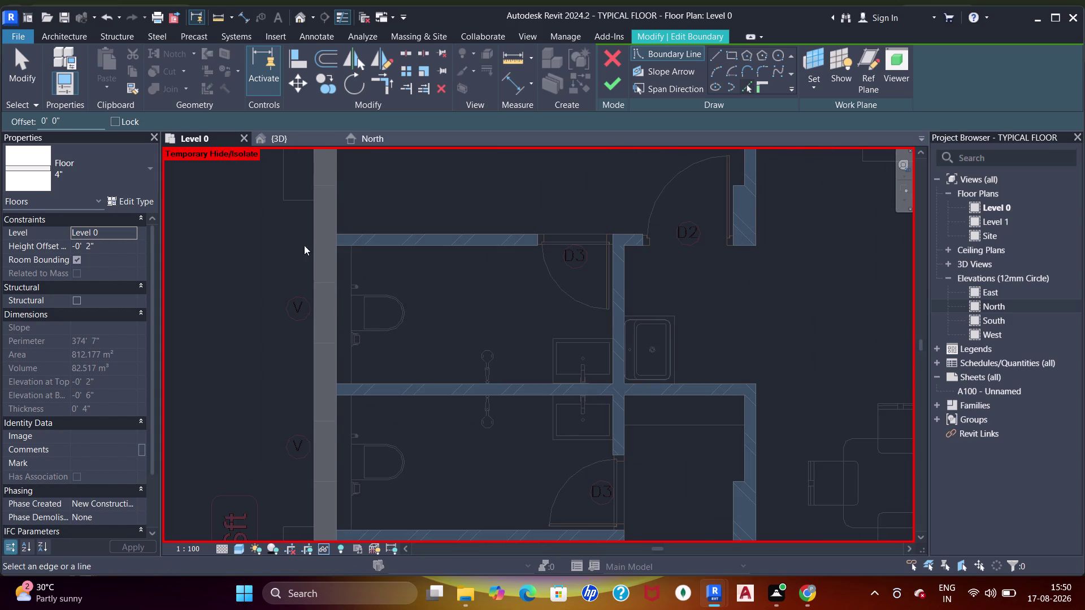
Align the first floor boundary line onto its adjacent wall face.
click(309, 251)
scroll(down, 3)
middle_drag(344, 357, 333, 240)
scroll(up, 3)
click(327, 276)
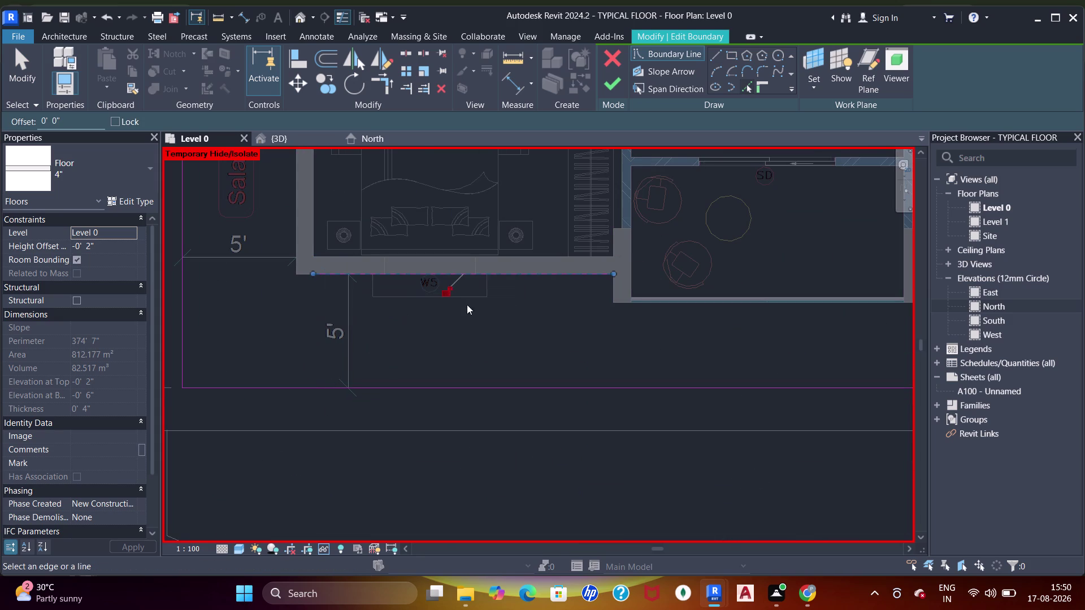
scroll(up, 3)
Align boundary edges onto the shear wall face and the next wall along.
click(654, 298)
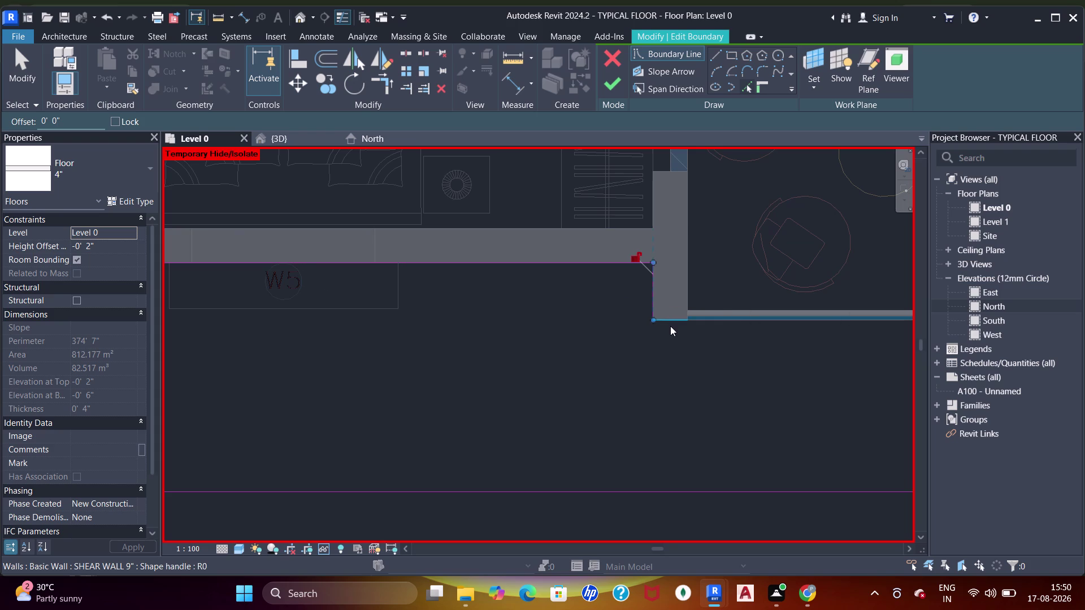
click(669, 324)
scroll(down, 3)
middle_drag(728, 307, 400, 298)
middle_drag(659, 314, 581, 340)
scroll(up, 3)
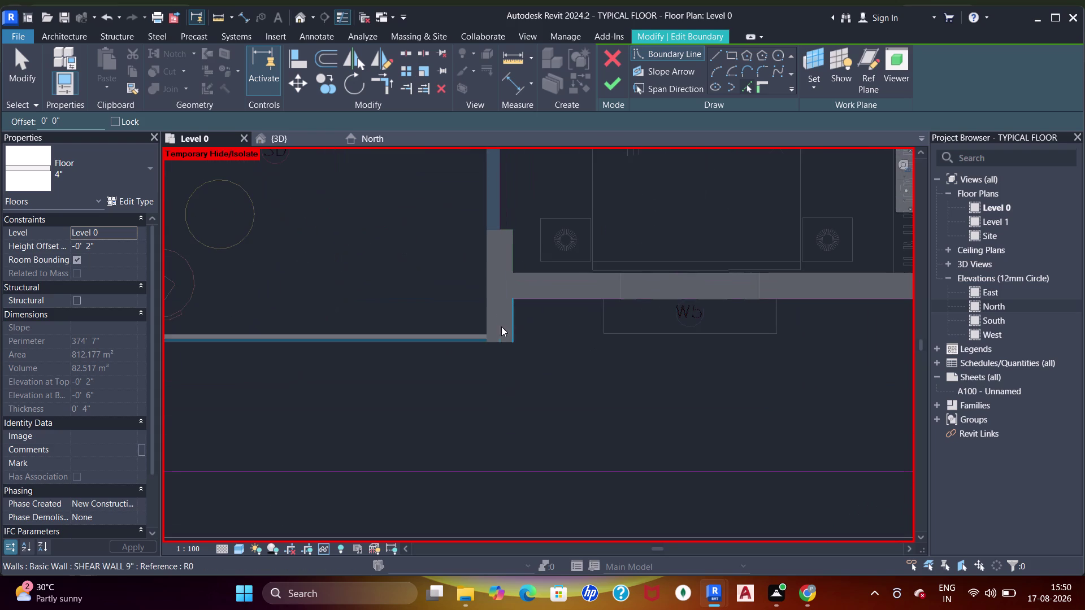
click(518, 321)
click(535, 301)
Align the boundary edge at the next wall junction to the wall face.
scroll(down, 3)
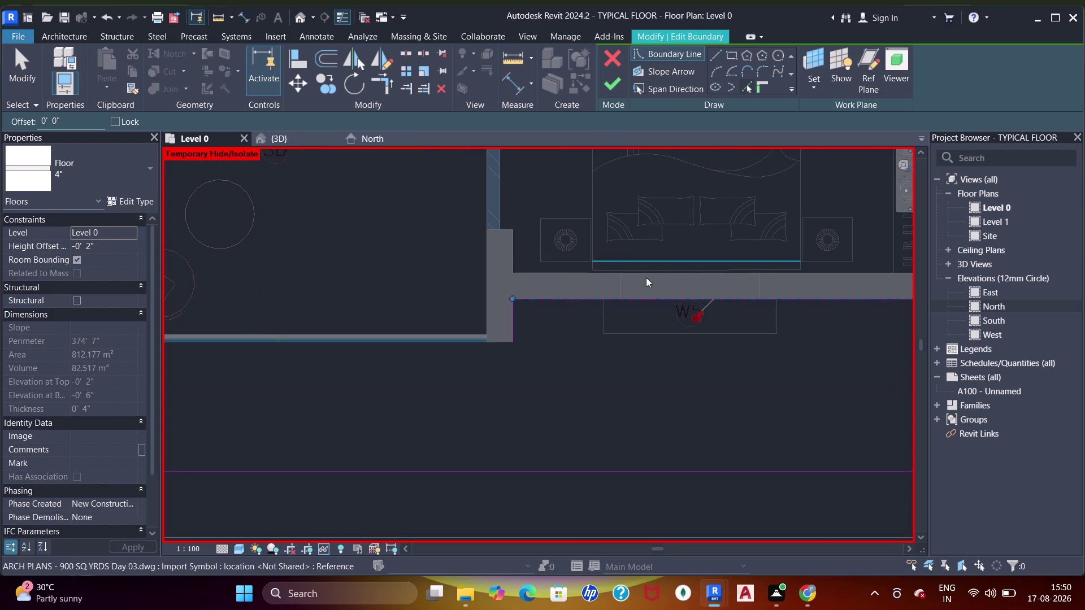
scroll(down, 3)
middle_drag(702, 292, 538, 293)
middle_drag(643, 239, 464, 250)
middle_drag(749, 315, 620, 294)
scroll(up, 3)
click(710, 304)
scroll(up, 3)
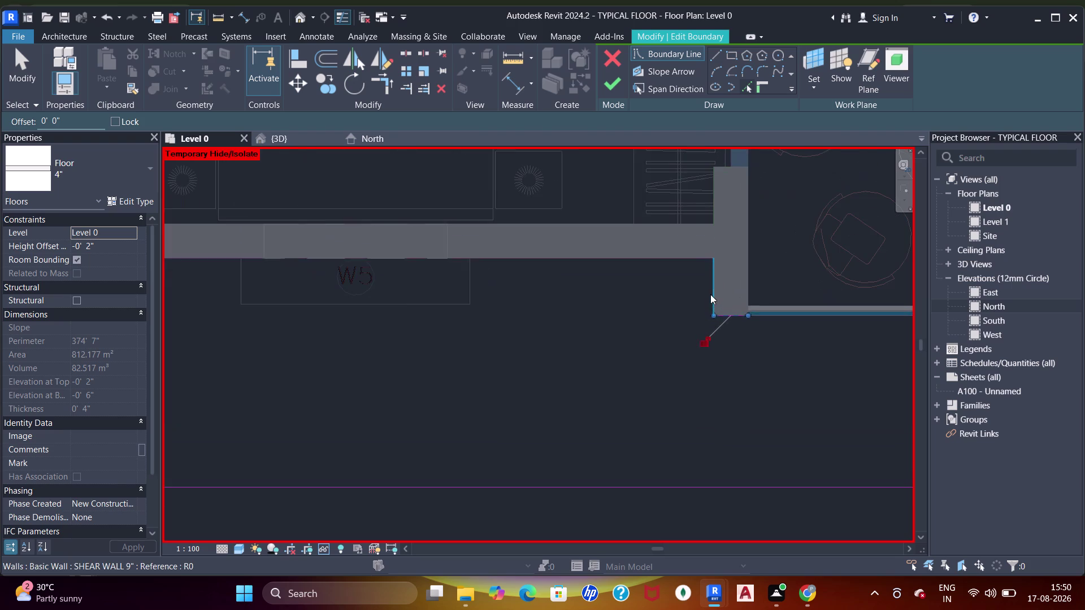
click(710, 294)
Align the boundary line at the next wall corner, undoing one misstep.
middle_drag(727, 304, 460, 270)
scroll(down, 3)
middle_drag(703, 284, 702, 284)
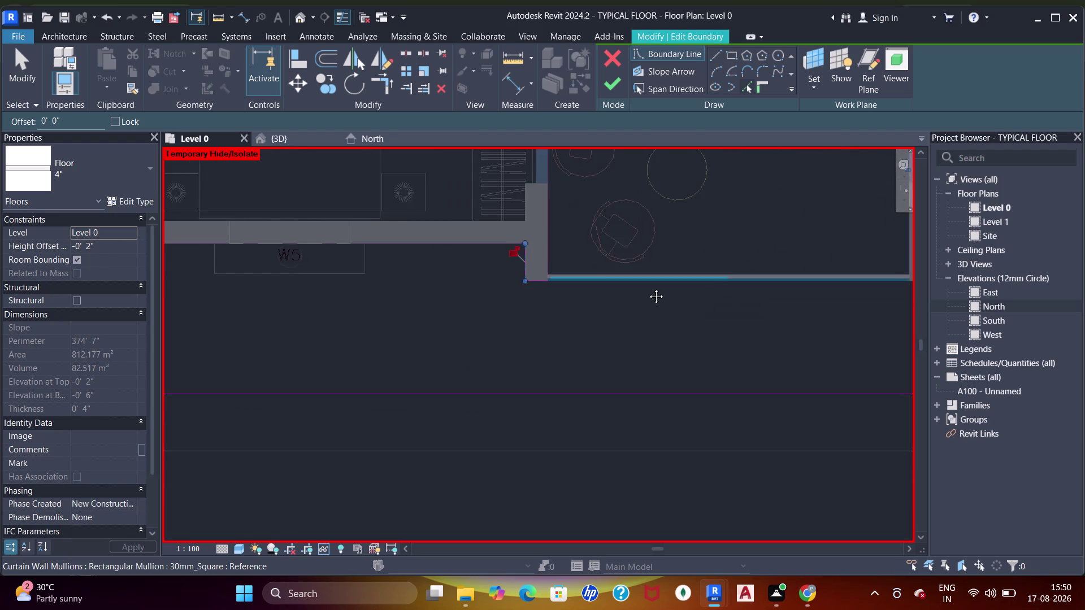
middle_drag(702, 285, 425, 289)
scroll(up, 3)
click(611, 287)
scroll(up, 3)
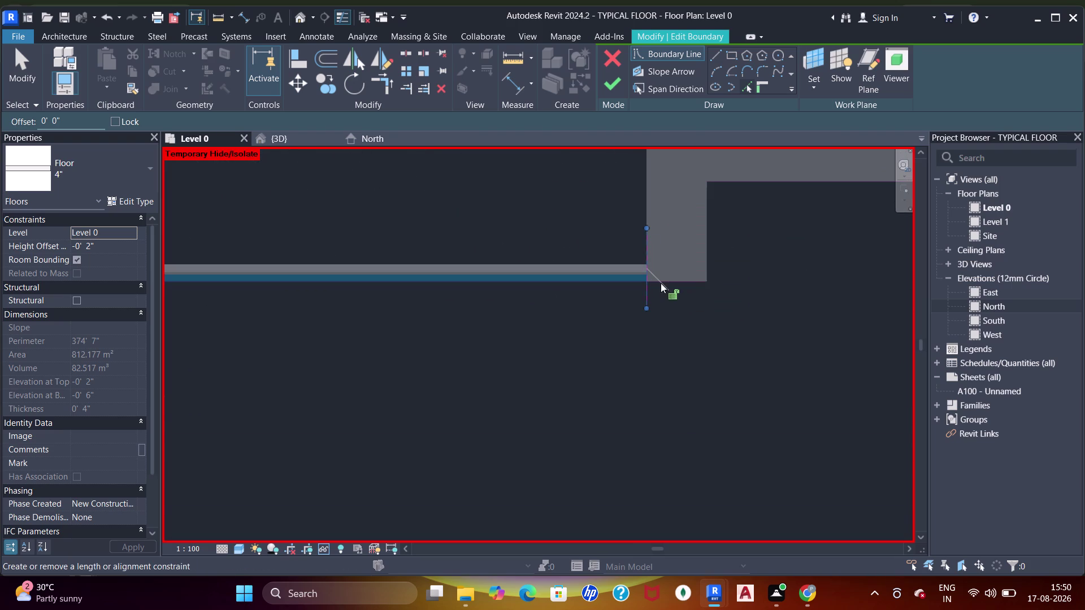
key(ctrl+z)
click(691, 261)
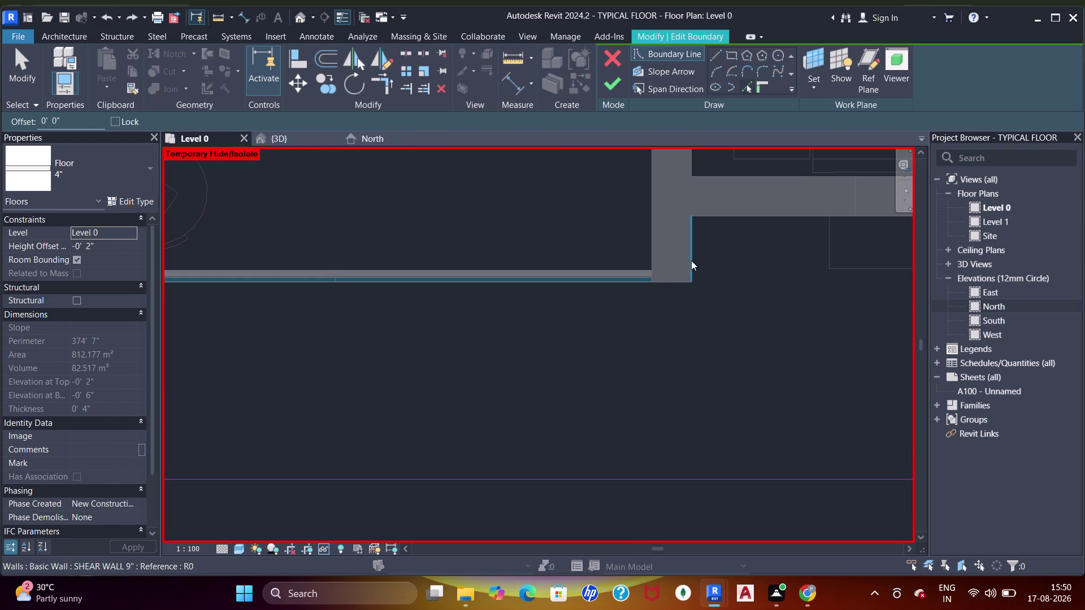
Align another boundary edge onto its wall face.
scroll(down, 3)
middle_drag(685, 275, 526, 286)
click(637, 239)
scroll(down, 3)
middle_drag(710, 255, 638, 275)
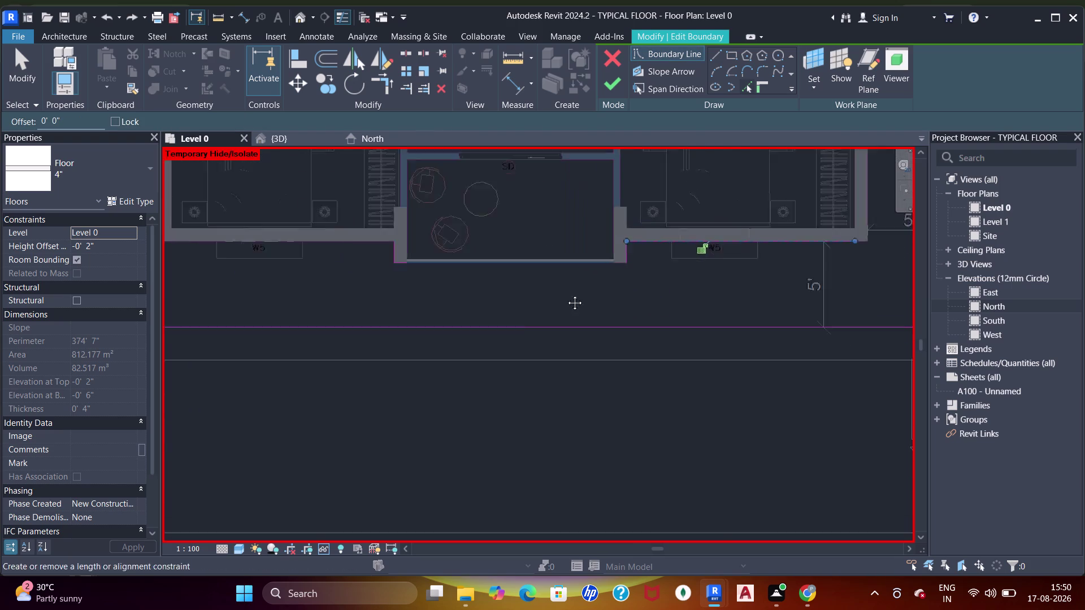
middle_drag(637, 274, 522, 316)
click(681, 224)
Align the boundary line onto the right-side shear wall.
scroll(down, 3)
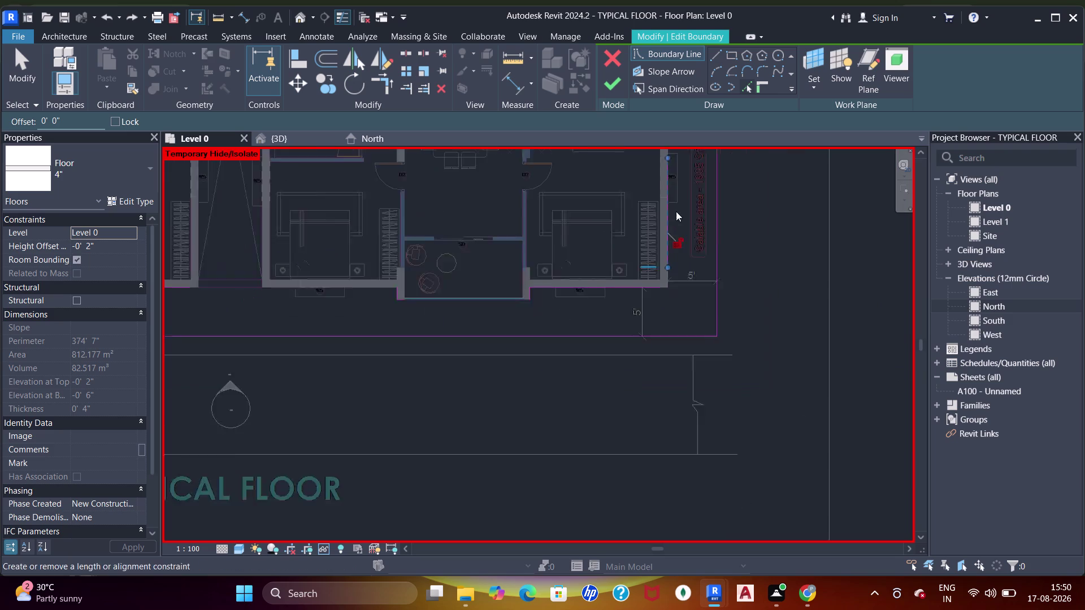
middle_drag(674, 253, 676, 359)
scroll(up, 3)
middle_drag(692, 234, 681, 360)
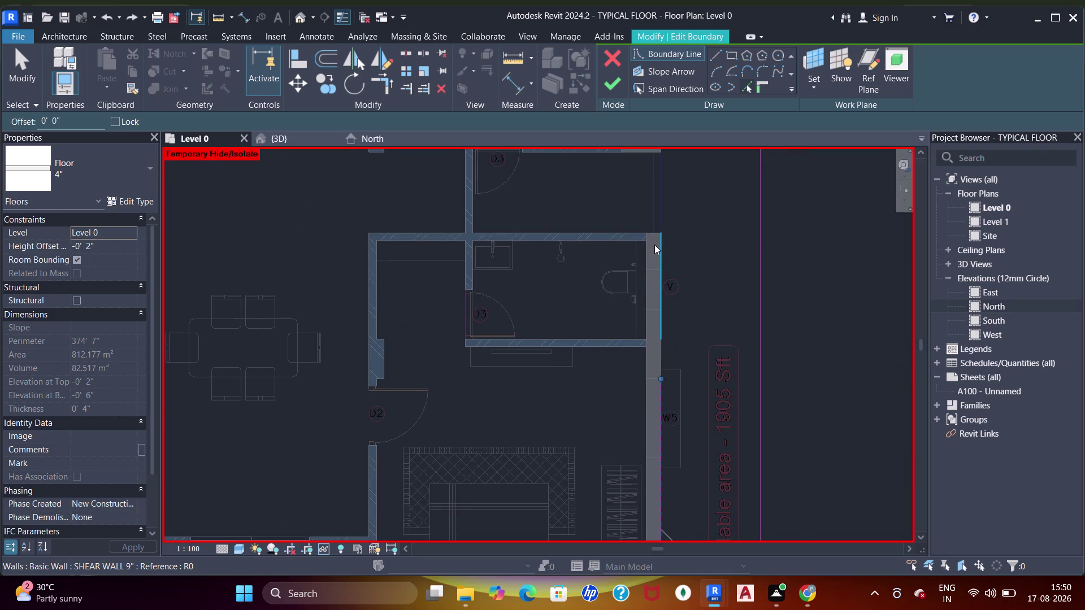
click(656, 236)
middle_drag(635, 222, 625, 373)
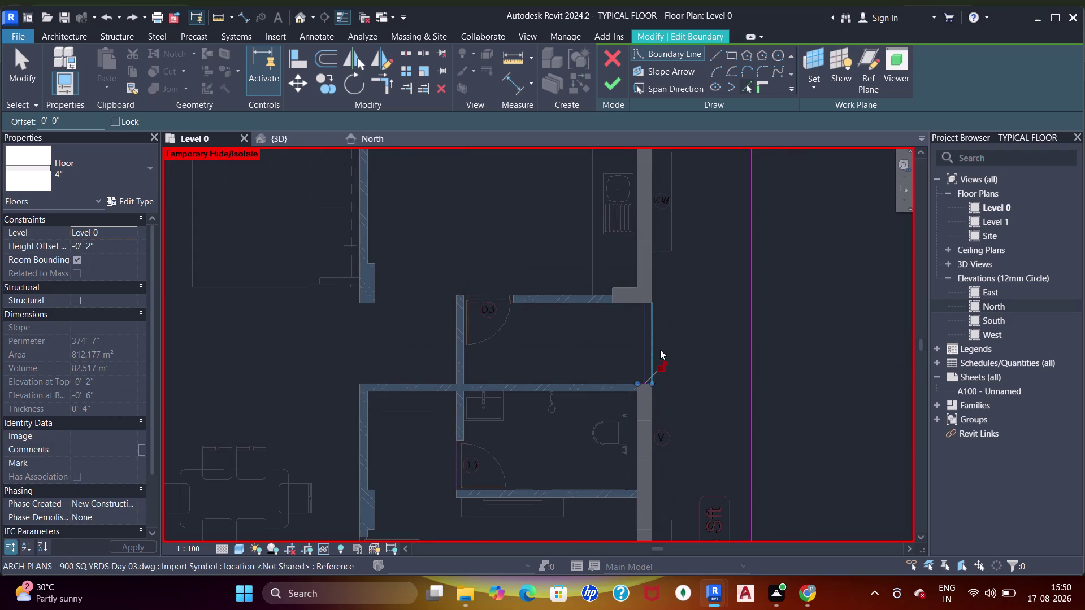
click(521, 383)
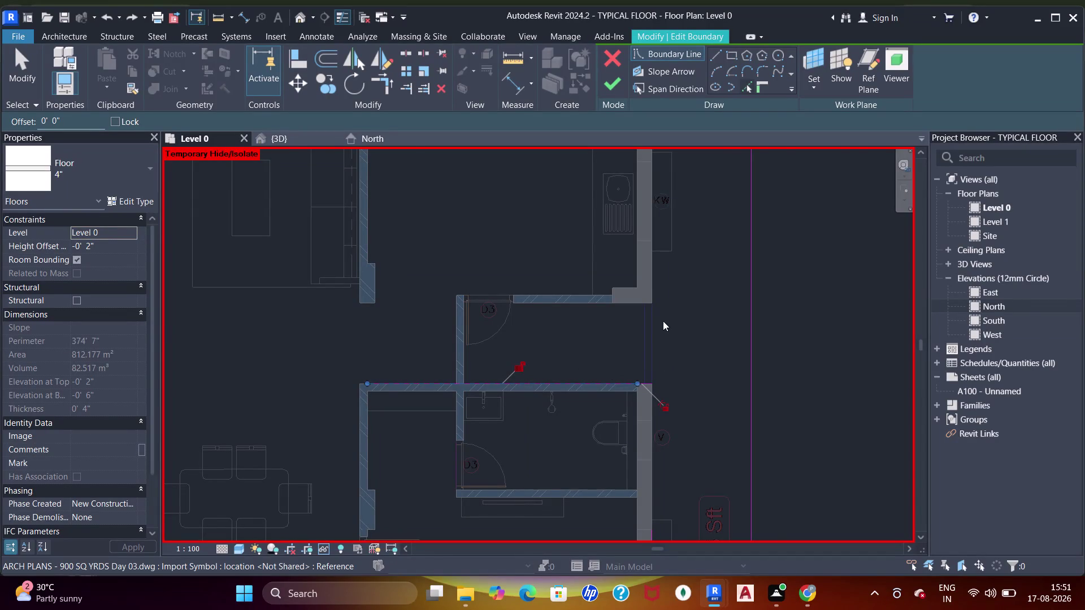
Align boundary lines to the bathroom brick wall and the wall toward the staircase.
scroll(down, 3)
middle_drag(501, 351, 518, 389)
scroll(up, 3)
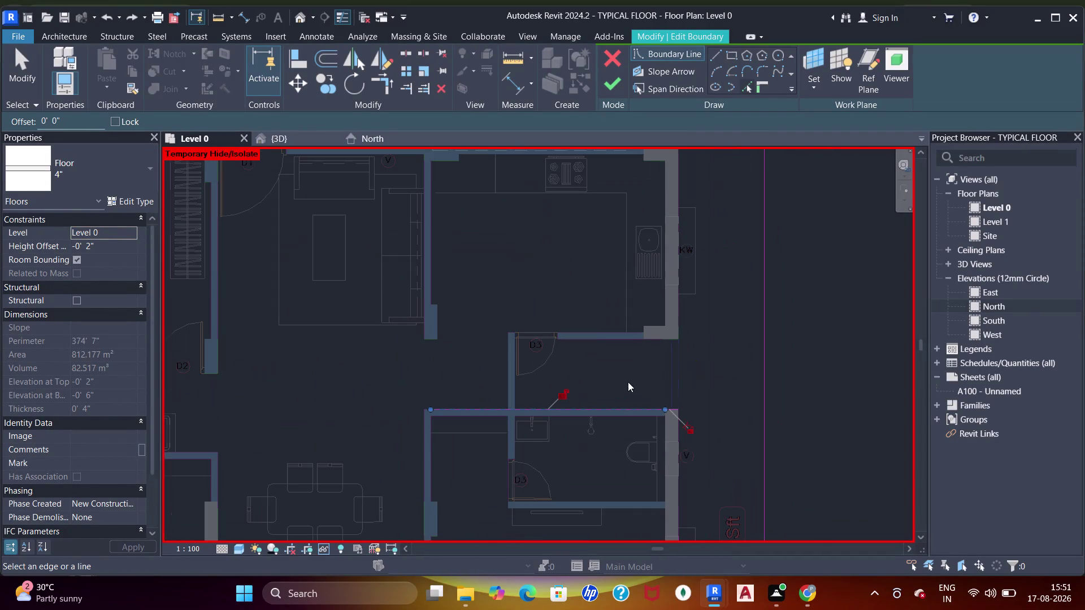
scroll(up, 3)
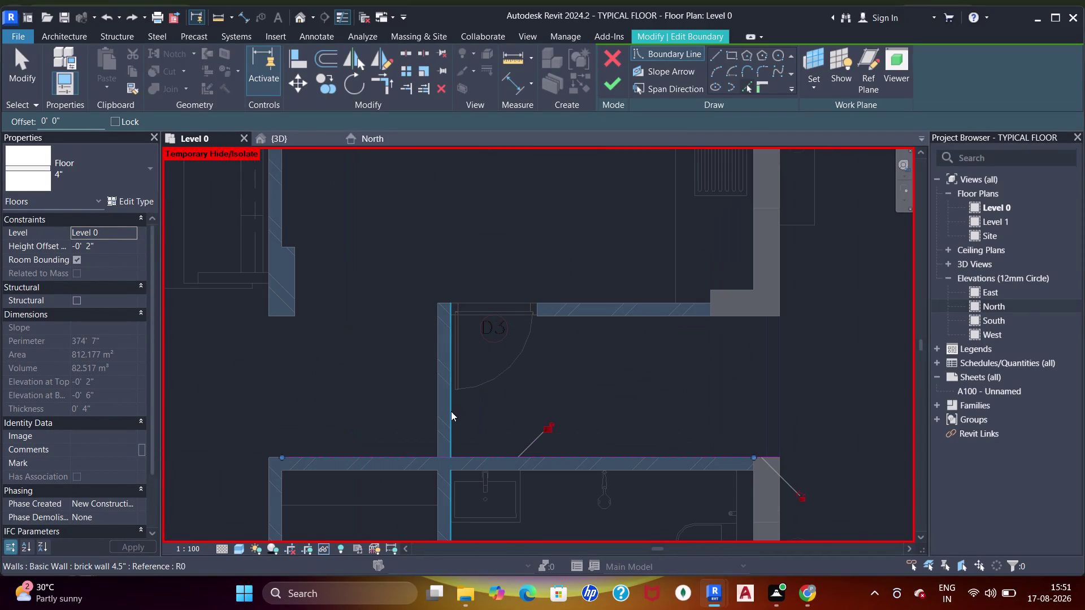
click(451, 411)
click(667, 317)
click(777, 273)
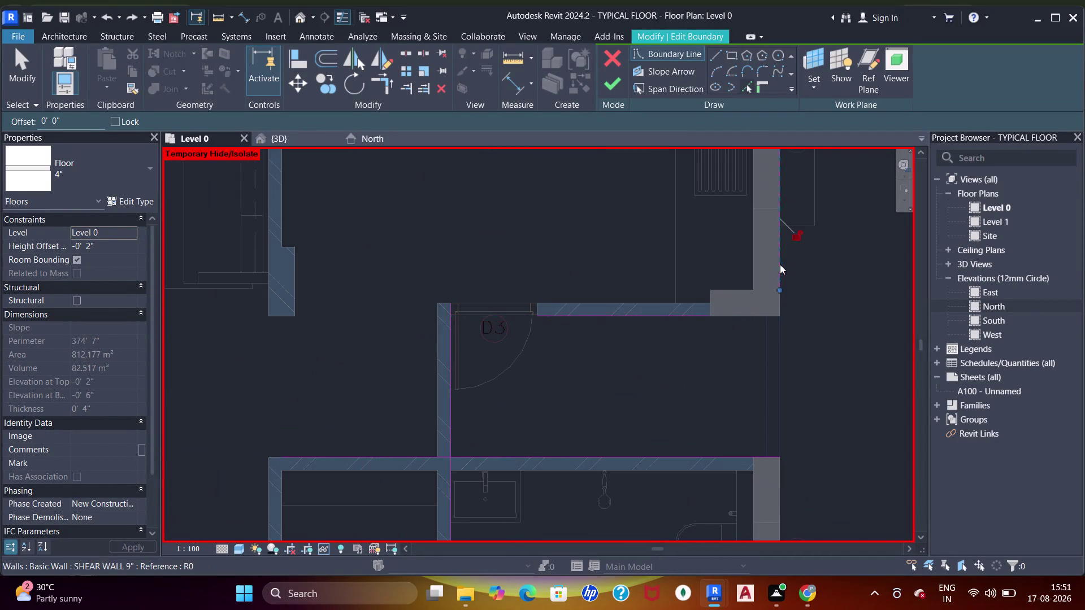
scroll(down, 3)
scroll(up, 3)
middle_drag(784, 233, 710, 483)
scroll(up, 3)
click(713, 308)
Align boundary lines near the bathrooms to two walls and a column face.
scroll(down, 3)
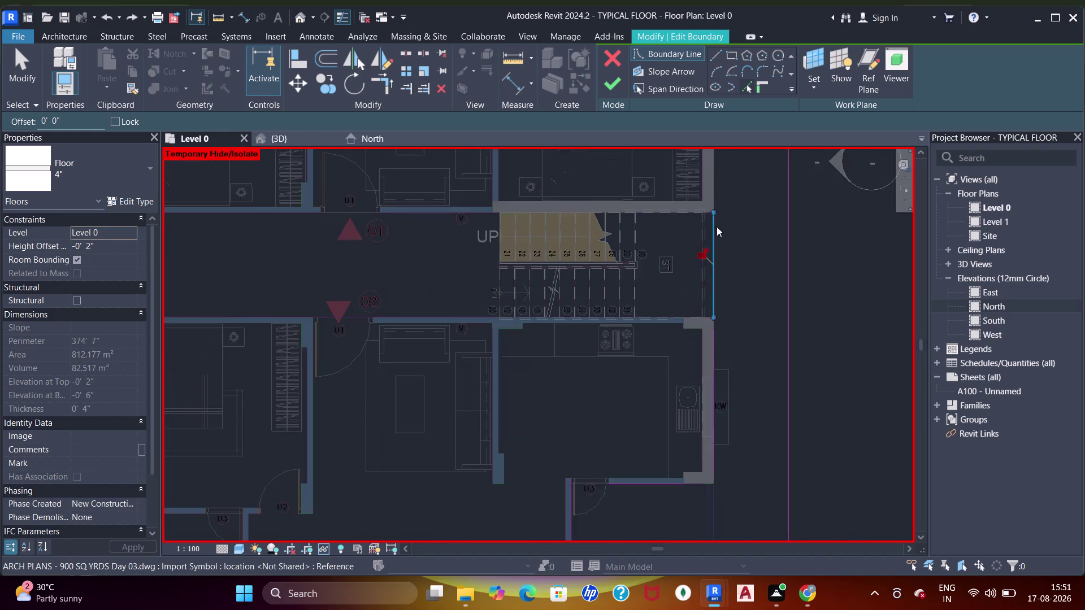
middle_drag(716, 226, 717, 464)
middle_drag(704, 243, 701, 247)
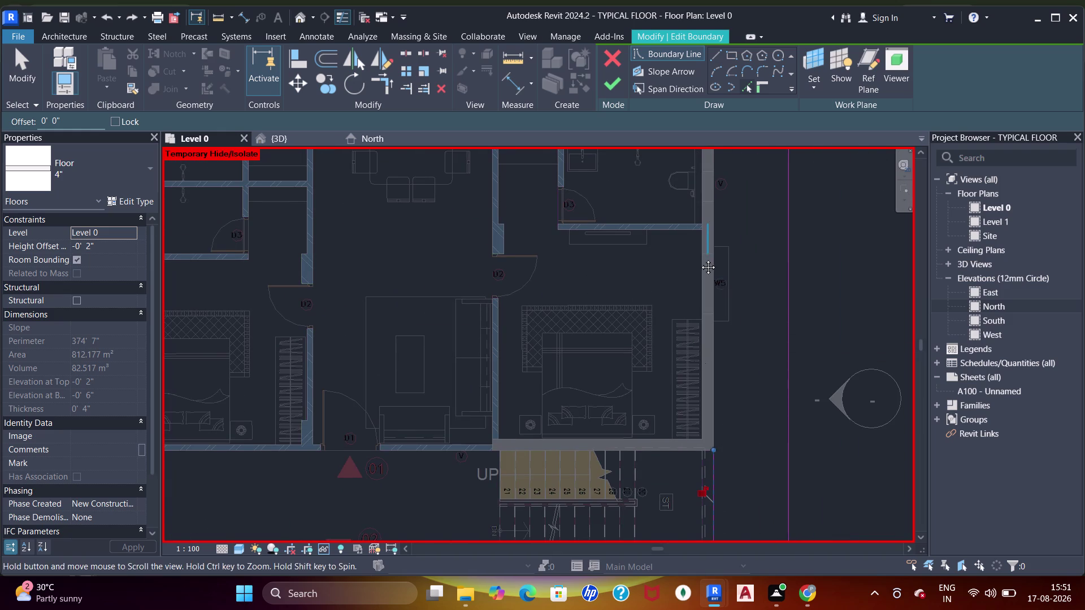
middle_drag(702, 246, 689, 452)
middle_drag(683, 285, 689, 308)
scroll(up, 3)
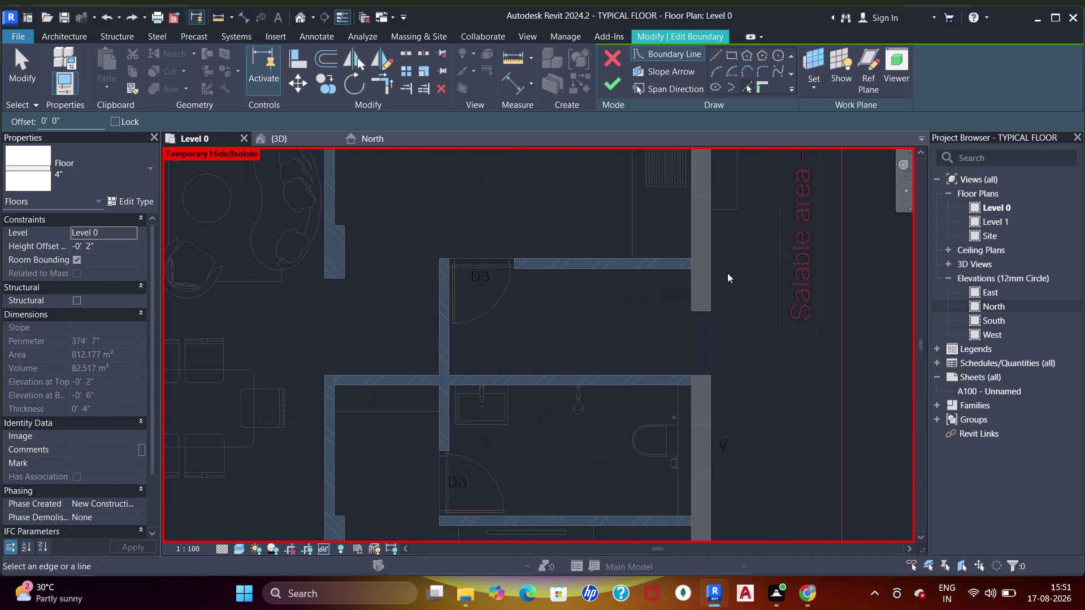
click(659, 372)
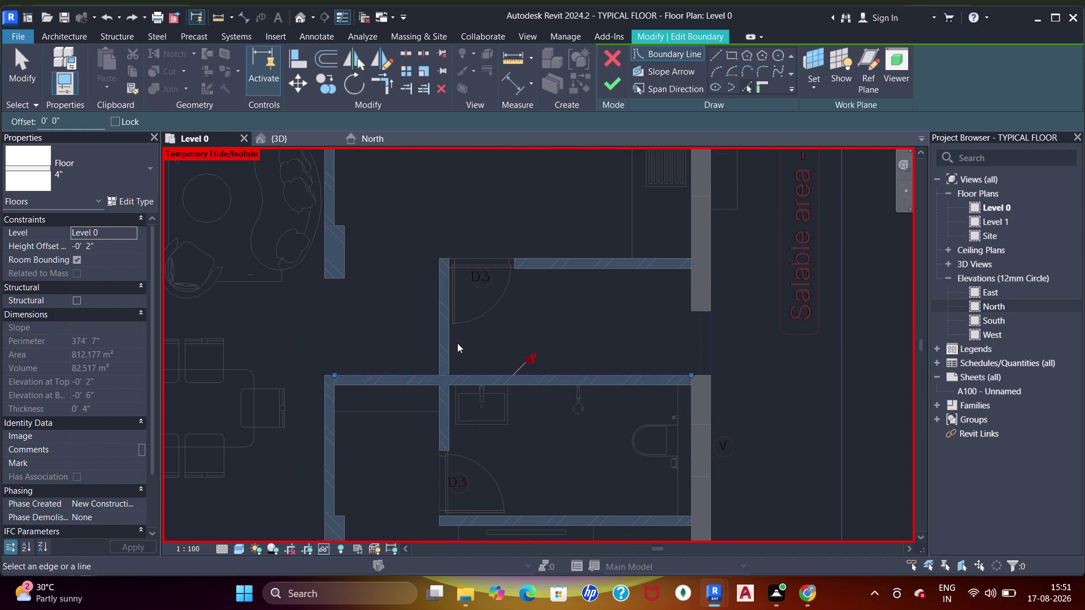
click(454, 338)
click(559, 273)
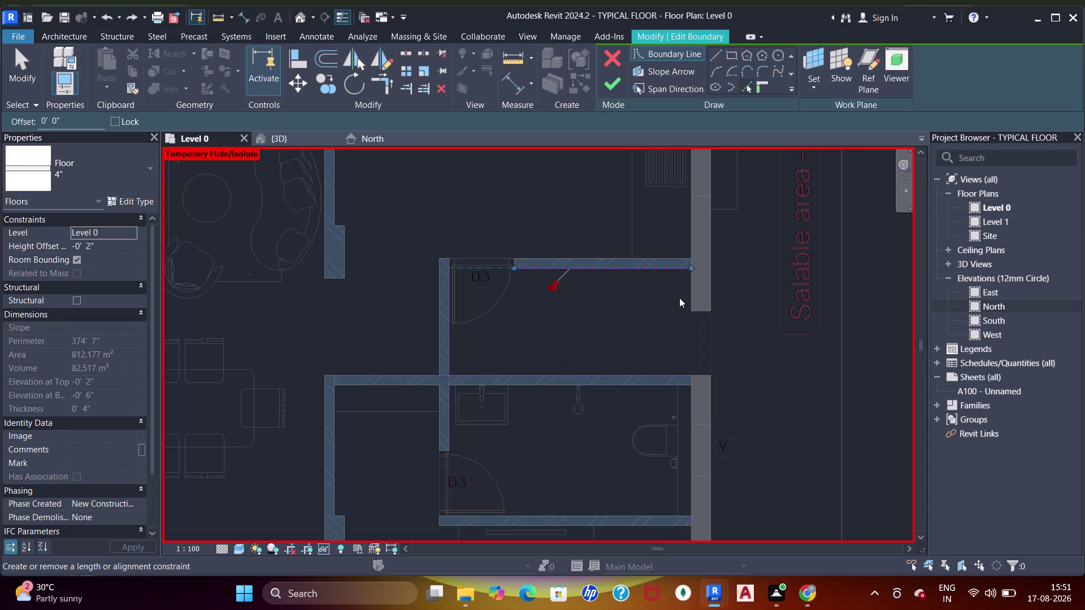
click(687, 289)
click(707, 311)
click(711, 294)
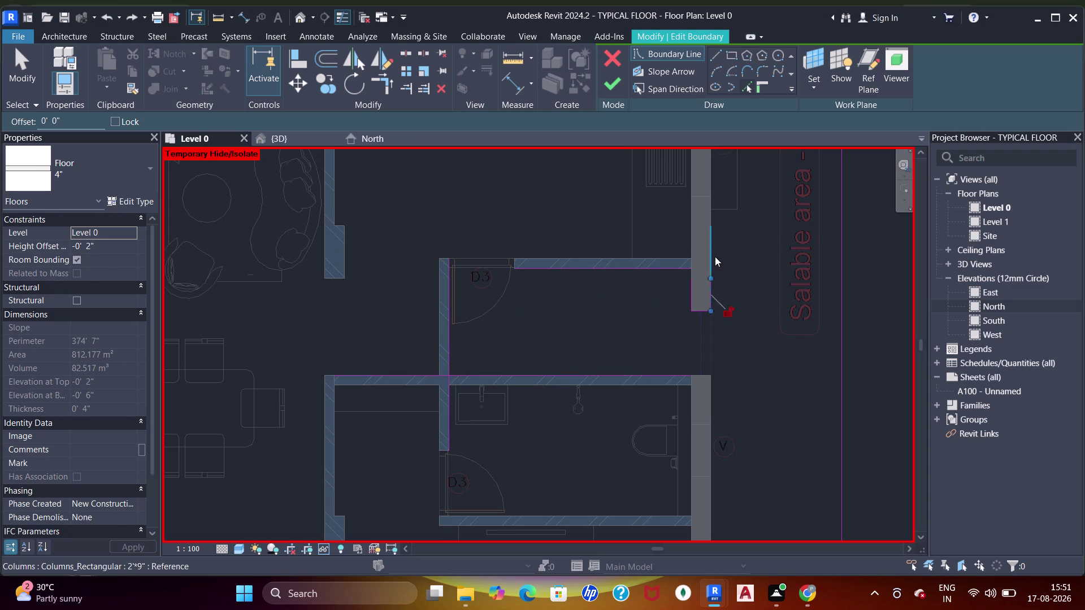
At the kitchen corner, undo a column pick and align to the shear wall.
scroll(down, 3)
middle_drag(728, 223, 734, 406)
scroll(up, 3)
click(697, 307)
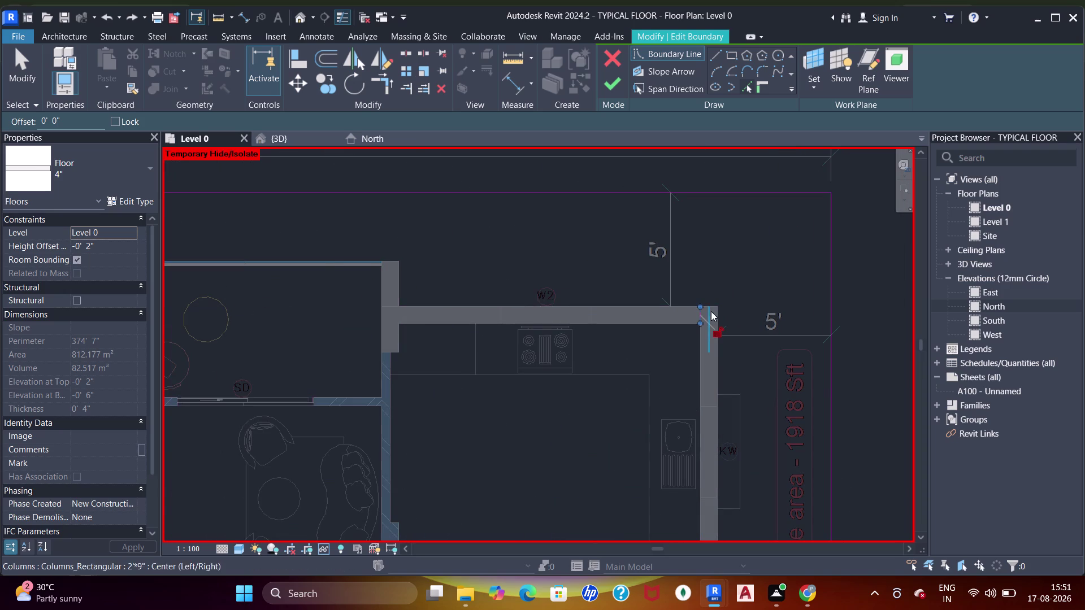
scroll(up, 3)
key(ctrl+z)
scroll(up, 3)
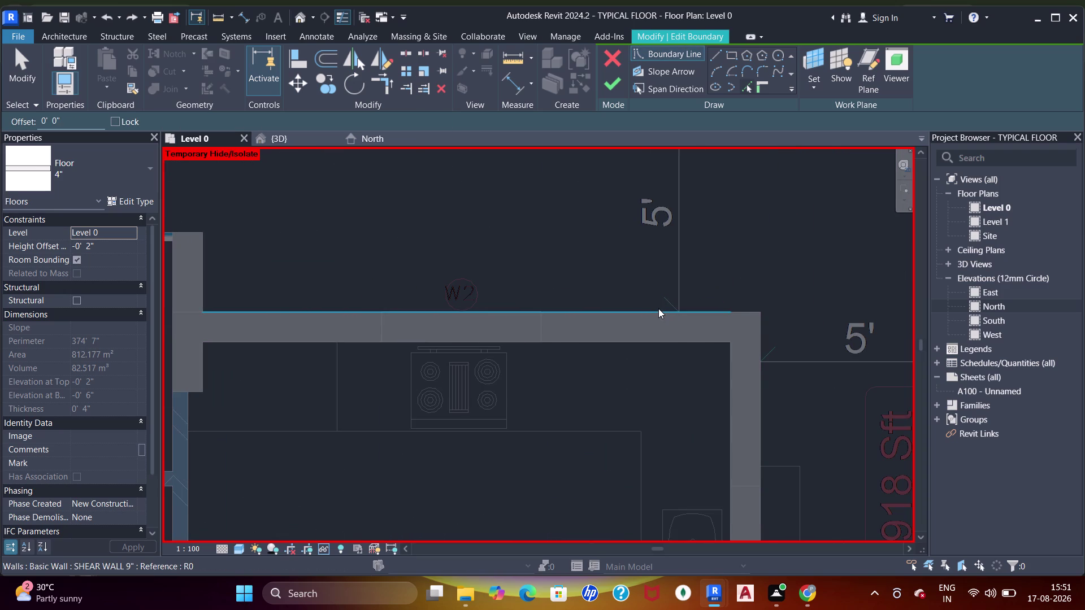
click(658, 308)
scroll(down, 3)
middle_drag(541, 330, 667, 316)
scroll(up, 3)
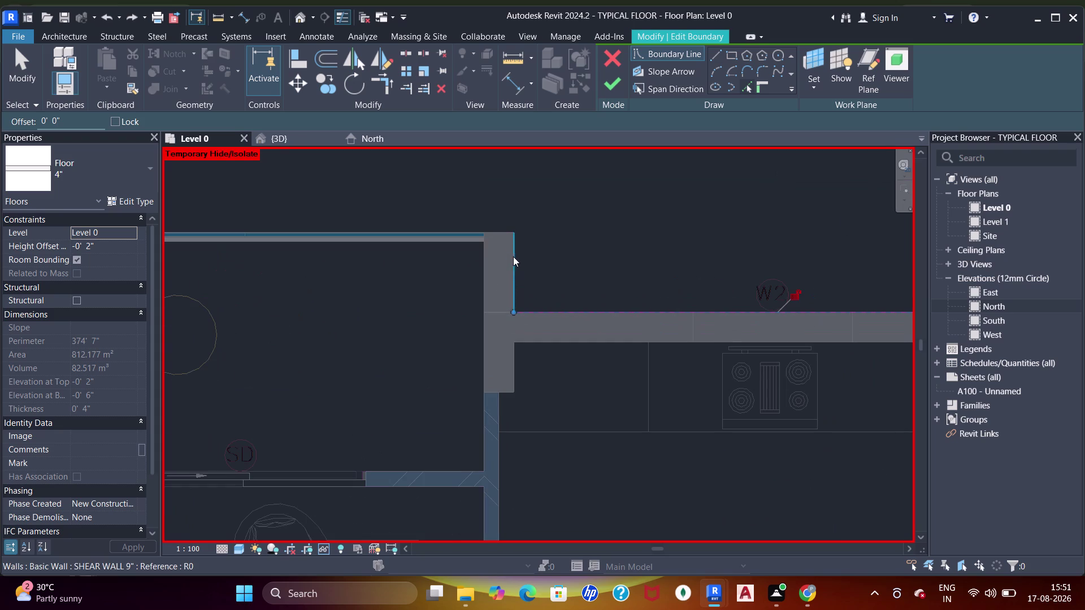
click(514, 256)
Align the boundary edge along the top shear wall, then pan toward the north wall.
click(494, 231)
scroll(down, 3)
middle_drag(412, 270, 684, 294)
scroll(down, 3)
scroll(up, 3)
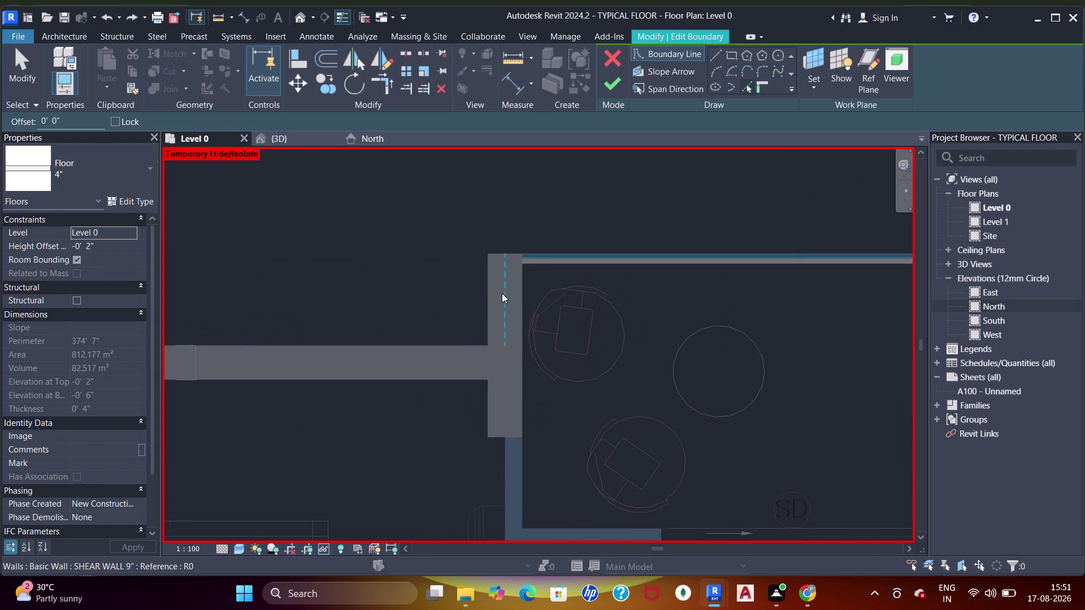
click(486, 301)
click(449, 349)
scroll(down, 3)
middle_drag(408, 333, 687, 329)
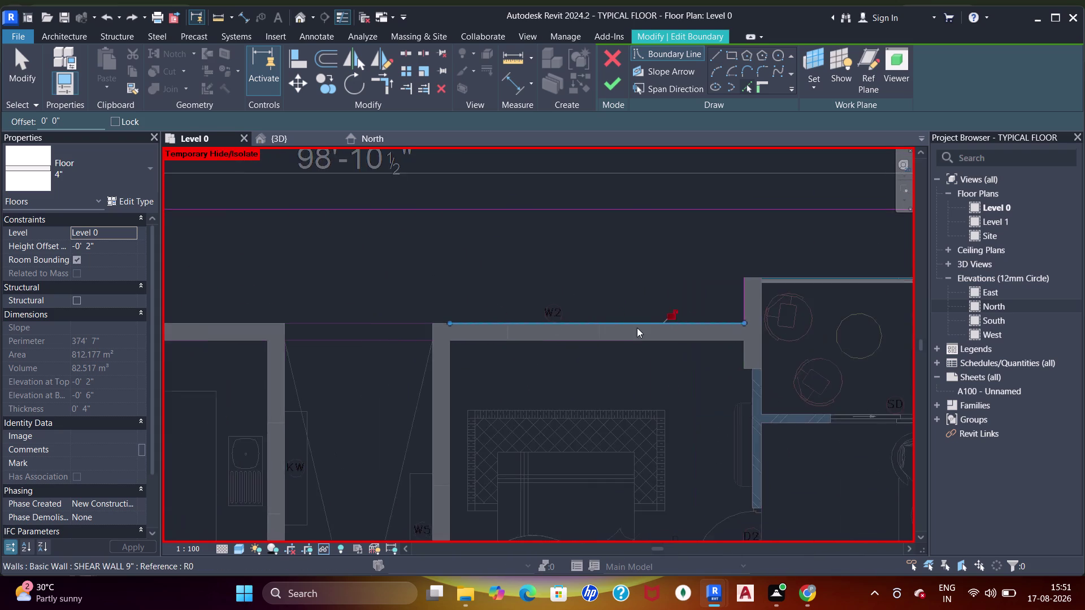
scroll(up, 3)
middle_drag(390, 358, 732, 369)
scroll(down, 3)
middle_drag(739, 416, 739, 358)
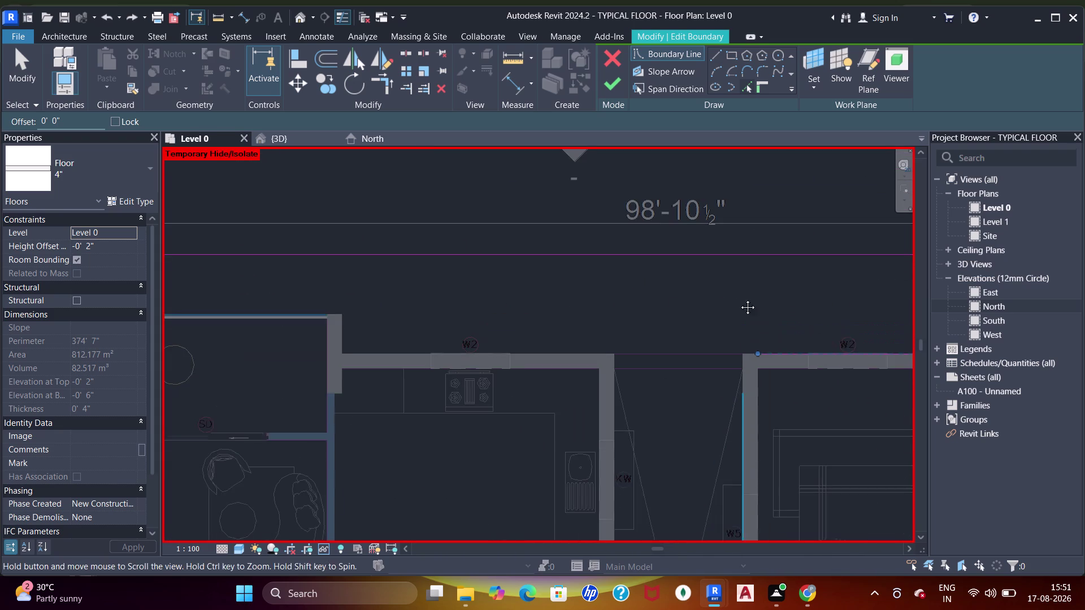
middle_drag(739, 358, 739, 234)
scroll(down, 3)
middle_drag(733, 369, 728, 212)
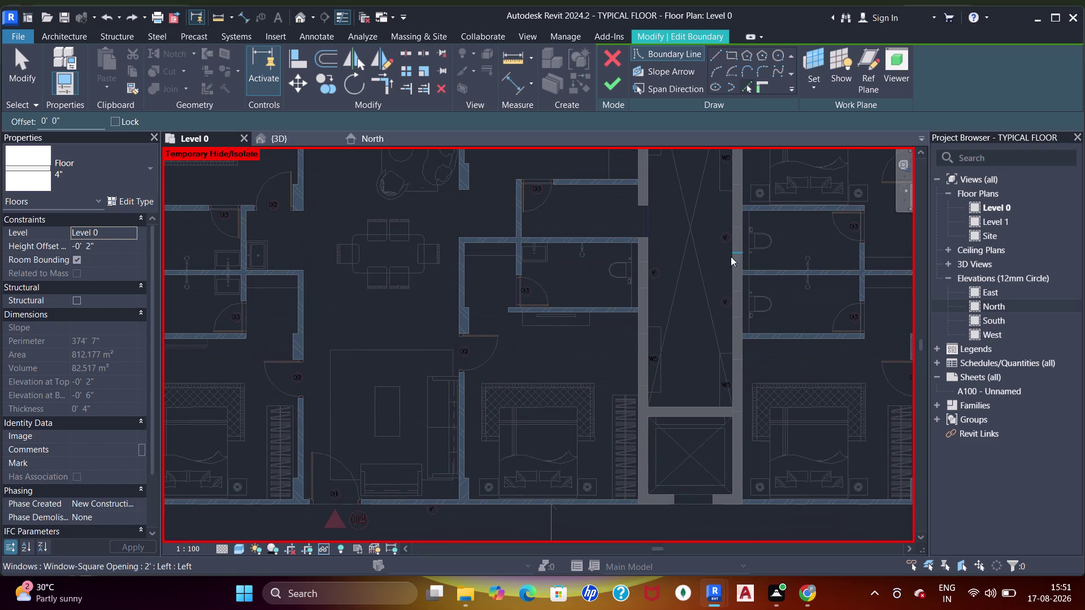
middle_drag(735, 204, 735, 213)
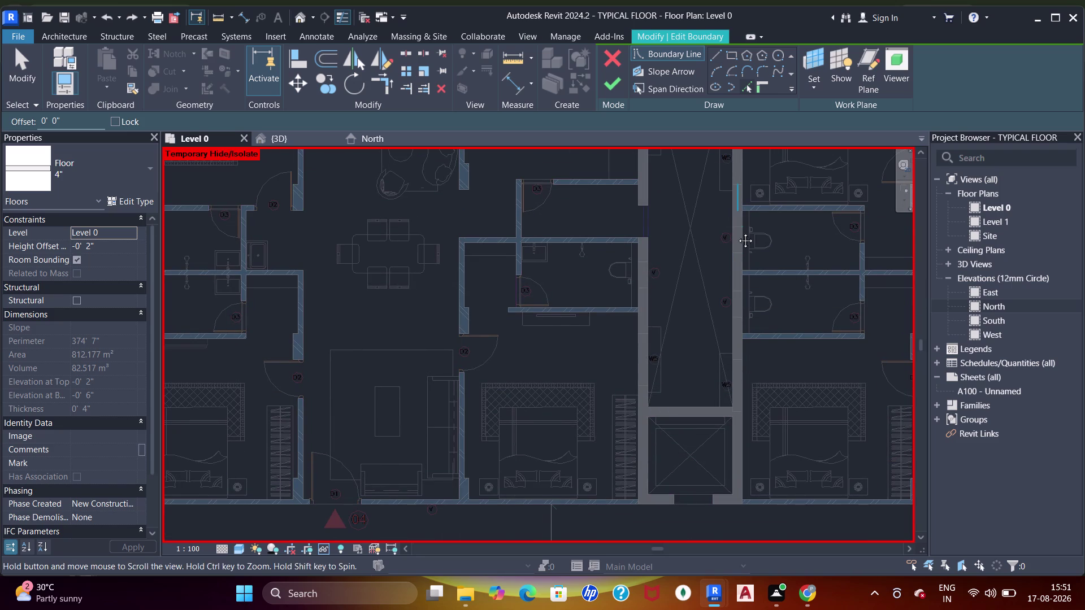
middle_drag(735, 213, 770, 467)
scroll(up, 3)
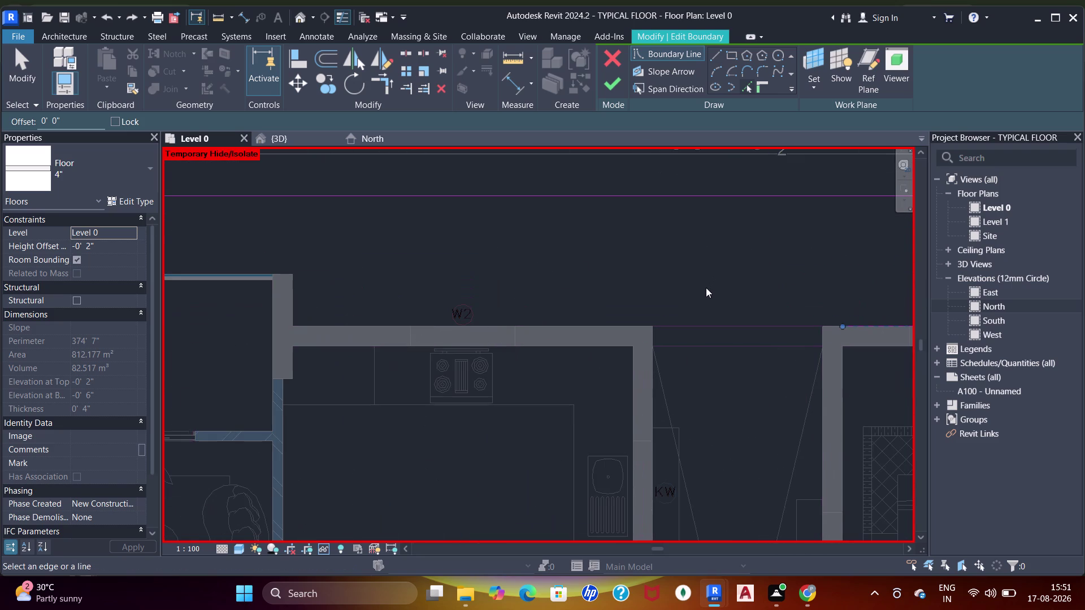
Align boundary lines to the kitchen north wall and the small room's west wall.
click(599, 325)
scroll(down, 3)
middle_drag(475, 330, 668, 370)
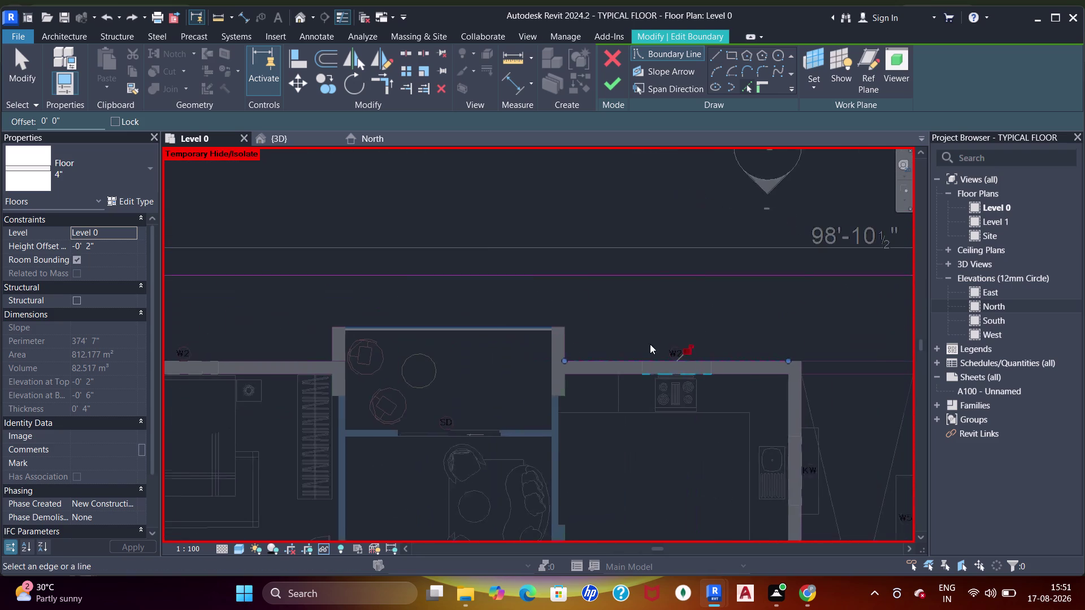
scroll(up, 3)
click(554, 356)
scroll(down, 3)
middle_drag(448, 381, 610, 358)
scroll(up, 3)
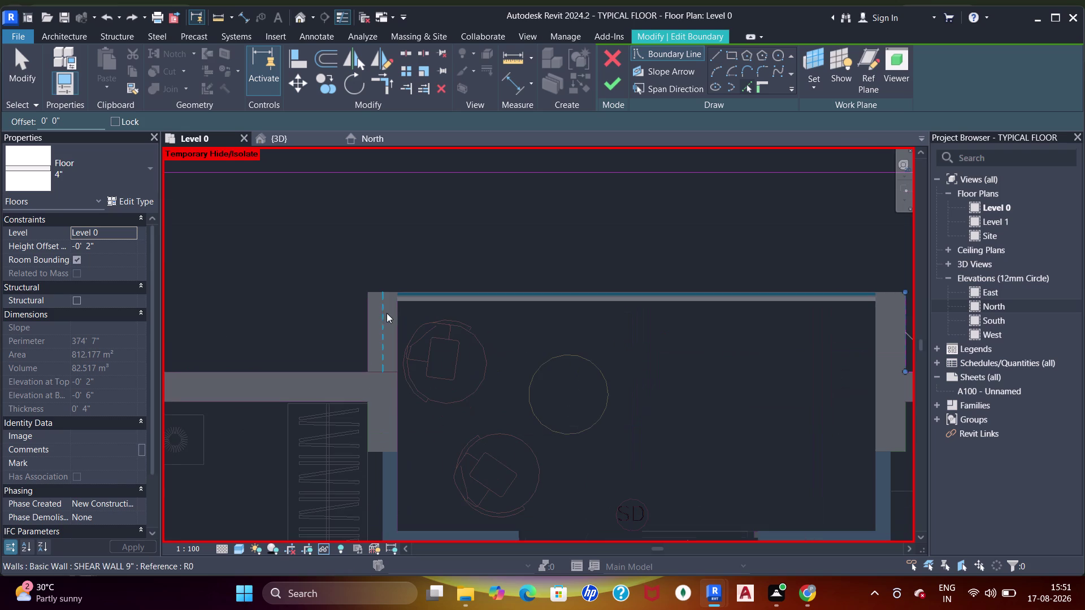
click(360, 337)
click(366, 337)
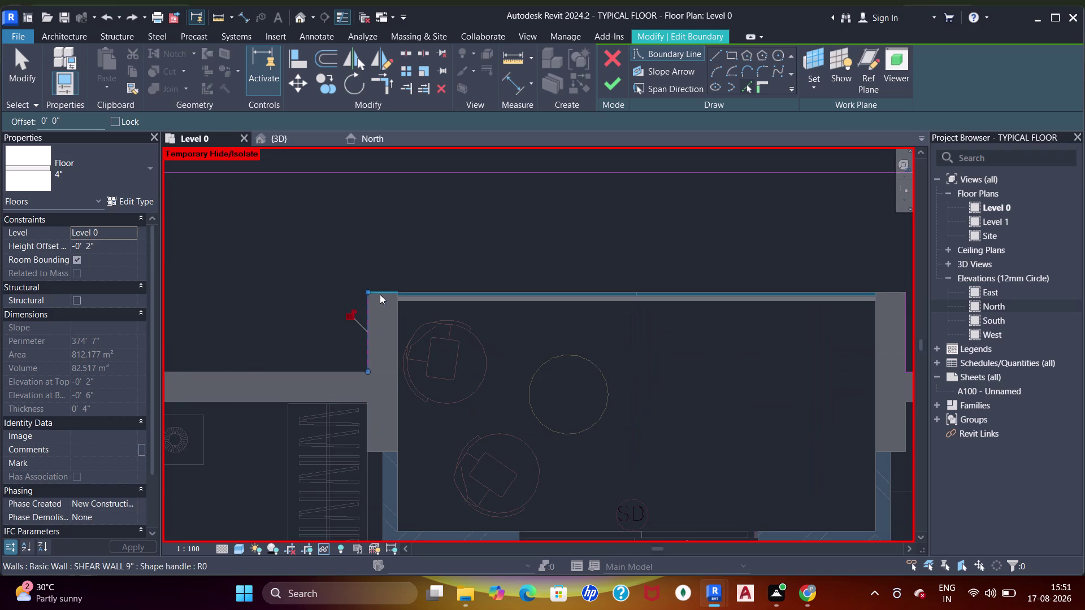
Align the bedroom boundary line to its north wall, then move to the bedroom's lower corner.
click(382, 293)
scroll(down, 3)
middle_drag(351, 347, 713, 297)
click(574, 286)
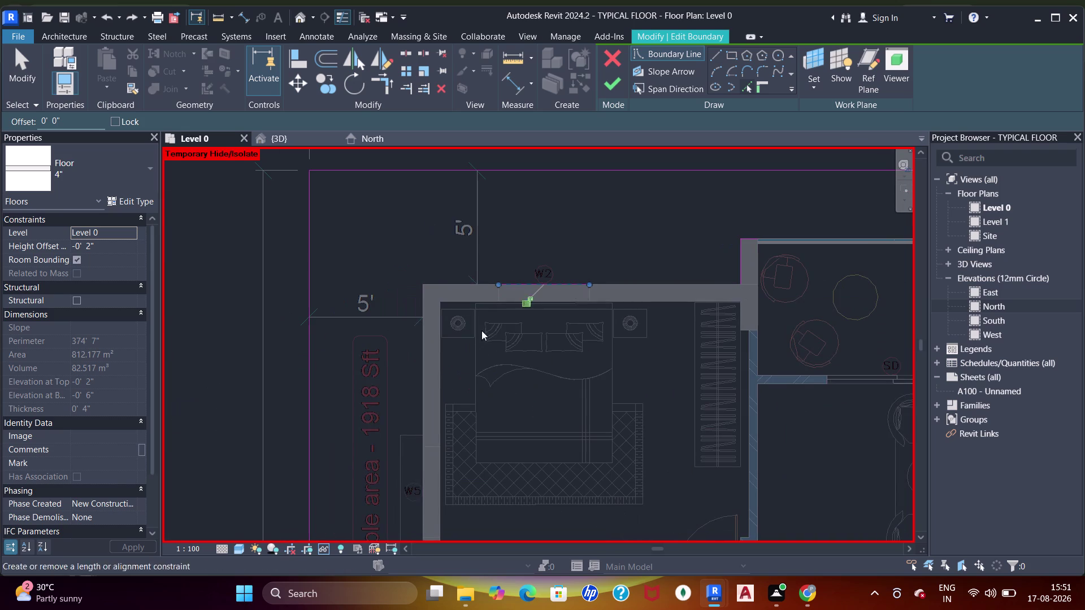
click(426, 406)
middle_drag(454, 497, 502, 147)
middle_drag(518, 313, 533, 156)
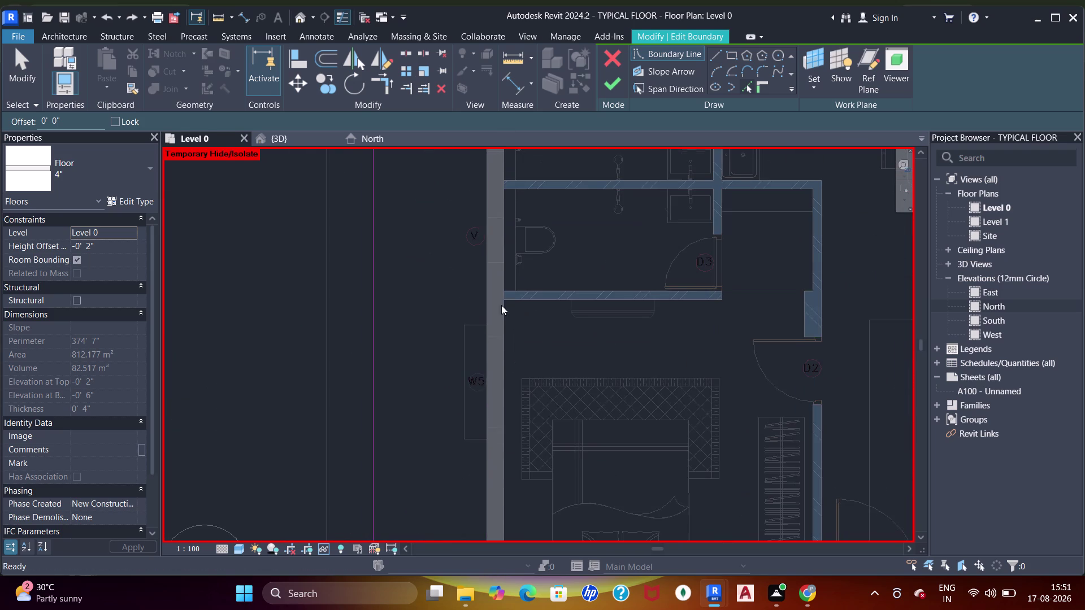
middle_drag(517, 452, 533, 112)
middle_drag(587, 421, 578, 71)
middle_drag(576, 392, 585, 114)
middle_drag(551, 311, 552, 202)
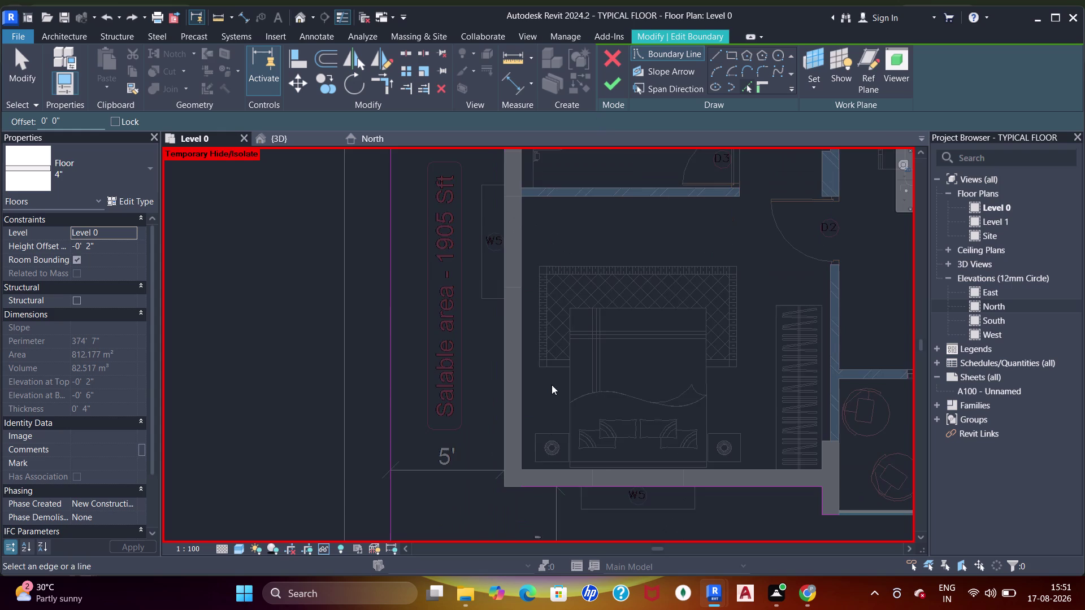
middle_drag(551, 429, 557, 204)
scroll(up, 3)
click(505, 194)
middle_drag(518, 205, 527, 241)
Exit Align and start Trim (TR) on the boundary line along the wall.
key(Escape)
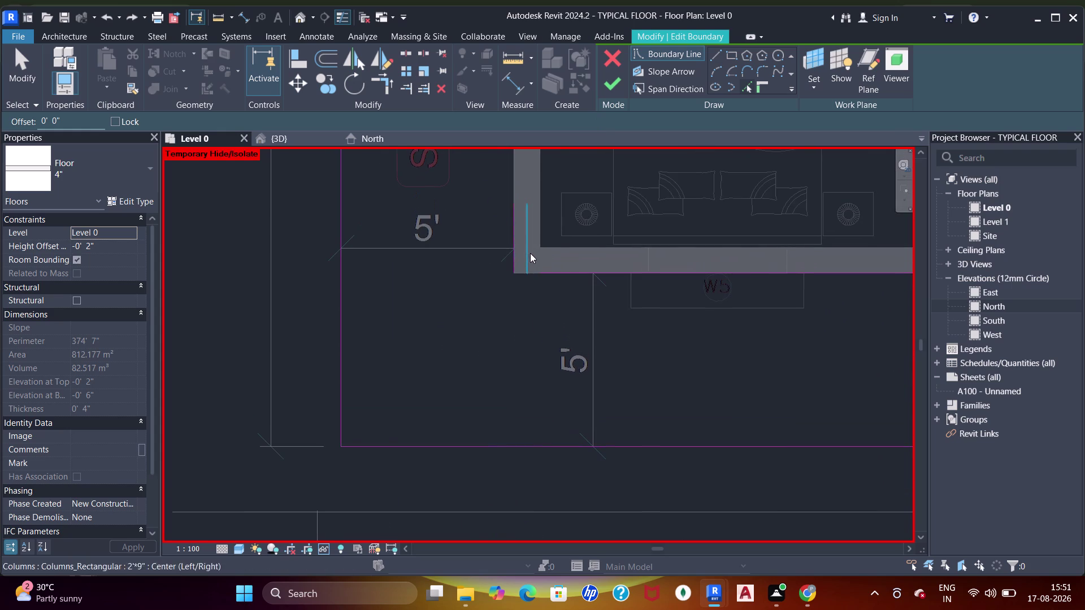
key(Escape)
key(t)
key(r)
click(515, 248)
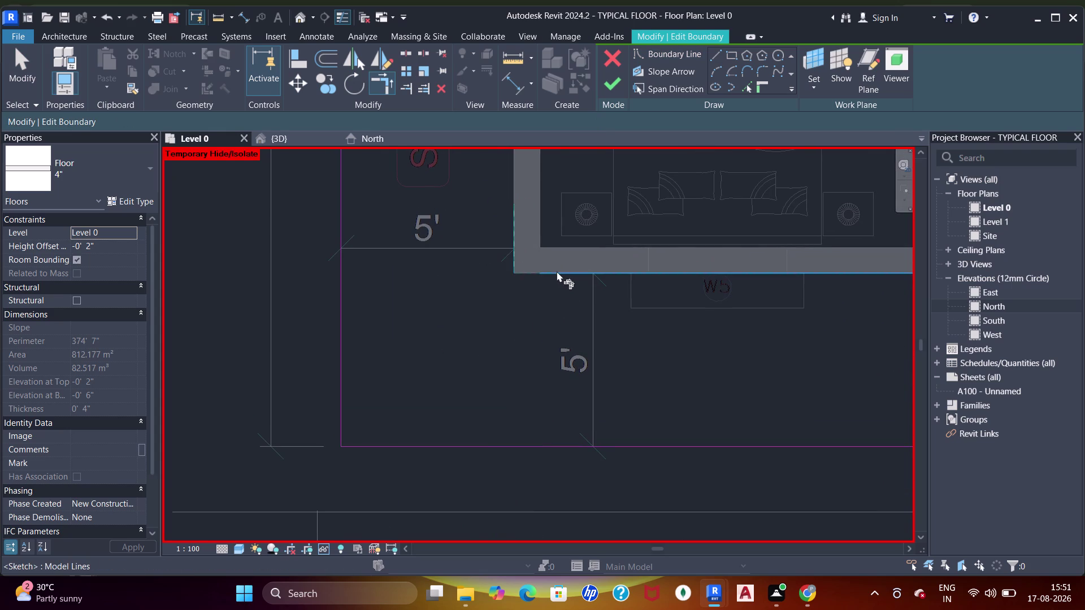
Pick the floor boundary lines running along the bedroom's west wall.
click(556, 271)
scroll(down, 3)
click(520, 247)
scroll(down, 3)
middle_drag(563, 202, 582, 495)
scroll(up, 3)
middle_drag(560, 251, 580, 455)
middle_drag(565, 235, 566, 423)
middle_drag(565, 243, 582, 431)
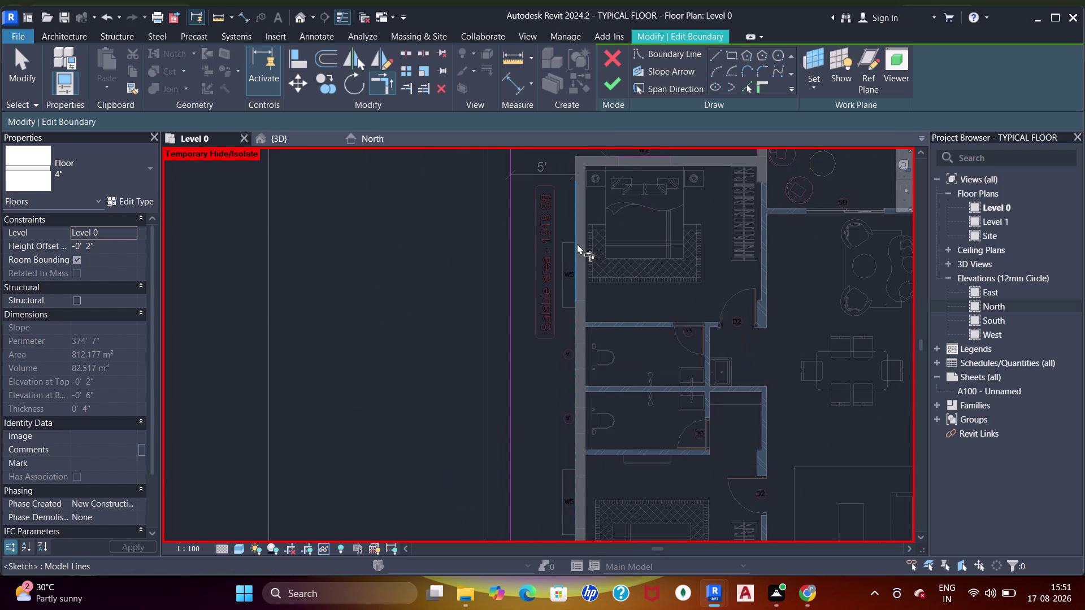
click(577, 243)
middle_drag(575, 243, 561, 296)
scroll(up, 3)
click(563, 278)
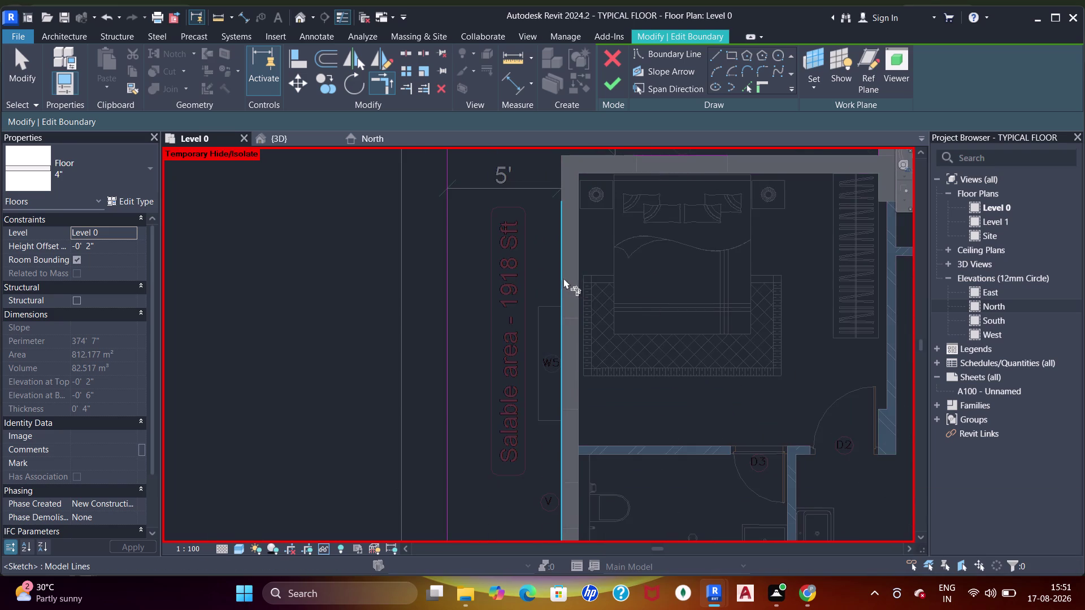
Trim the north and west boundary lines into a corner at the bedroom's north-west corner.
middle_drag(576, 252, 476, 330)
click(586, 229)
click(604, 231)
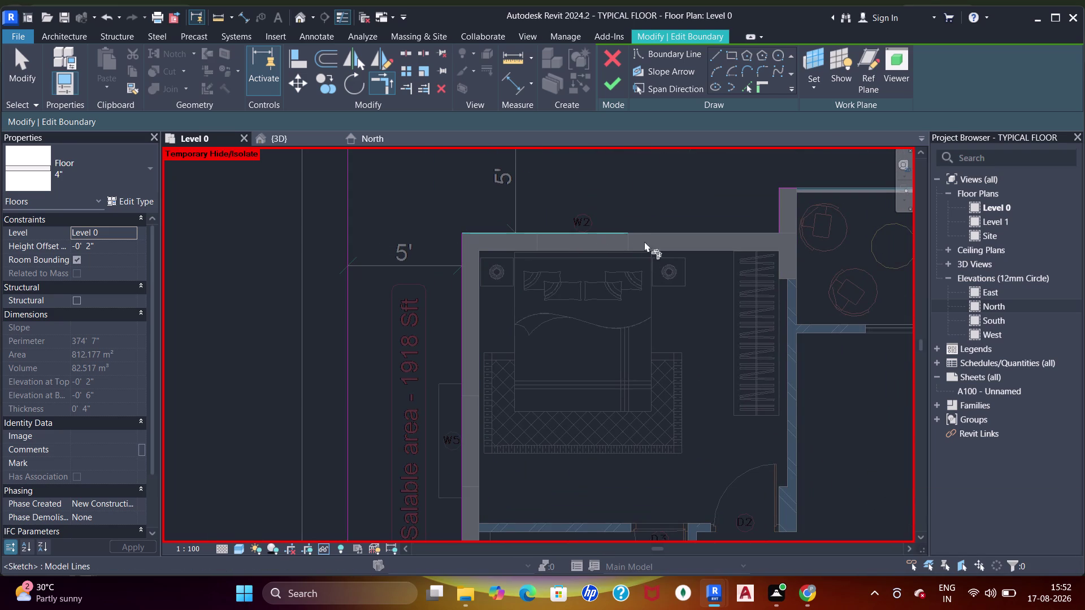
middle_drag(654, 292, 588, 325)
click(710, 250)
click(715, 244)
click(722, 225)
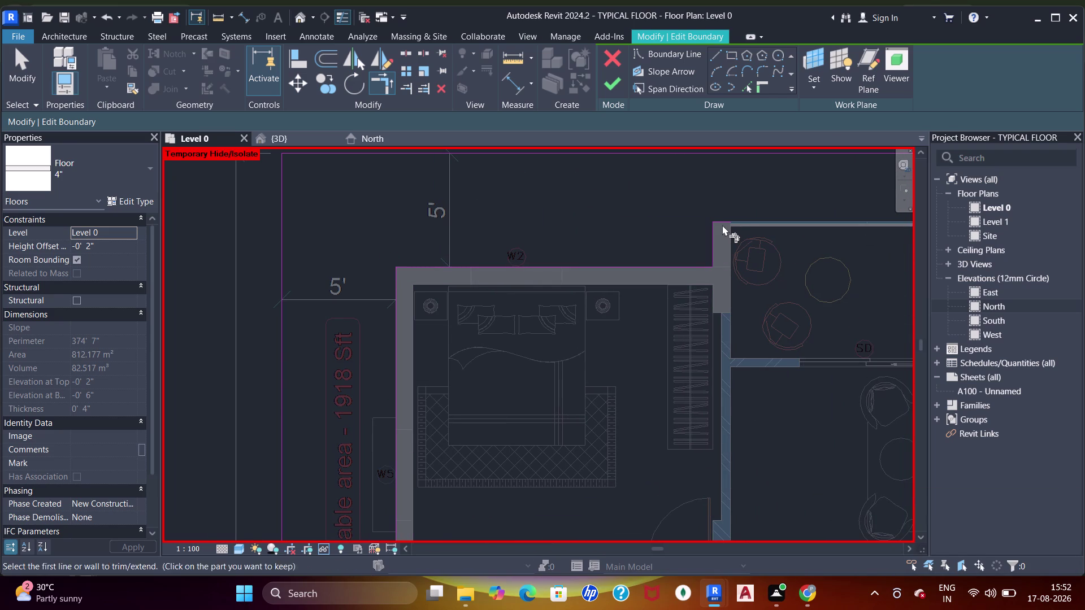
click(723, 221)
Join the boundary lines into a corner at the small room's north wall.
middle_drag(740, 218, 460, 223)
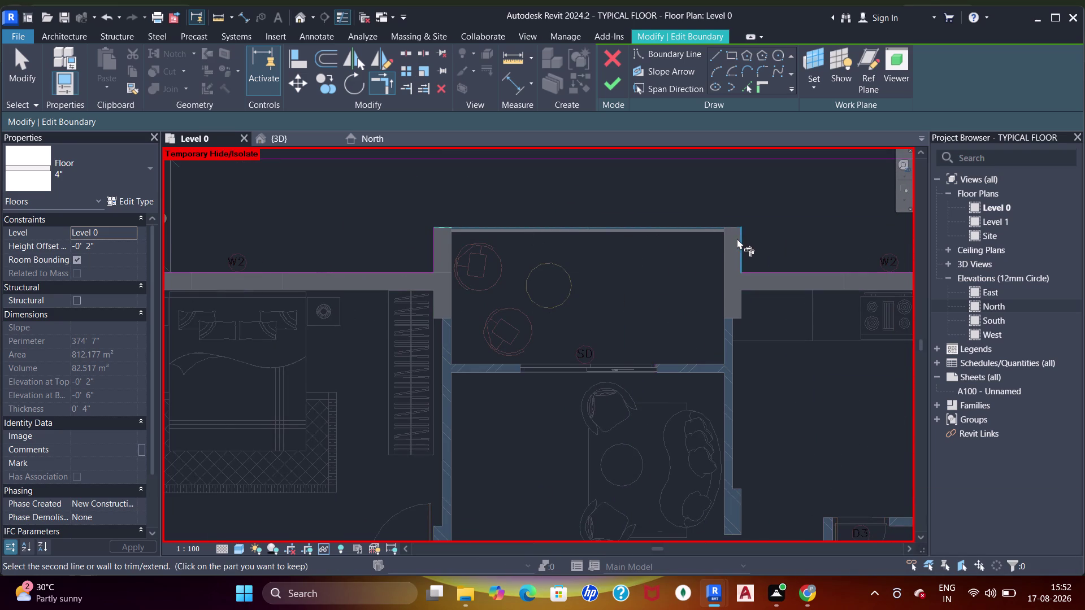
click(740, 241)
click(743, 247)
click(757, 271)
scroll(down, 3)
Join the north boundary lines into a corner along the kitchen's north wall.
middle_drag(769, 274, 529, 263)
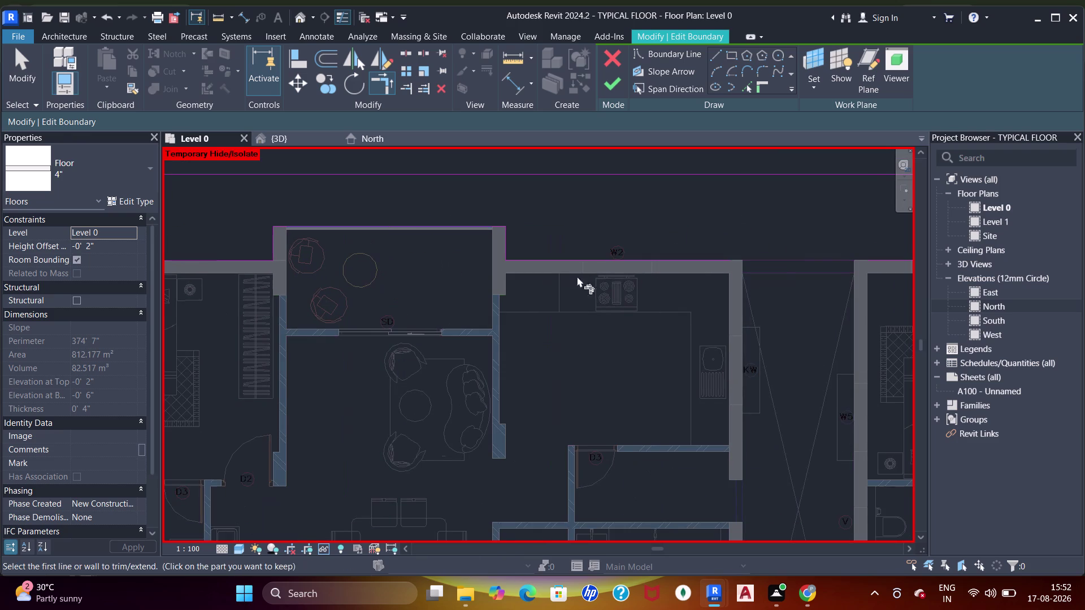
click(631, 262)
middle_drag(829, 266, 515, 233)
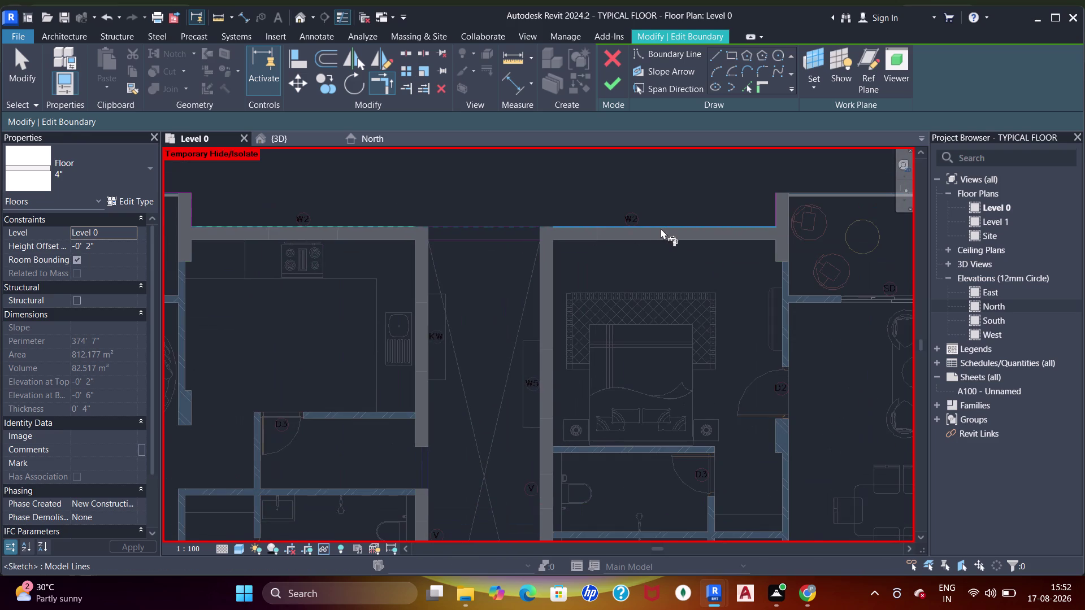
click(660, 228)
click(688, 224)
click(778, 214)
click(775, 205)
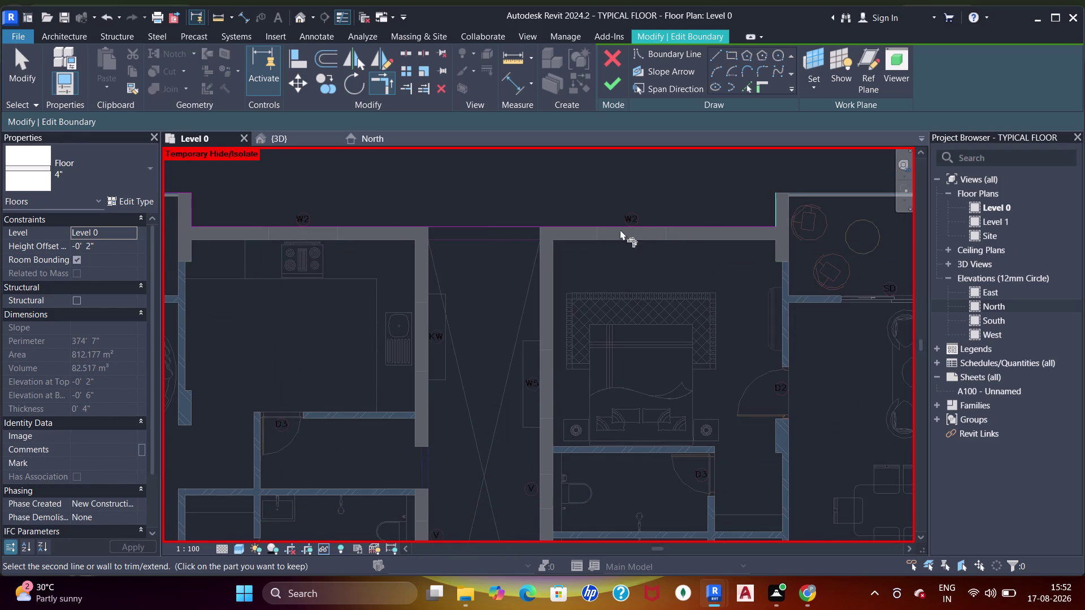
Trim the boundary lines into a corner at the kitchen's east corner.
middle_drag(755, 227, 426, 226)
click(671, 194)
click(676, 192)
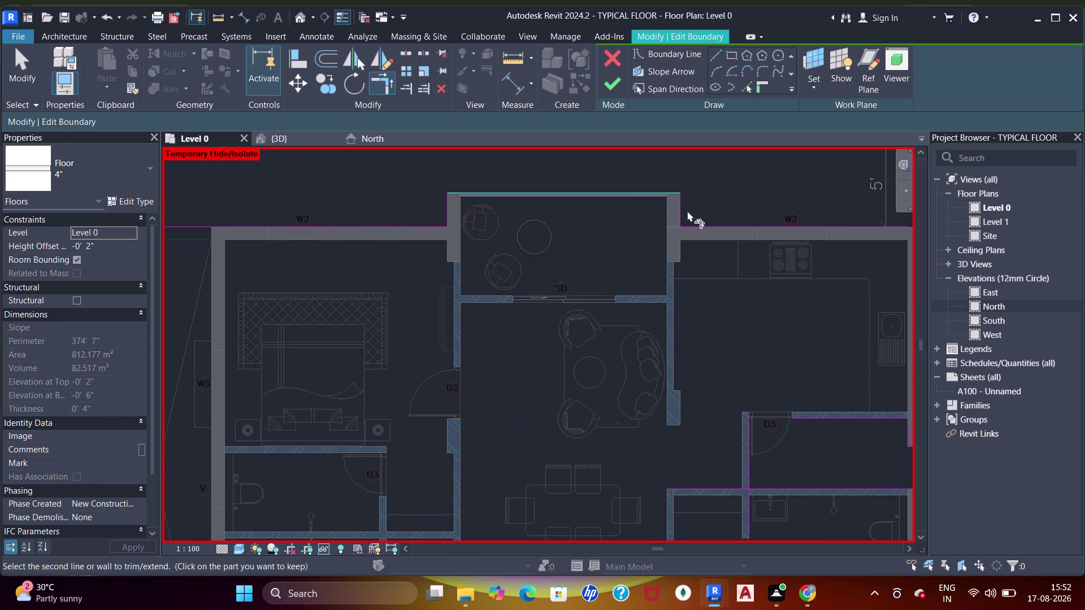
click(681, 217)
click(686, 225)
middle_drag(777, 223, 467, 224)
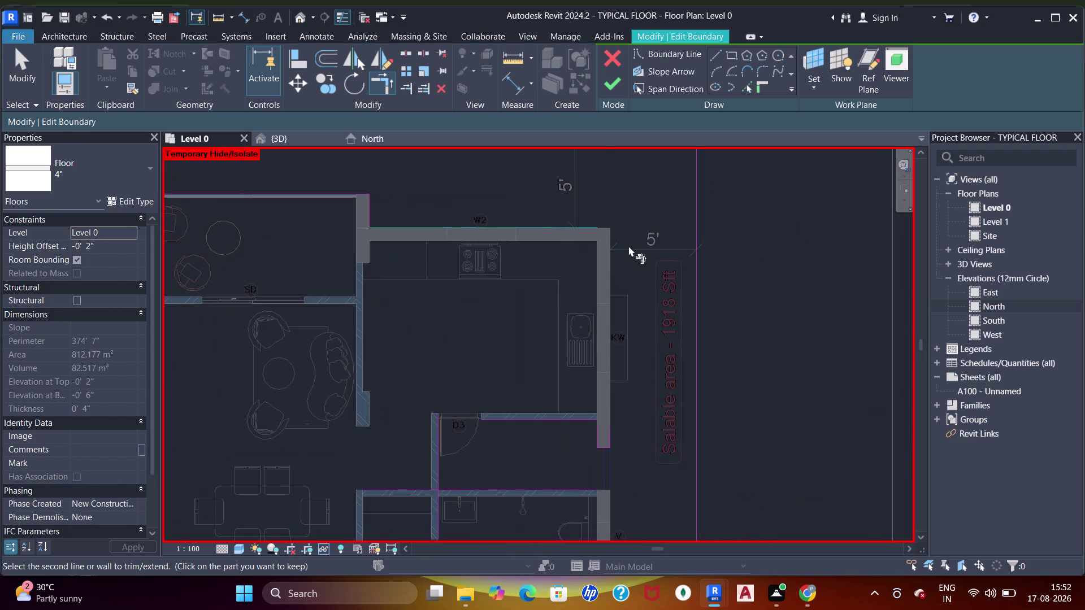
Trim the kitchen's east and north boundary lines into a corner.
click(610, 444)
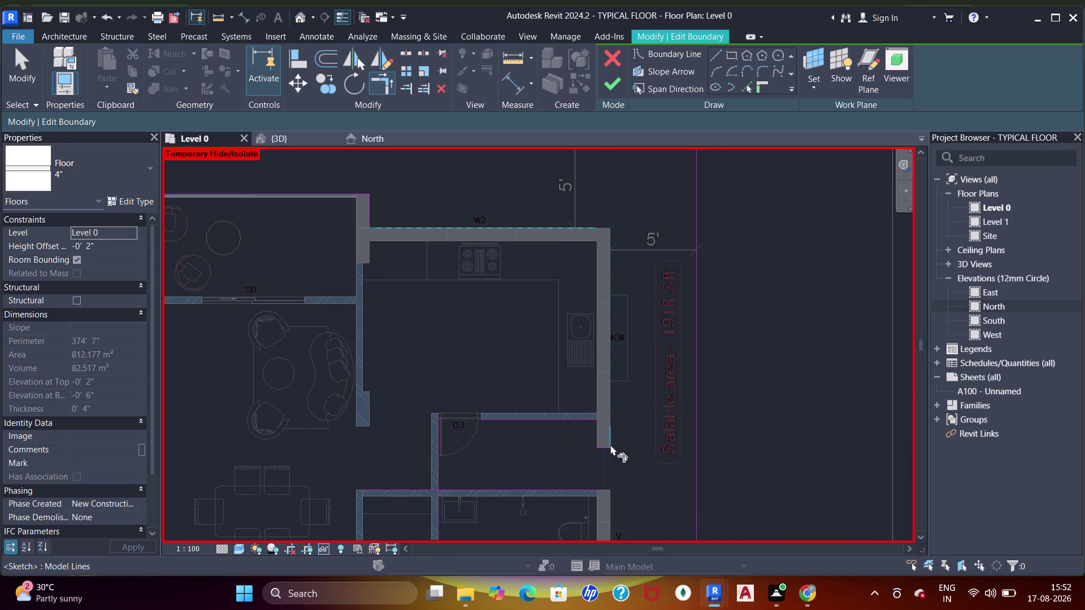
scroll(up, 3)
click(600, 447)
click(593, 432)
click(590, 417)
click(580, 401)
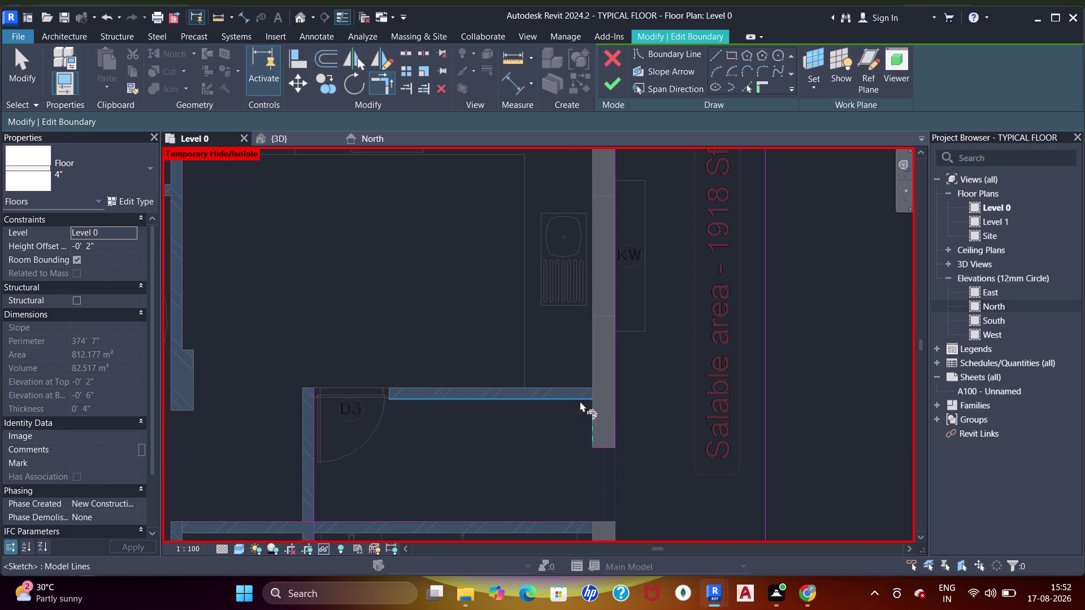
click(567, 397)
Trim the bathroom lobby boundary lines into a corner.
drag(314, 464, 318, 464)
middle_drag(326, 463, 358, 316)
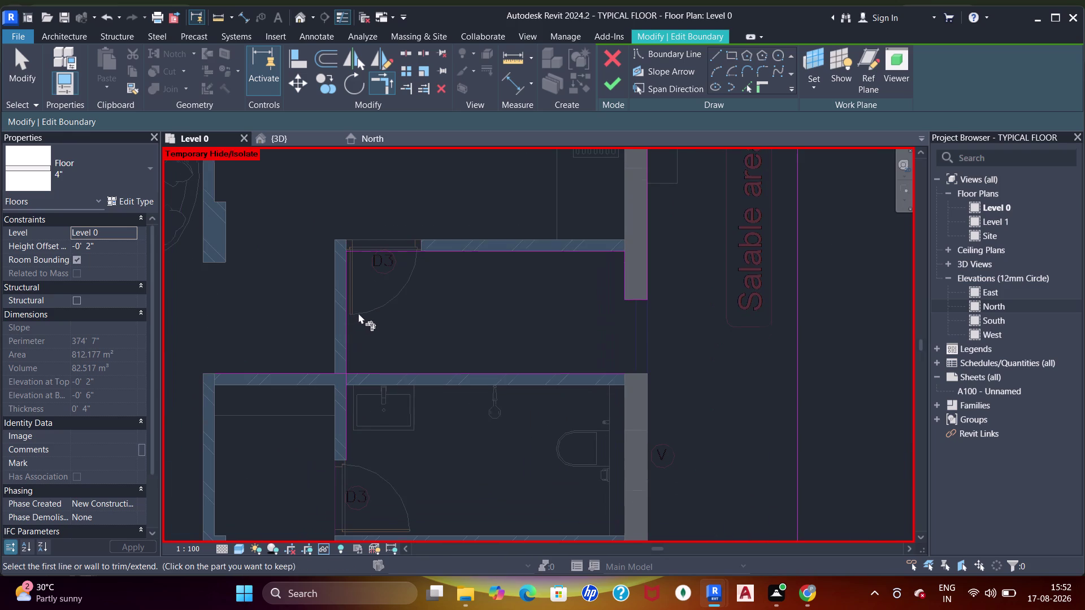
click(348, 347)
click(363, 378)
click(415, 374)
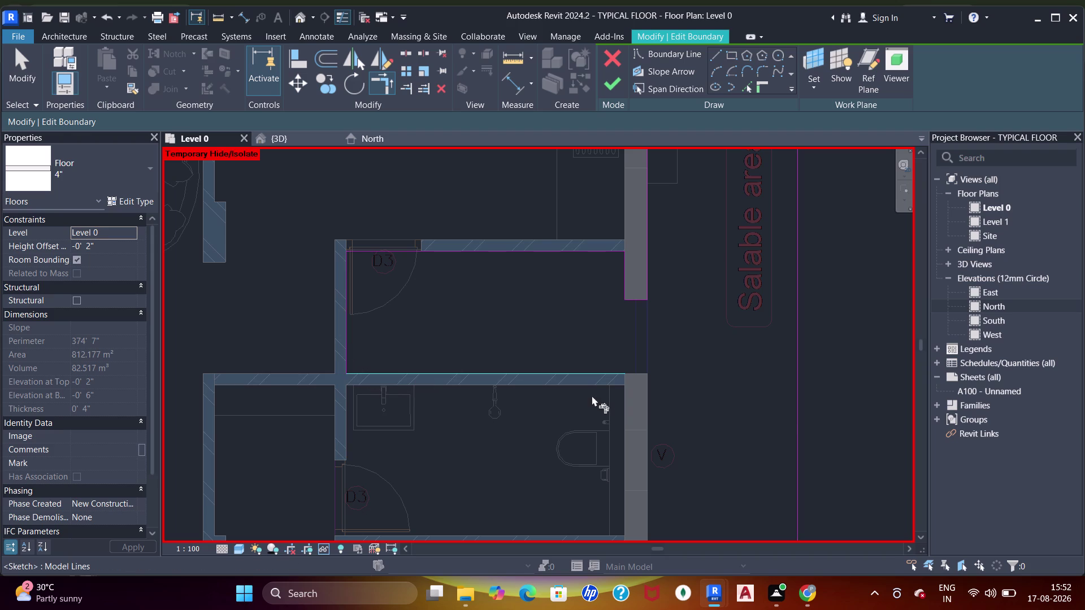
Pick the east boundary lines from the lower bedroom to the kitchen's lower corner near door D3.
middle_drag(649, 458, 670, 166)
scroll(down, 3)
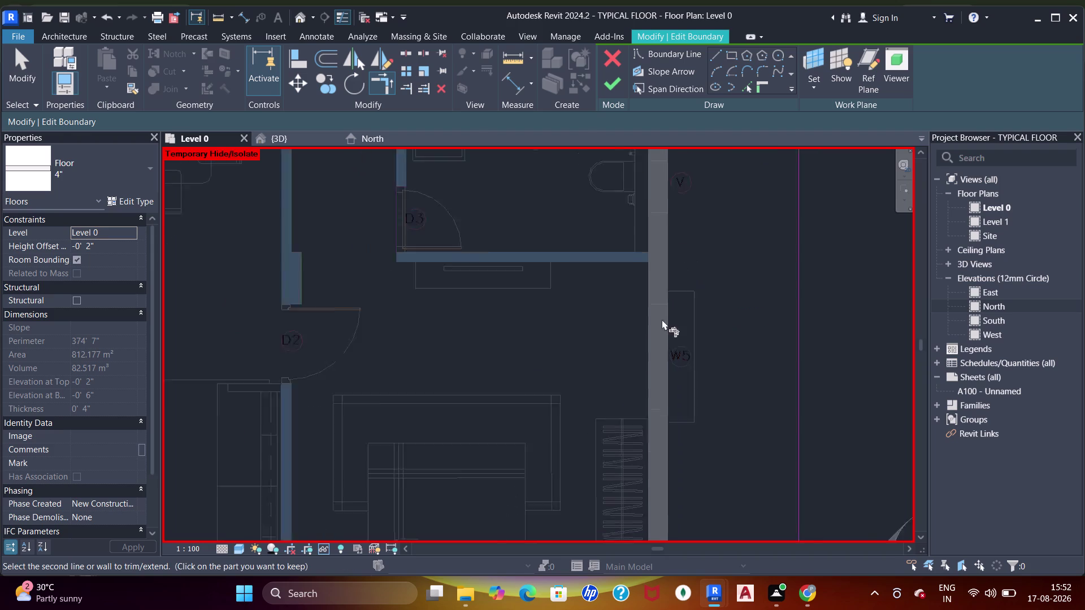
middle_drag(674, 386, 649, 191)
click(643, 447)
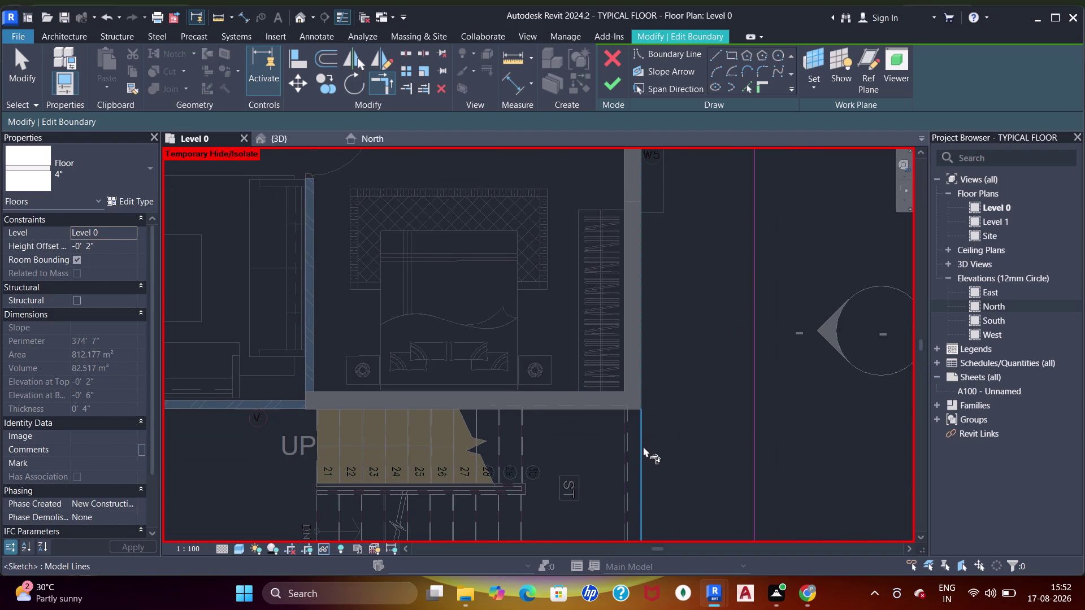
scroll(down, 3)
middle_drag(604, 417, 643, 150)
scroll(up, 3)
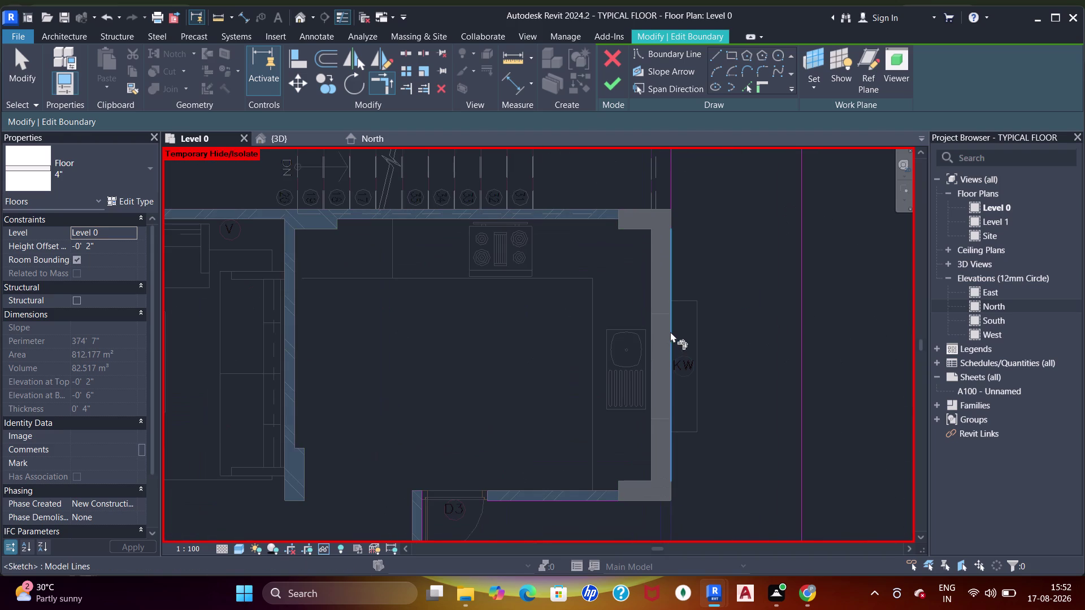
click(670, 187)
click(665, 241)
middle_drag(655, 410, 653, 249)
drag(668, 313, 661, 316)
click(601, 337)
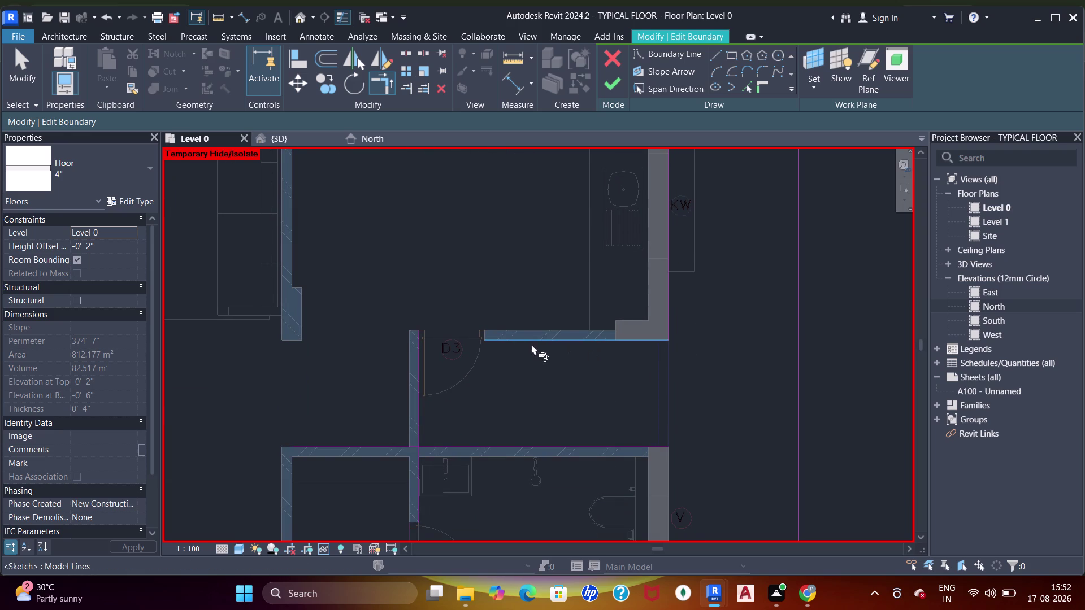
Attempt to trim the boundary line above door D3 against the bathroom corner.
click(527, 343)
click(421, 387)
drag(421, 388, 427, 396)
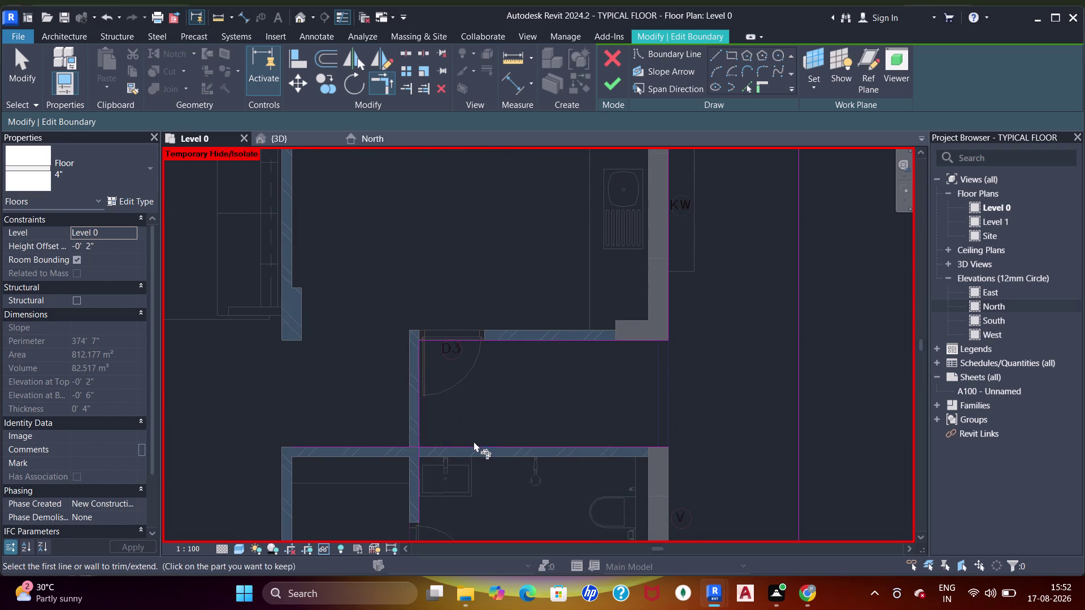
click(472, 441)
drag(488, 446, 498, 446)
scroll(down, 3)
middle_drag(643, 448, 643, 290)
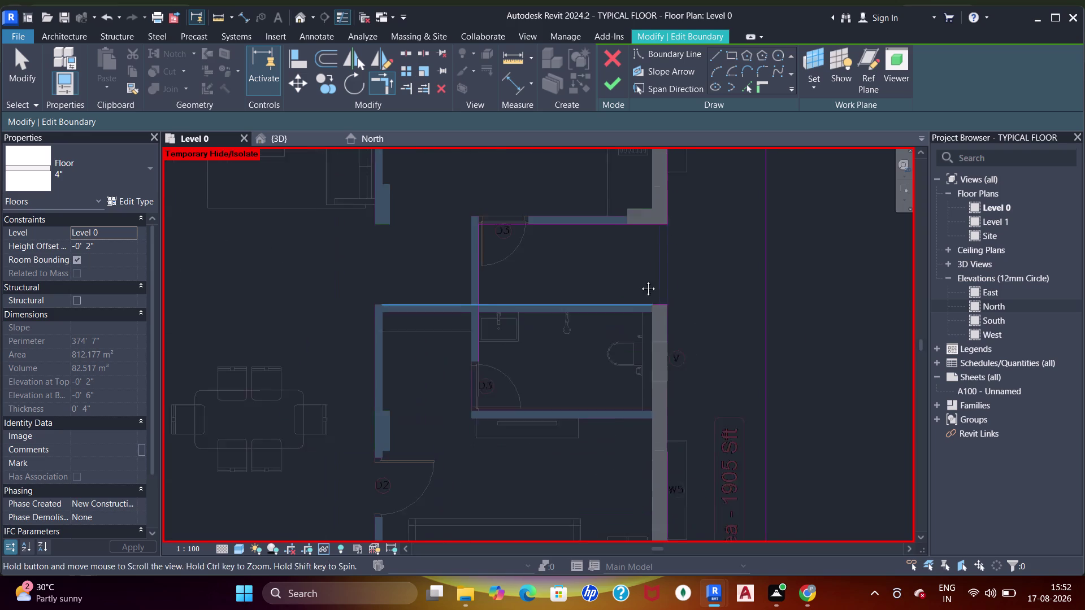
middle_drag(643, 290, 639, 281)
middle_drag(662, 442, 663, 434)
click(661, 432)
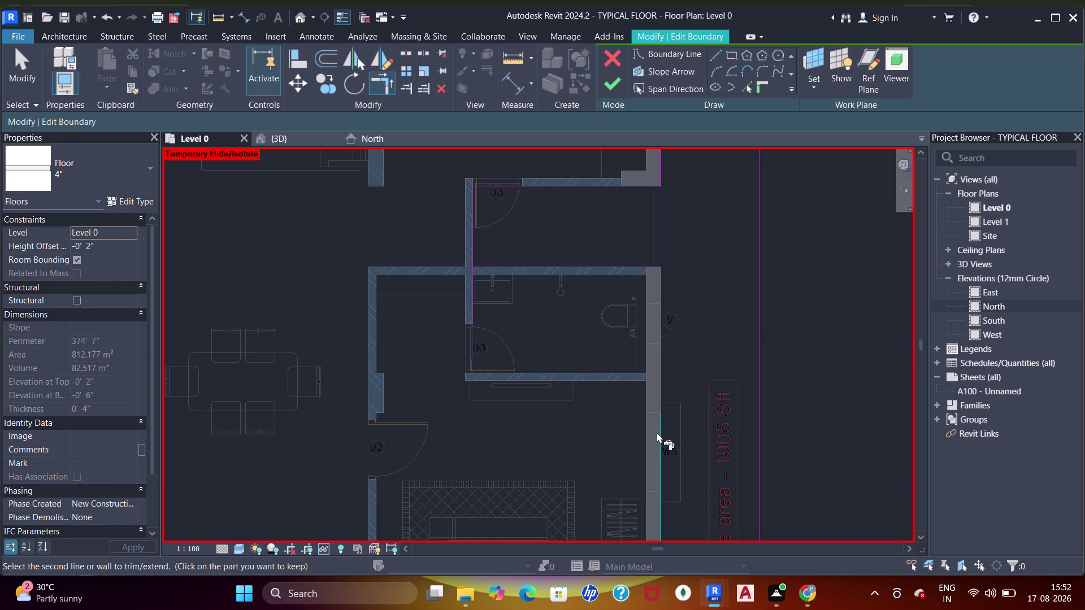
click(564, 262)
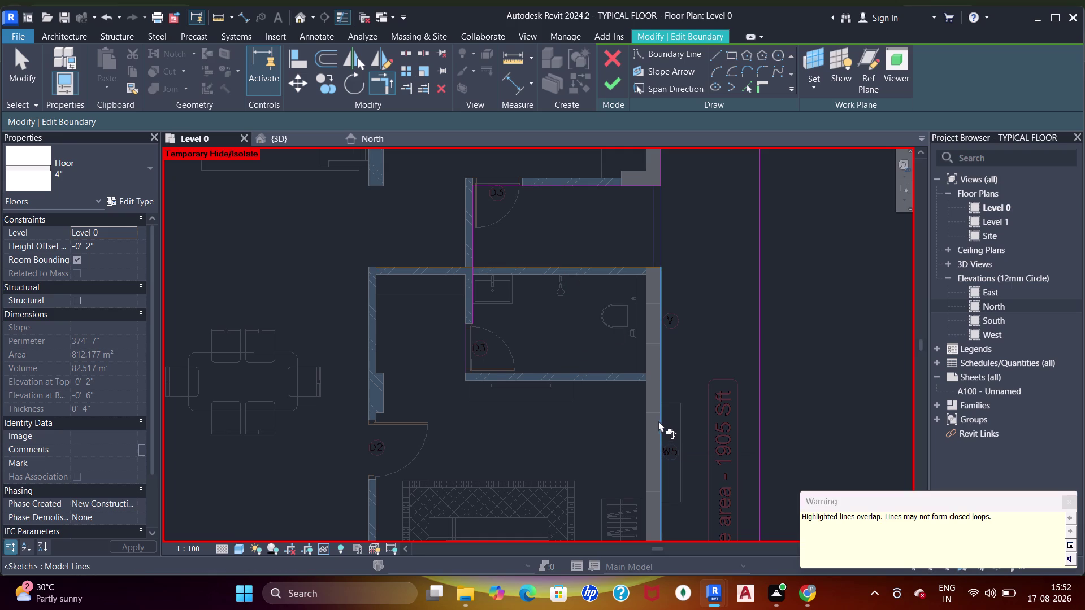
Undo the failed trim attempt and clear the current operation.
key(ctrl+x)
key(ctrl+z)
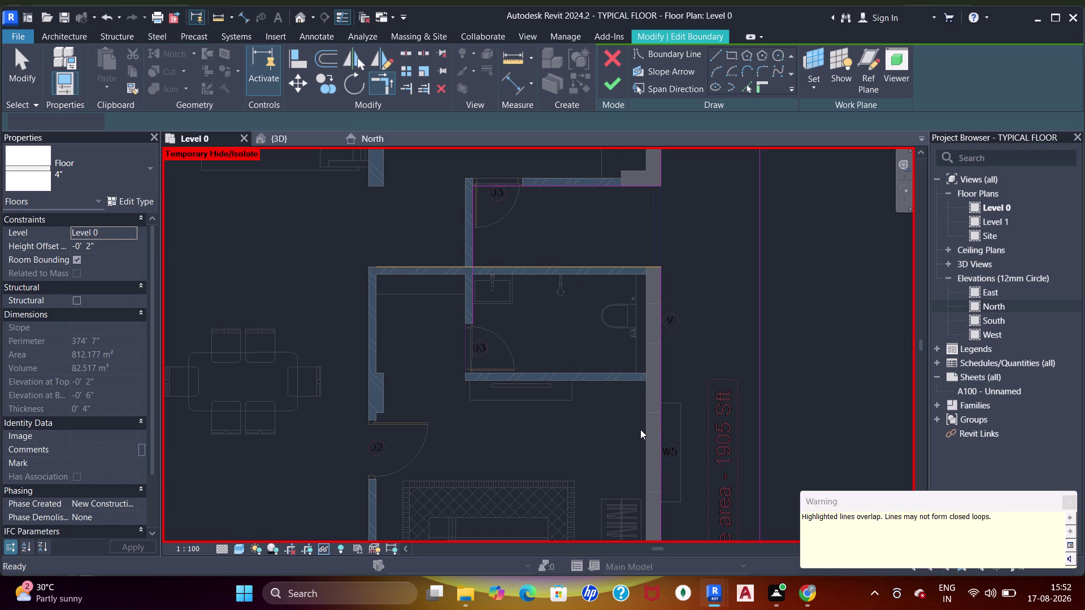
key(Escape)
key(Escape)
key(Escape)
key(Escape)
key(ctrl+z)
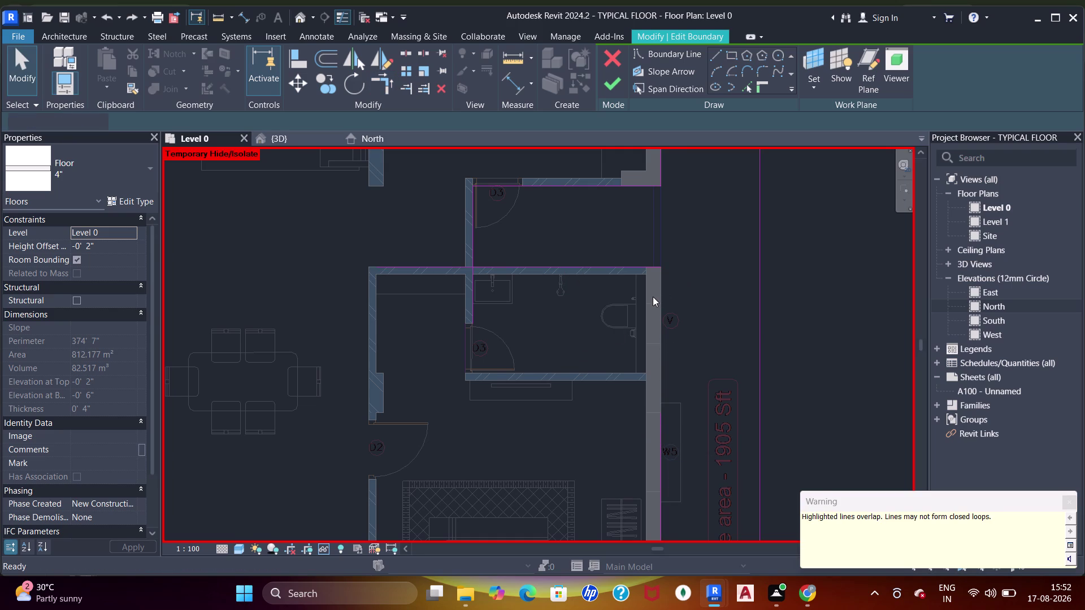
scroll(down, 3)
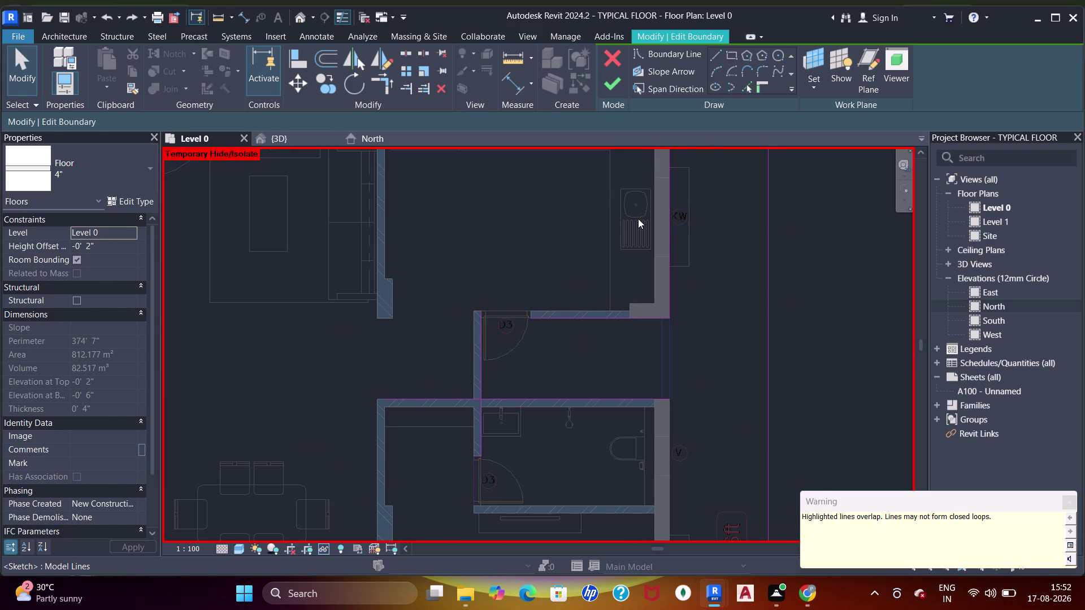
Restart Trim/Extend to Corner (TR) and trim the upper bathroom corner lines.
key(t)
key(r)
middle_drag(604, 331, 617, 232)
click(550, 223)
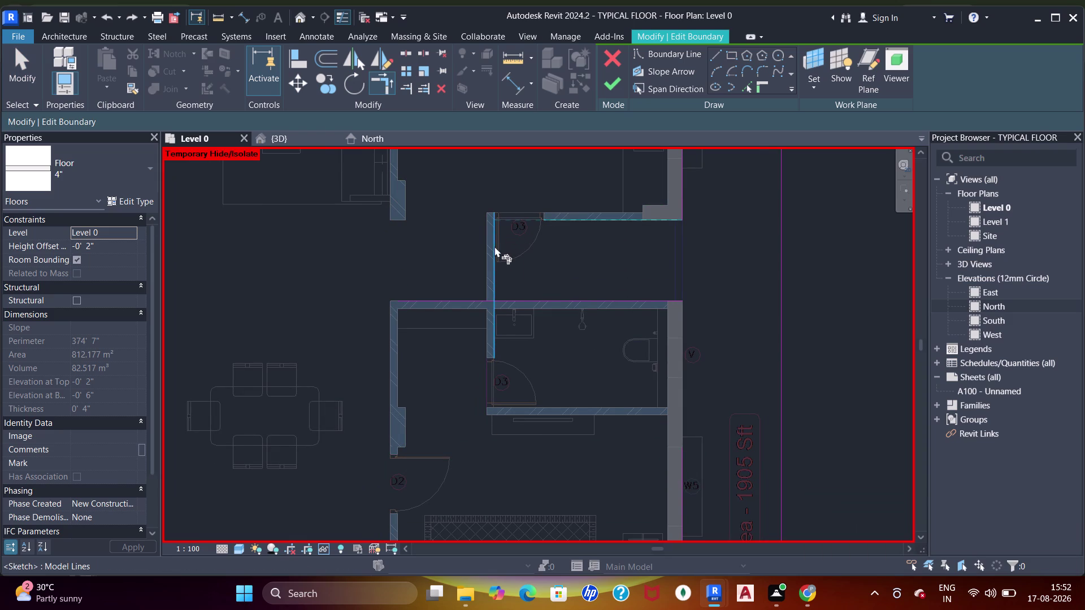
double_click(495, 246)
click(541, 295)
click(562, 298)
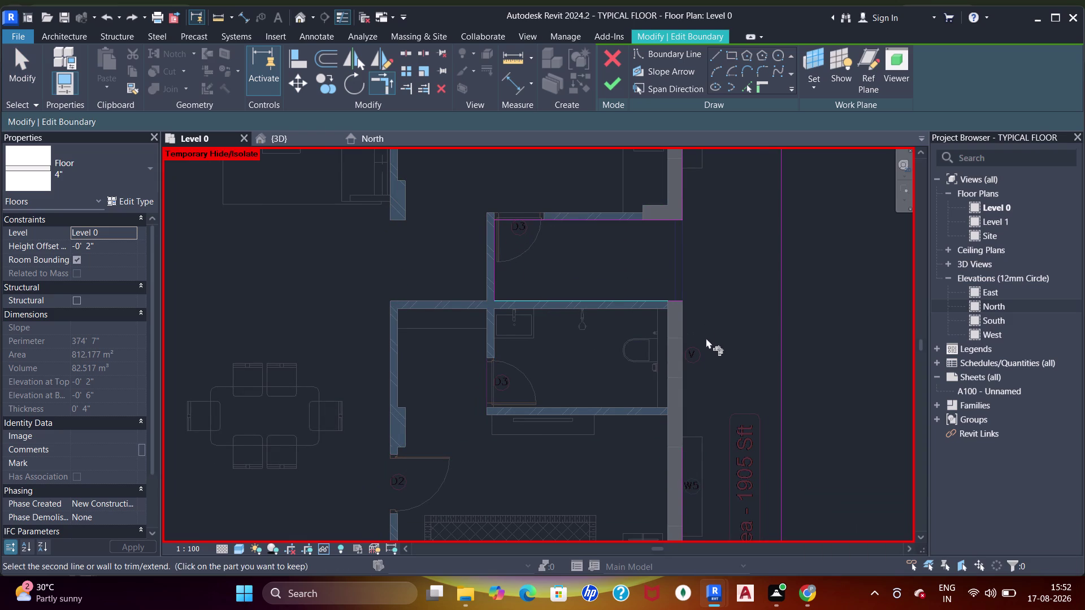
click(686, 464)
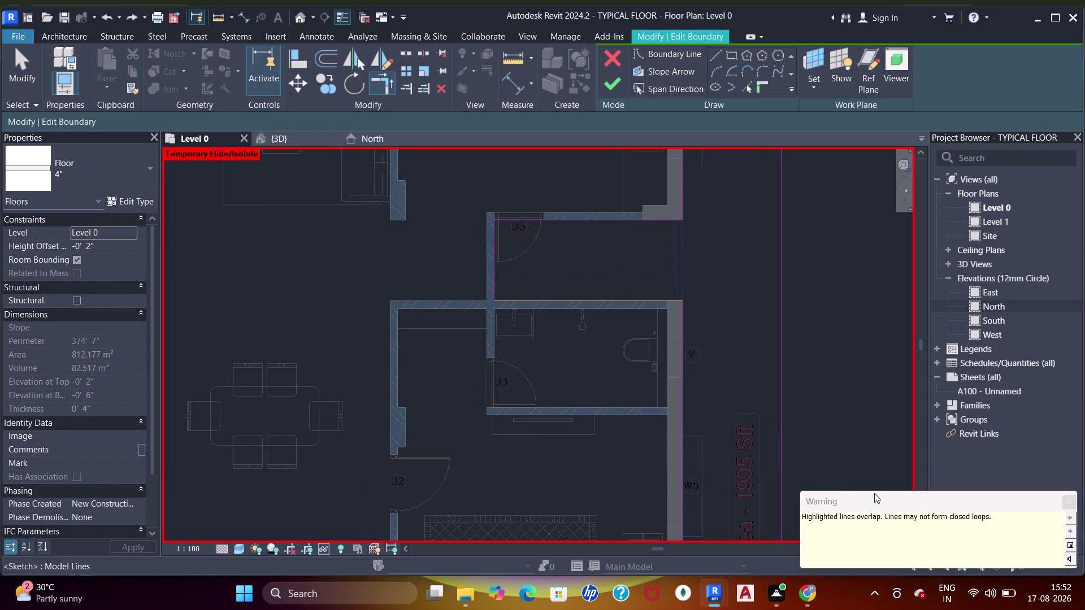
Trim the boundary lines into a corner at the bedroom's outer corner.
middle_drag(830, 426, 776, 239)
middle_drag(622, 219, 641, 343)
middle_drag(638, 382, 690, 184)
click(702, 392)
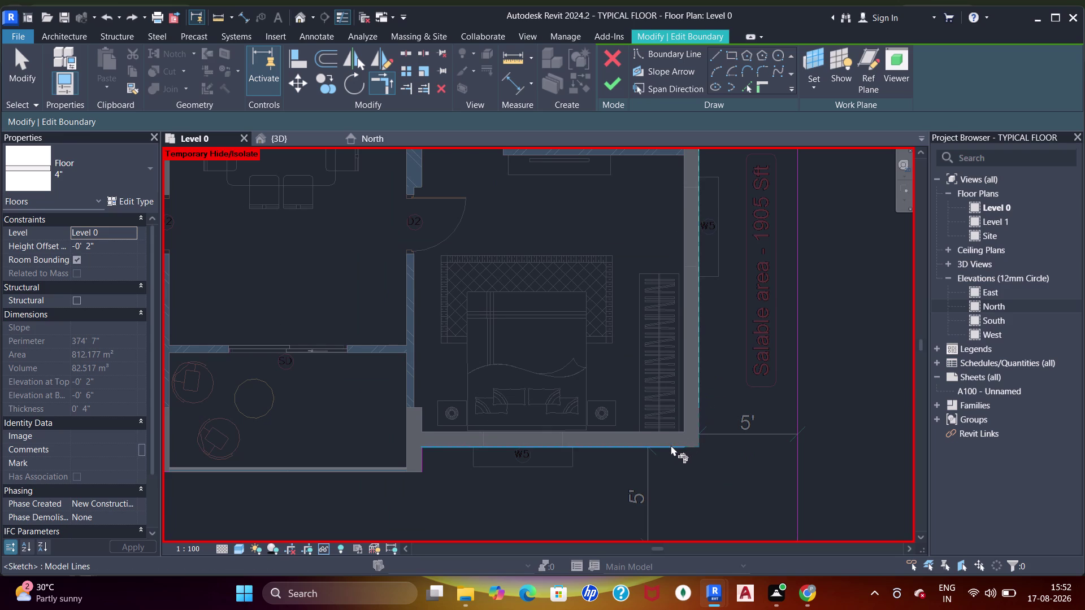
click(671, 445)
Trim the boundary lines into a corner at the study's outer wall.
middle_drag(684, 432, 700, 362)
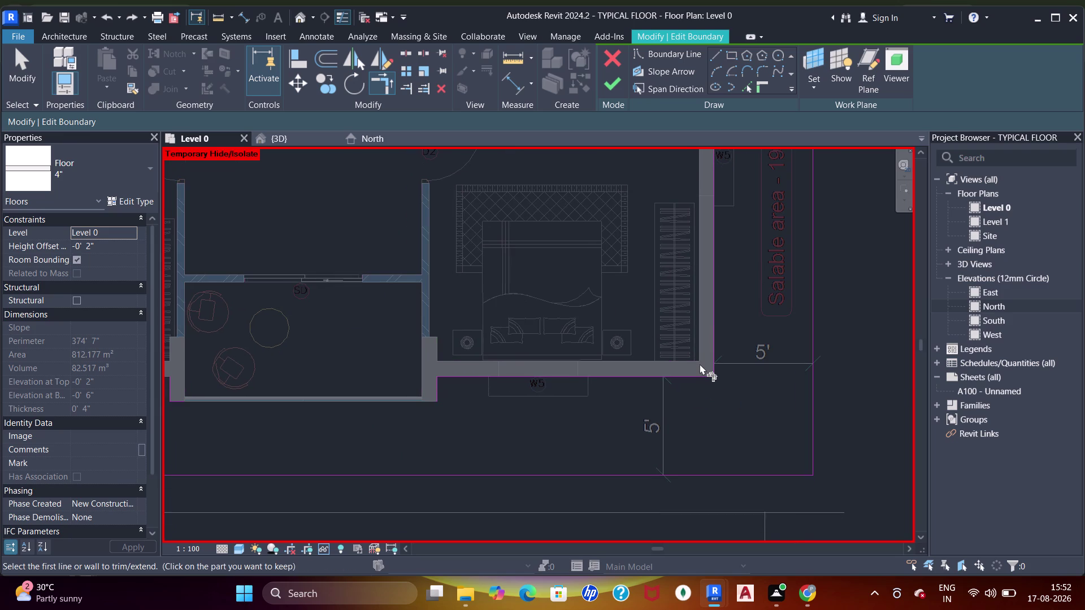
scroll(down, 3)
middle_drag(558, 299, 610, 285)
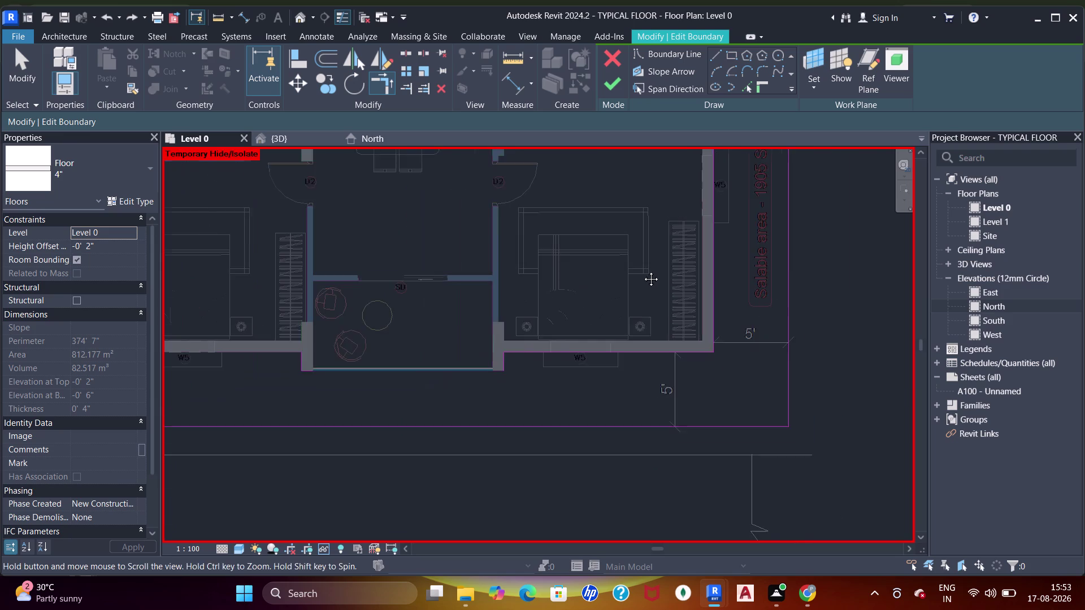
middle_drag(611, 285, 646, 269)
scroll(down, 3)
scroll(up, 3)
click(615, 308)
click(571, 333)
Trim the boundary line below the study into a corner at its left side.
middle_drag(521, 347, 560, 349)
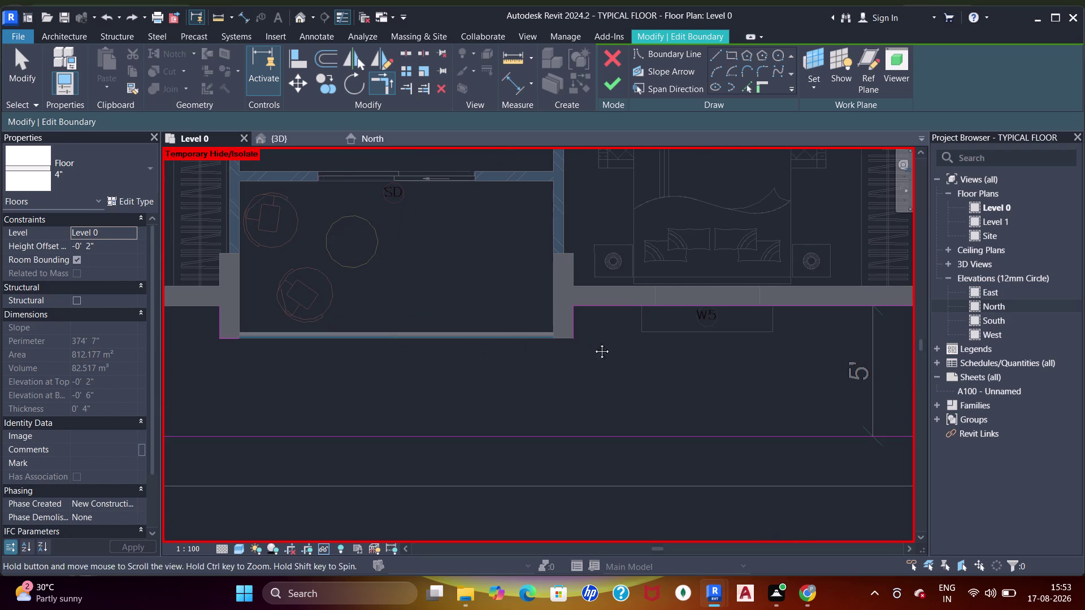
middle_drag(561, 350, 638, 335)
scroll(up, 3)
click(696, 302)
middle_drag(591, 330, 700, 306)
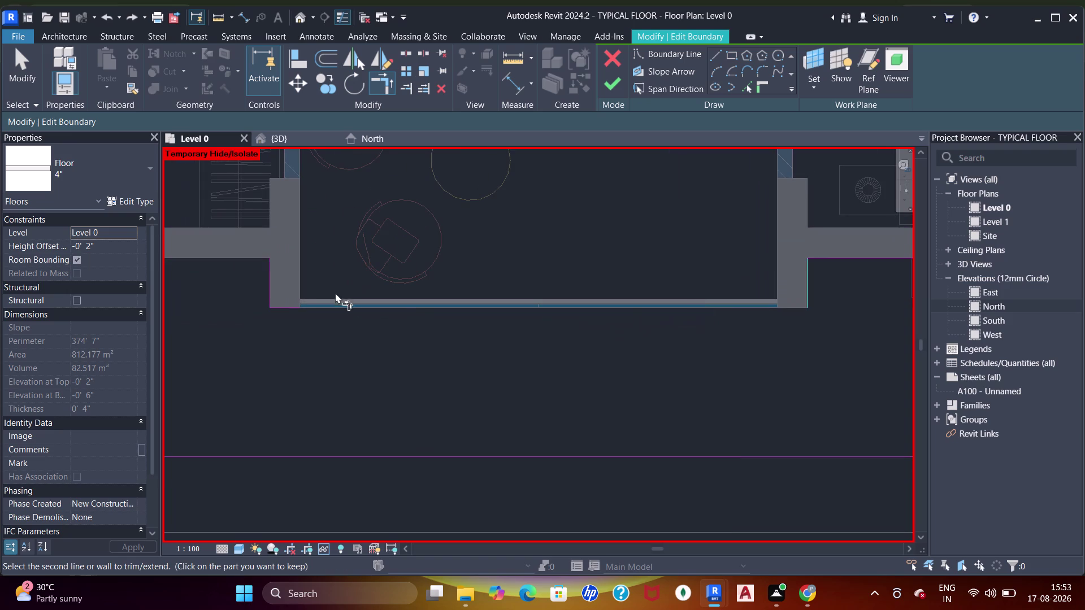
click(282, 308)
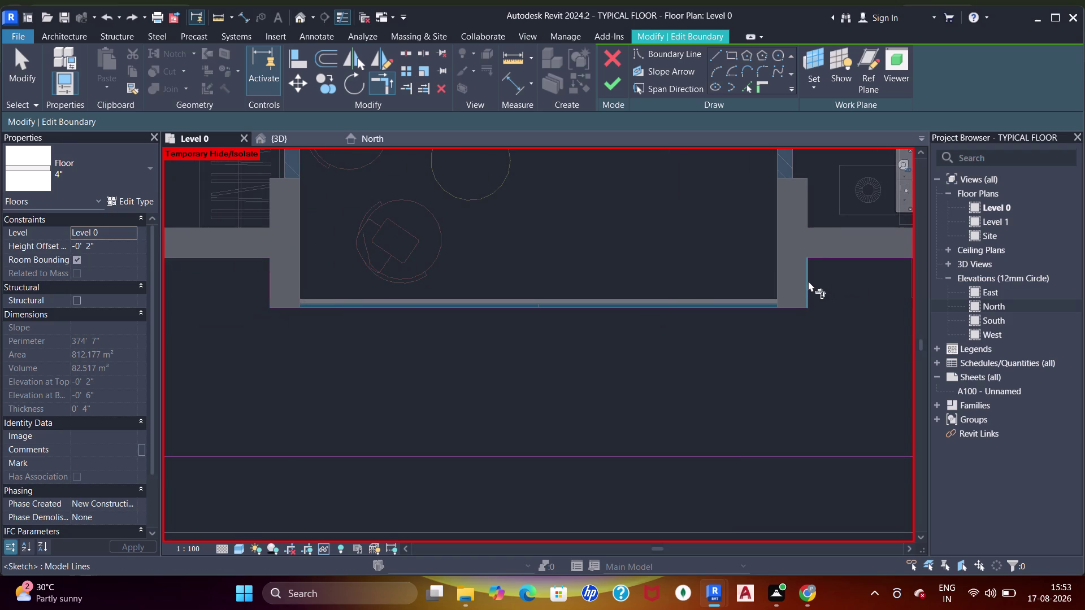
Pick the line at the study's right corner and follow the walls toward the next bedroom.
click(808, 281)
scroll(down, 3)
middle_drag(448, 308, 608, 323)
scroll(up, 3)
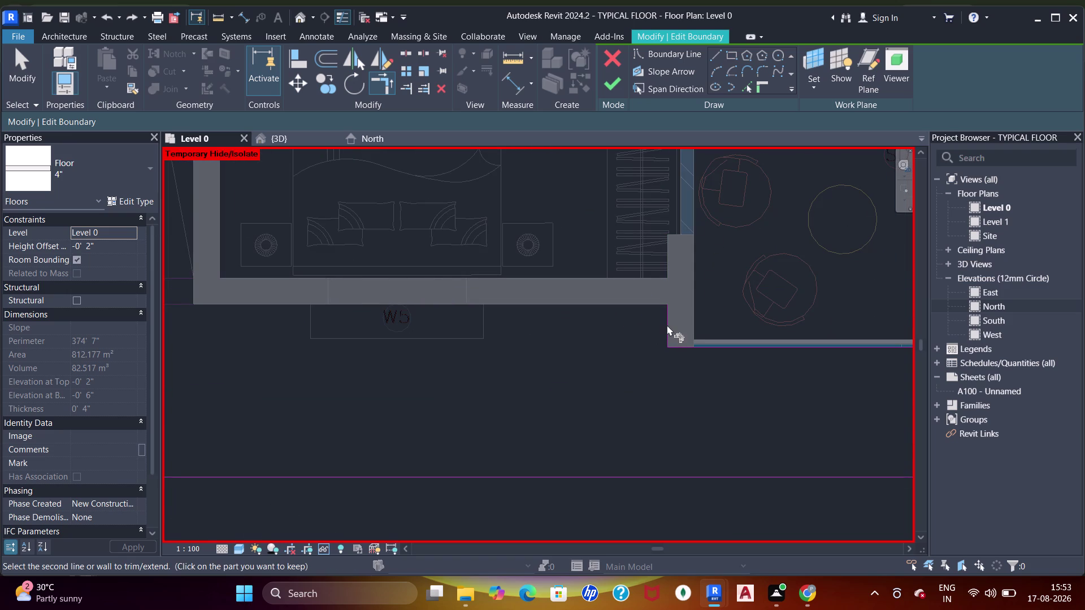
drag(666, 324, 660, 323)
scroll(down, 3)
middle_drag(385, 266, 629, 286)
scroll(down, 3)
middle_drag(378, 318, 569, 328)
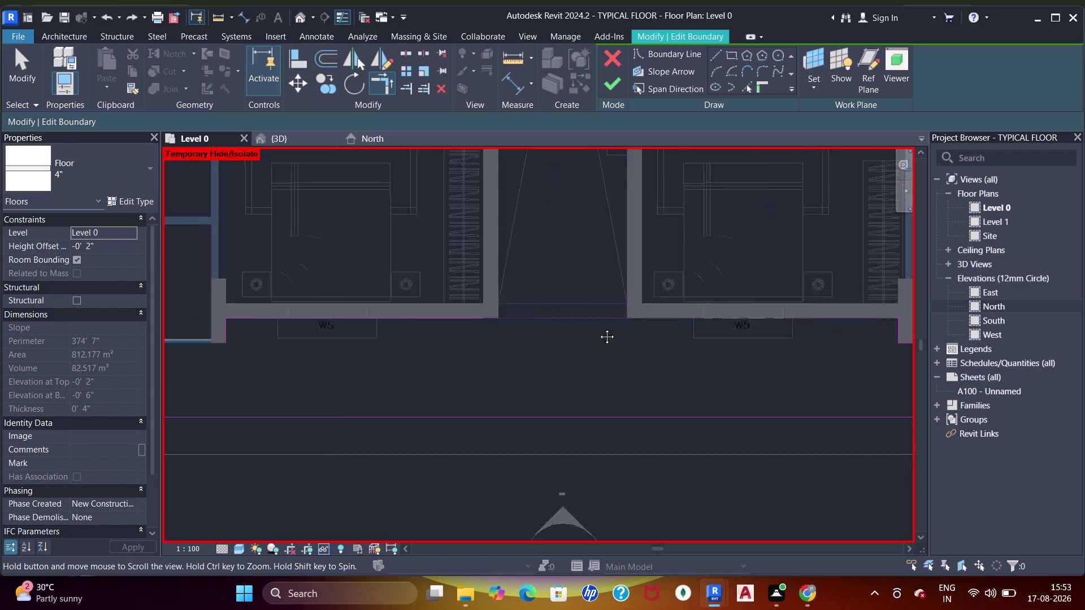
middle_drag(569, 328, 644, 328)
Complete the boundary corner at the bedroom wall.
click(547, 322)
middle_drag(422, 329, 569, 325)
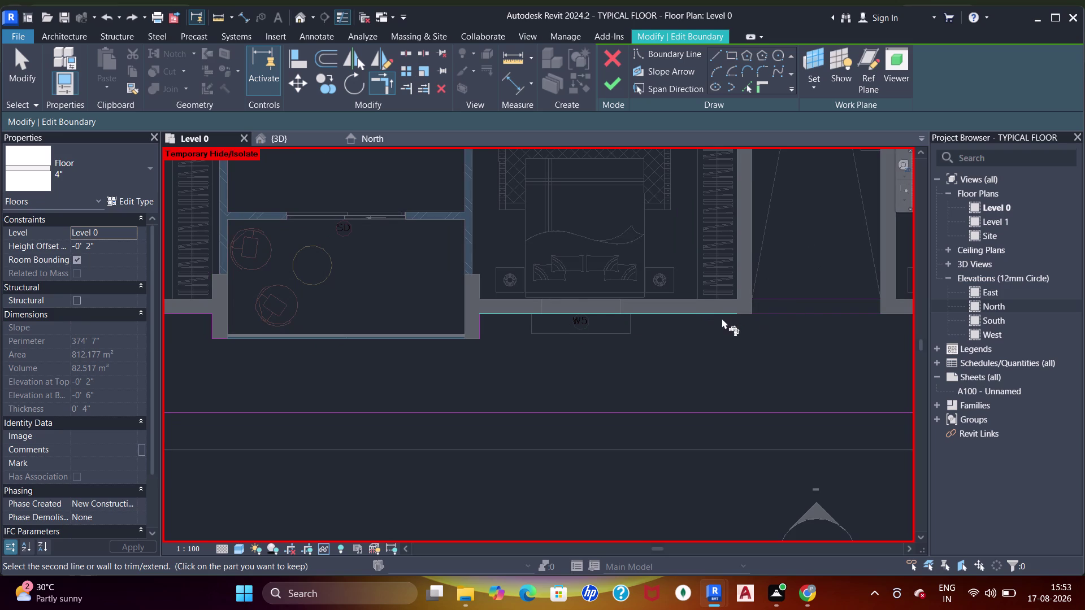
click(722, 312)
middle_drag(781, 300, 383, 253)
click(755, 274)
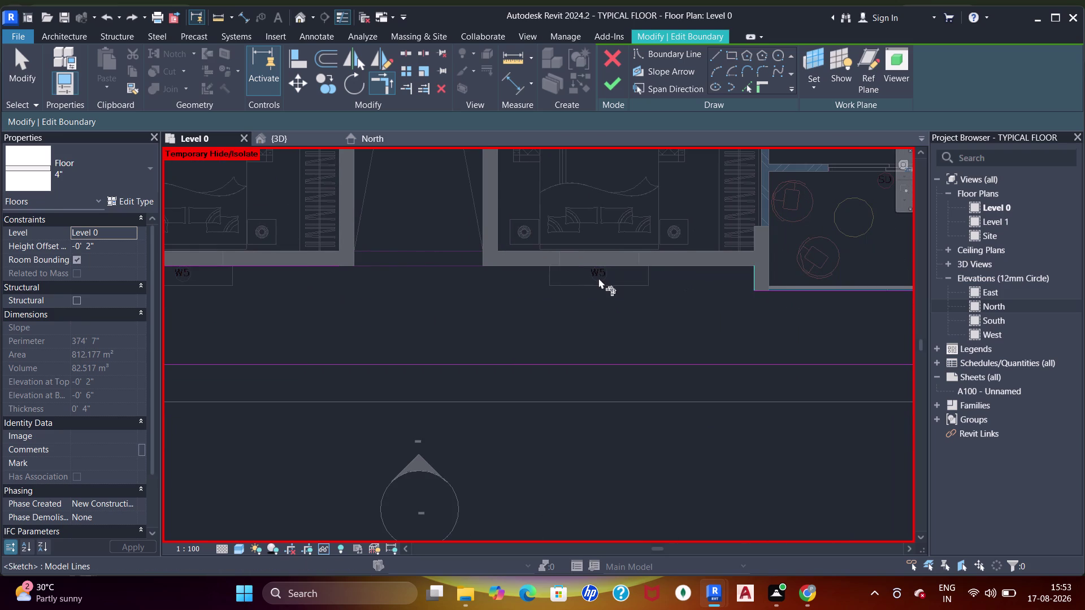
Restart TR and pick the first boundary line at the bedroom corner.
key(Escape)
key(Escape)
key(Escape)
text(tr)
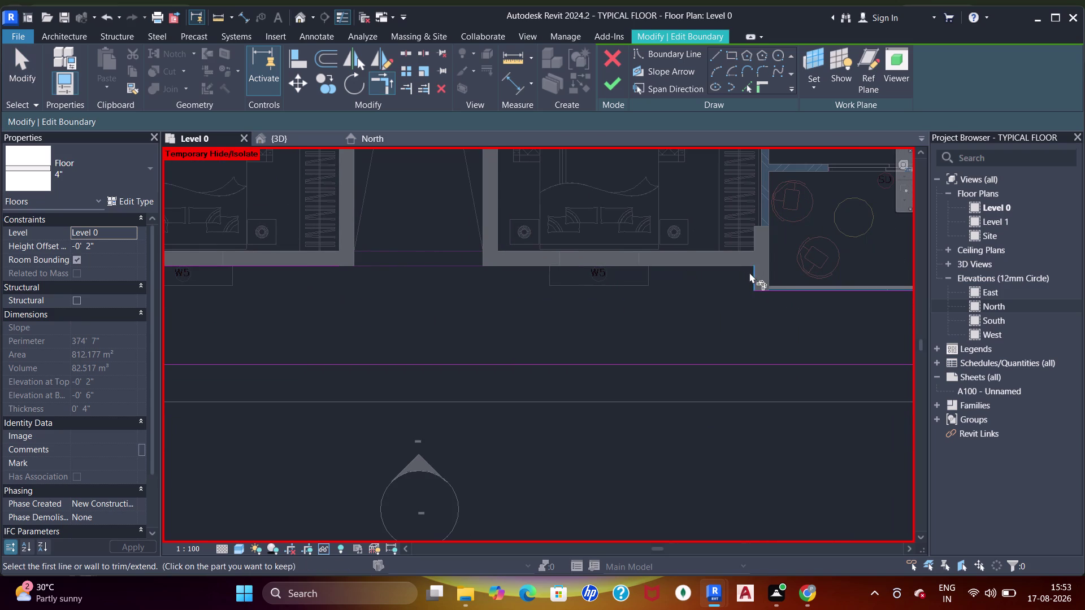
click(751, 274)
scroll(up, 3)
middle_drag(477, 313, 696, 302)
Trim the boundary lines into corners along the study's lower walls.
click(448, 252)
scroll(down, 3)
middle_drag(386, 286, 579, 274)
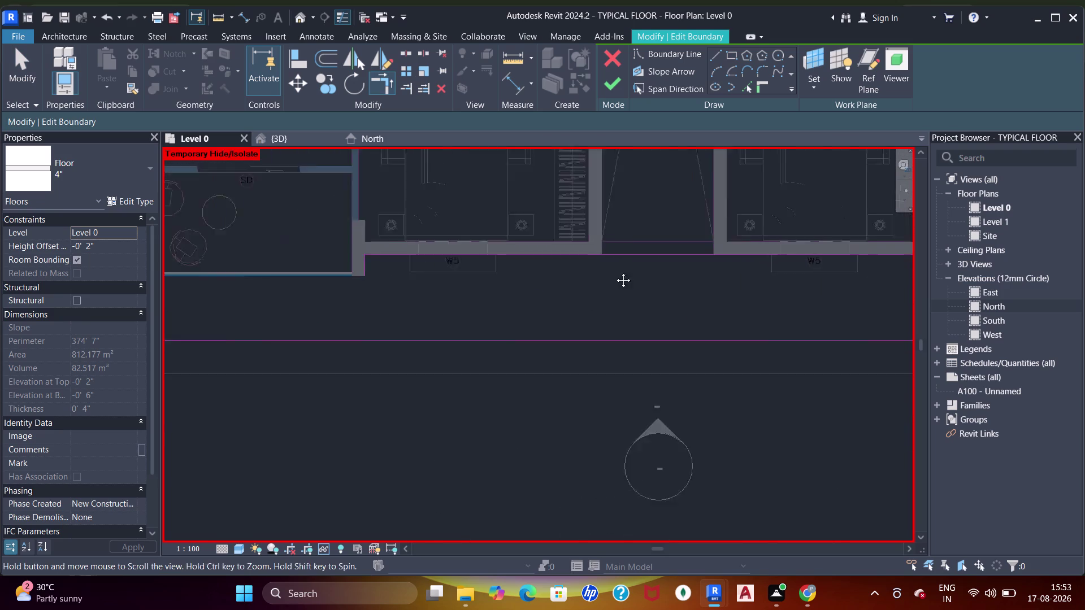
middle_drag(579, 275, 686, 264)
scroll(up, 3)
click(569, 254)
click(582, 231)
scroll(up, 3)
middle_drag(497, 268, 574, 263)
click(651, 247)
middle_drag(432, 266, 586, 267)
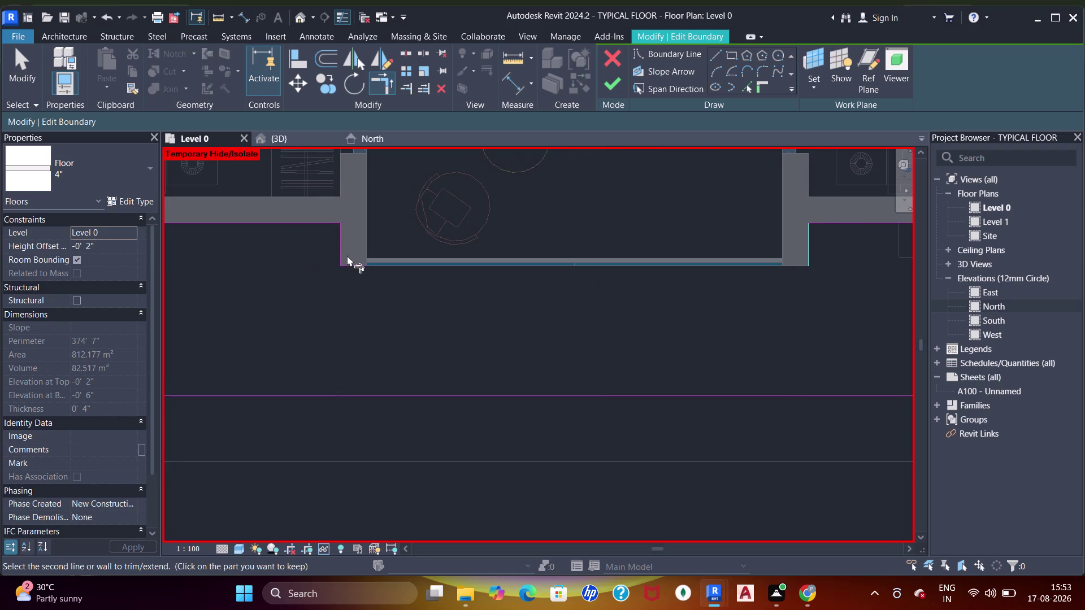
click(353, 270)
Pan the plan to frame the bedroom's outer corner.
scroll(down, 3)
middle_drag(354, 272, 540, 284)
scroll(up, 3)
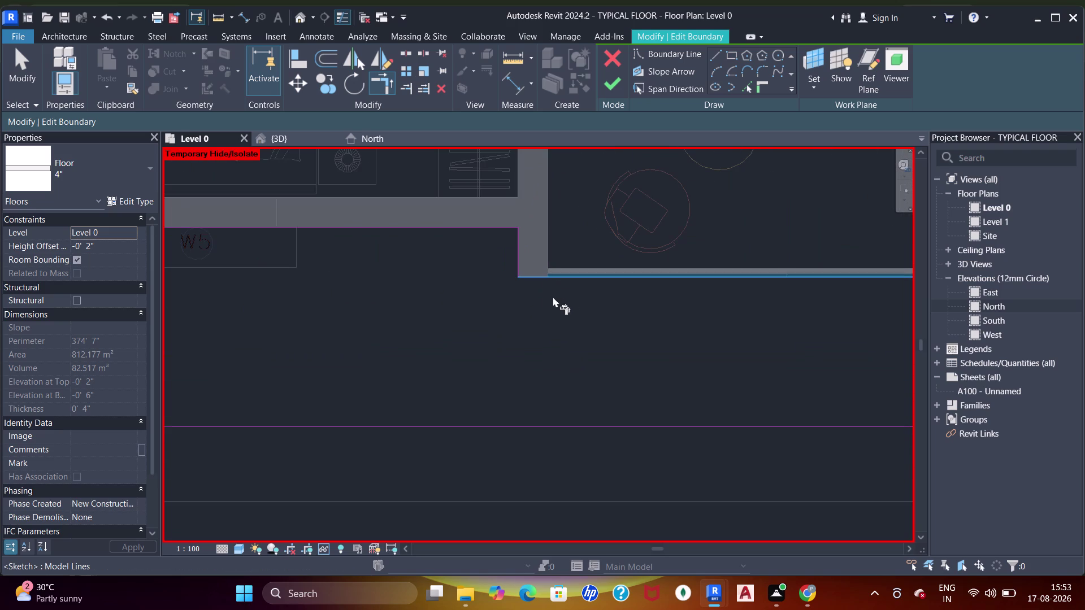
middle_drag(389, 251, 597, 276)
scroll(down, 3)
middle_drag(385, 287, 600, 370)
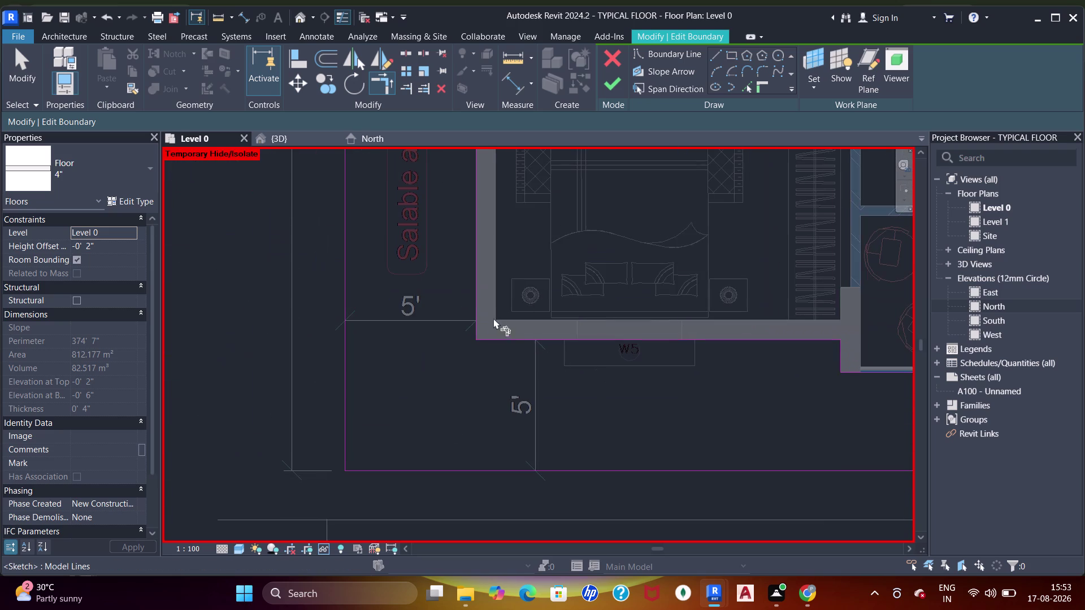
scroll(down, 3)
middle_drag(516, 216, 485, 321)
Attempt to finish the floor boundary and dismiss the resulting overlapping-lines error.
click(613, 87)
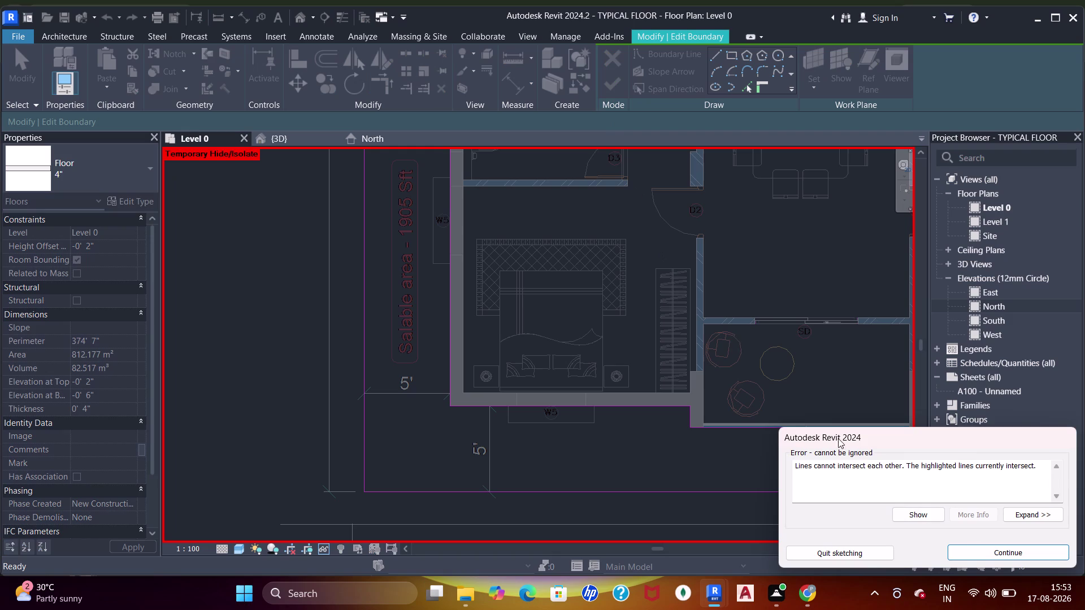
click(931, 517)
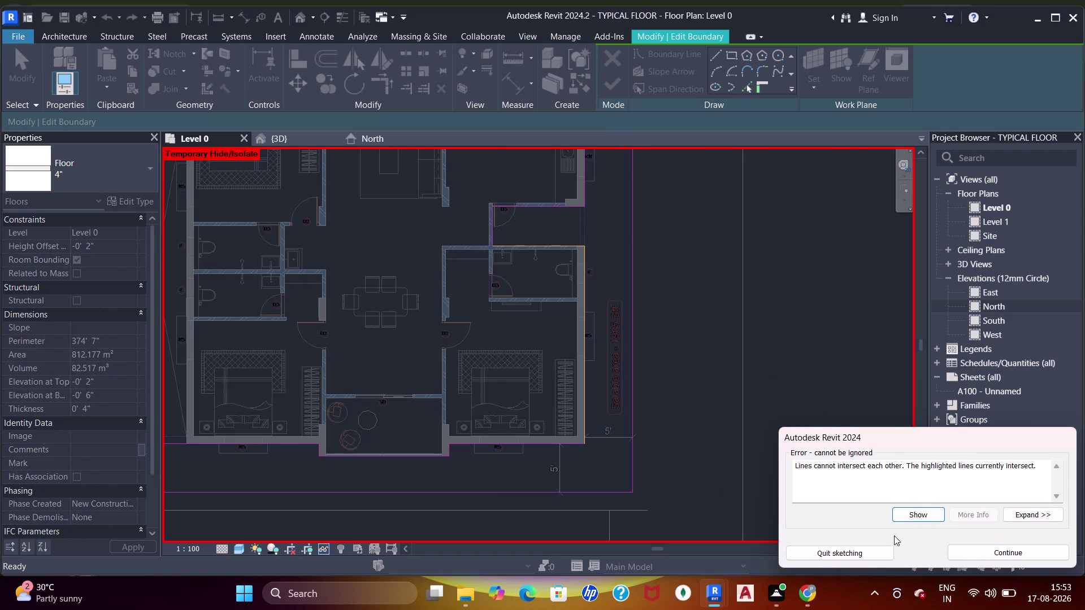
drag(983, 558, 977, 552)
scroll(up, 3)
key(Escape)
key(Escape)
key(Escape)
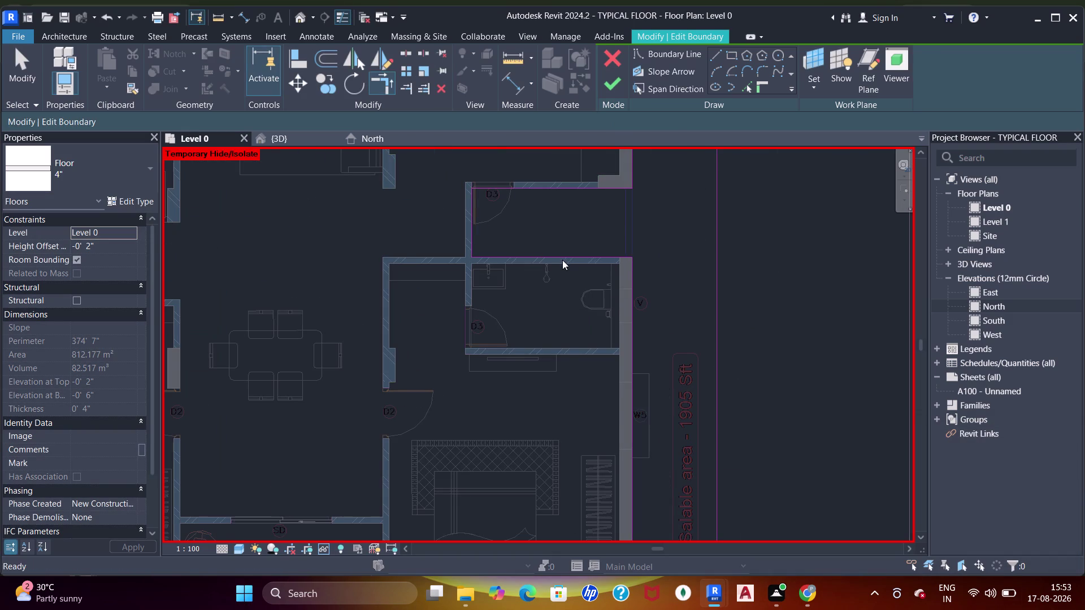
Delete a boundary line and trim two boundary lines to a corner at the bathroom.
click(561, 260)
key(Delete)
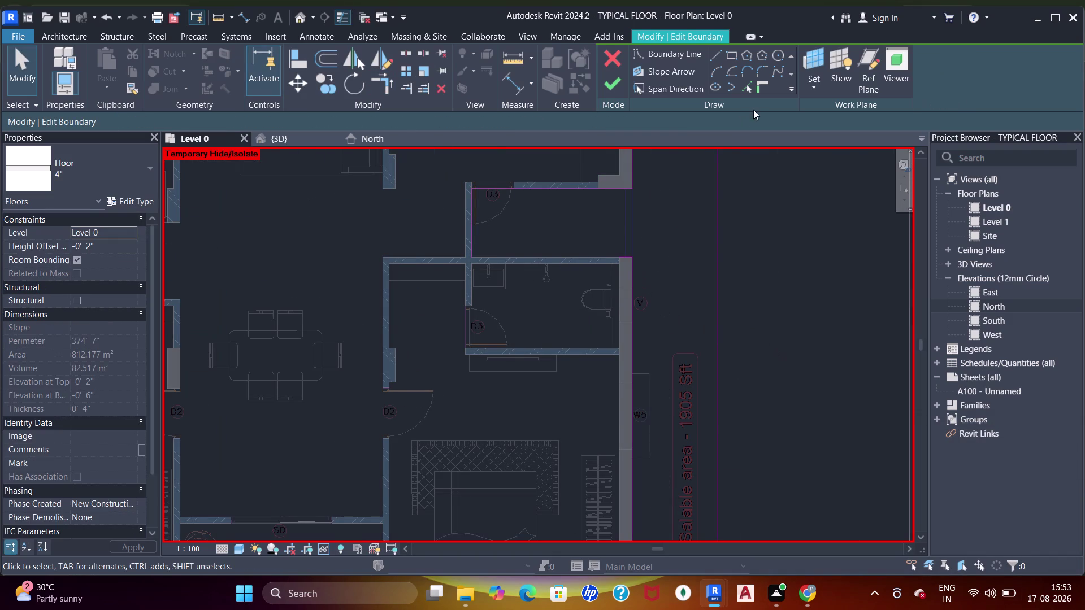
key(t)
key(r)
click(470, 237)
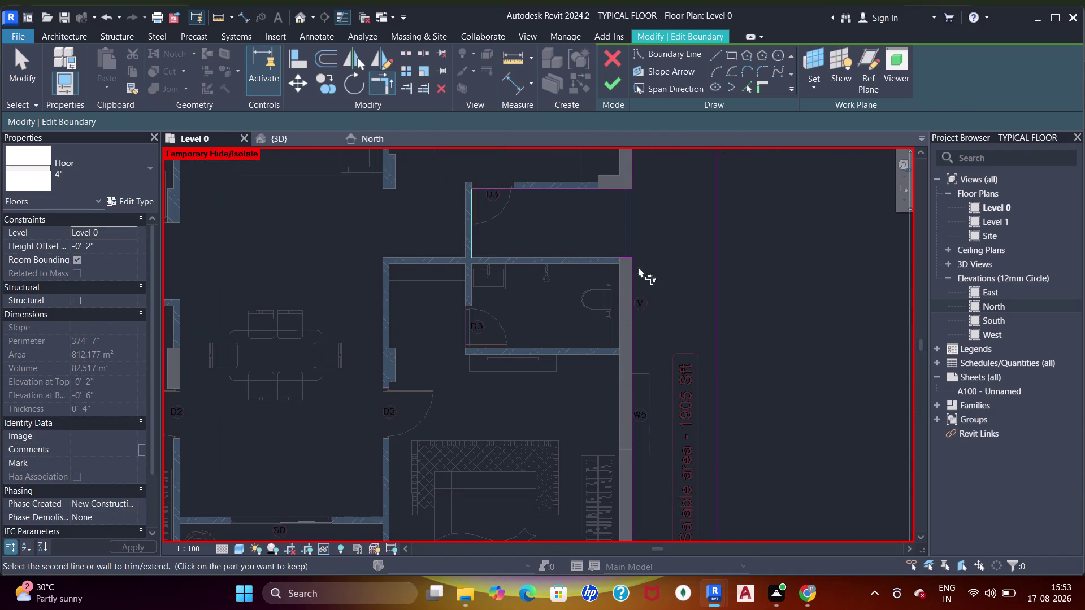
click(623, 254)
Retry finishing the boundary, pan toward the west wall, and dismiss the overlap error.
click(599, 80)
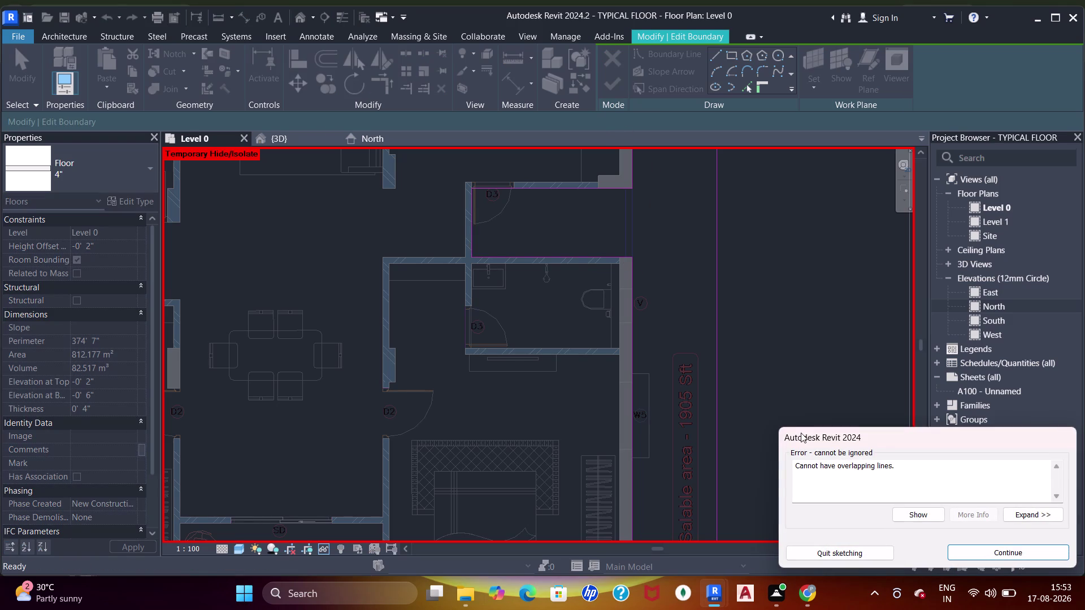
click(929, 517)
scroll(down, 3)
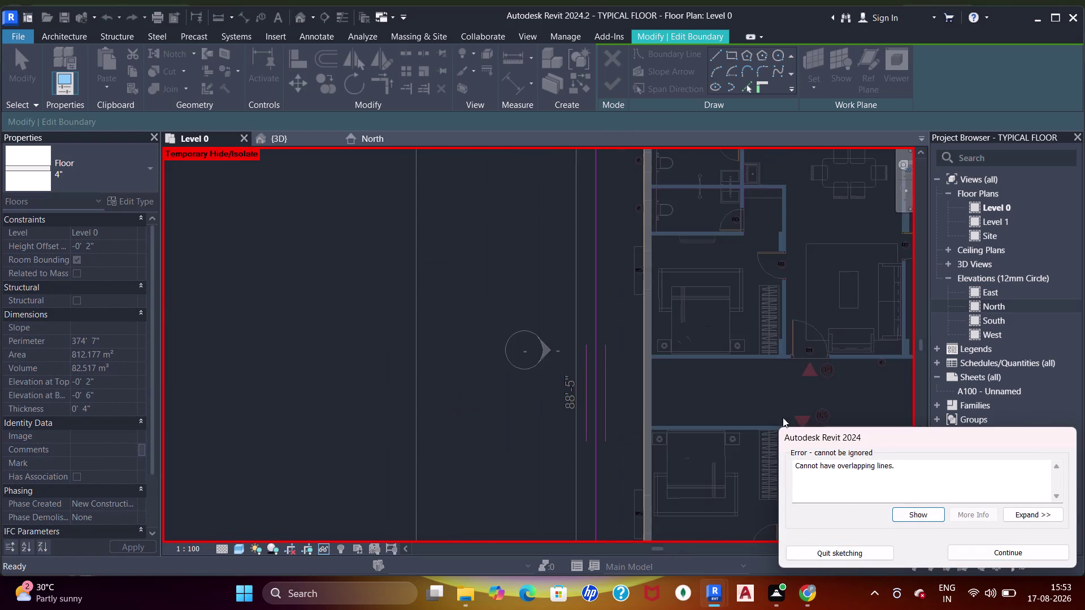
scroll(down, 3)
middle_drag(726, 431, 627, 313)
key(Escape)
key(Escape)
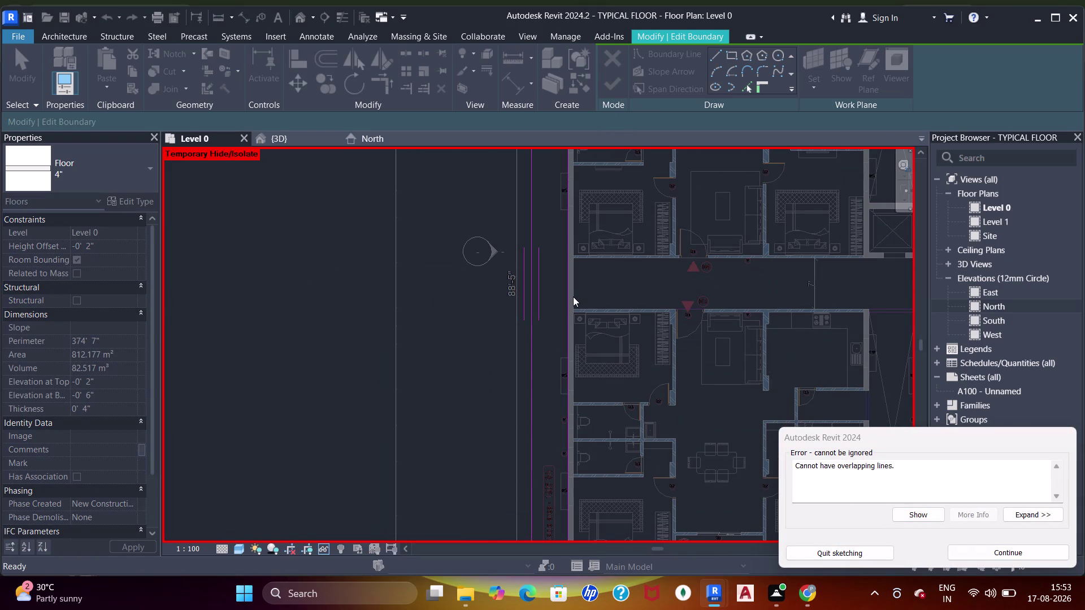
drag(572, 293, 580, 293)
click(1031, 553)
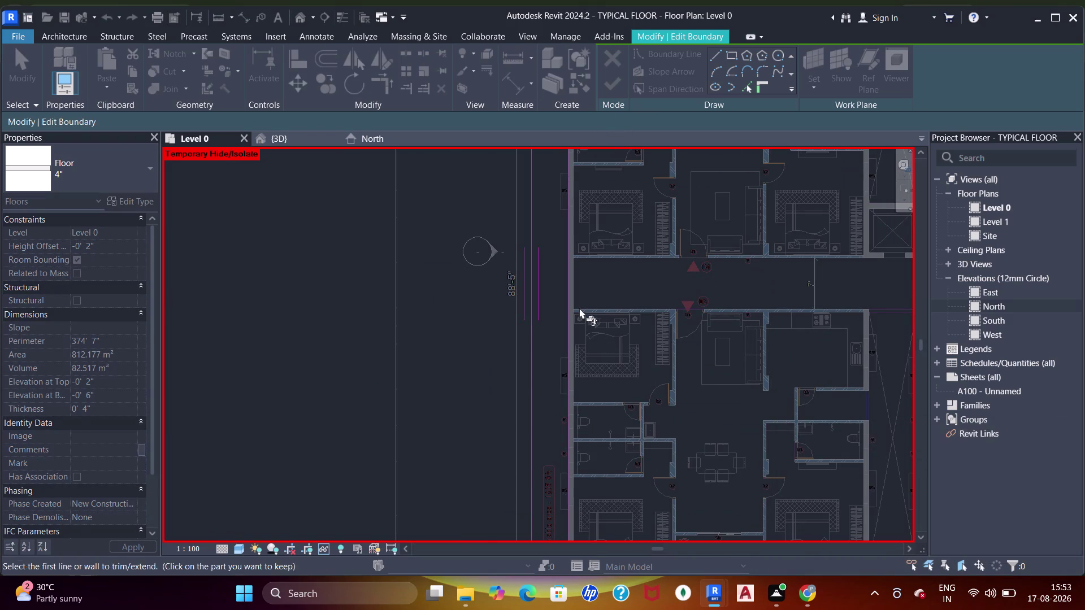
Select the 74' boundary line near the west wall for removal.
key(Escape)
key(Escape)
click(566, 305)
key(Delete)
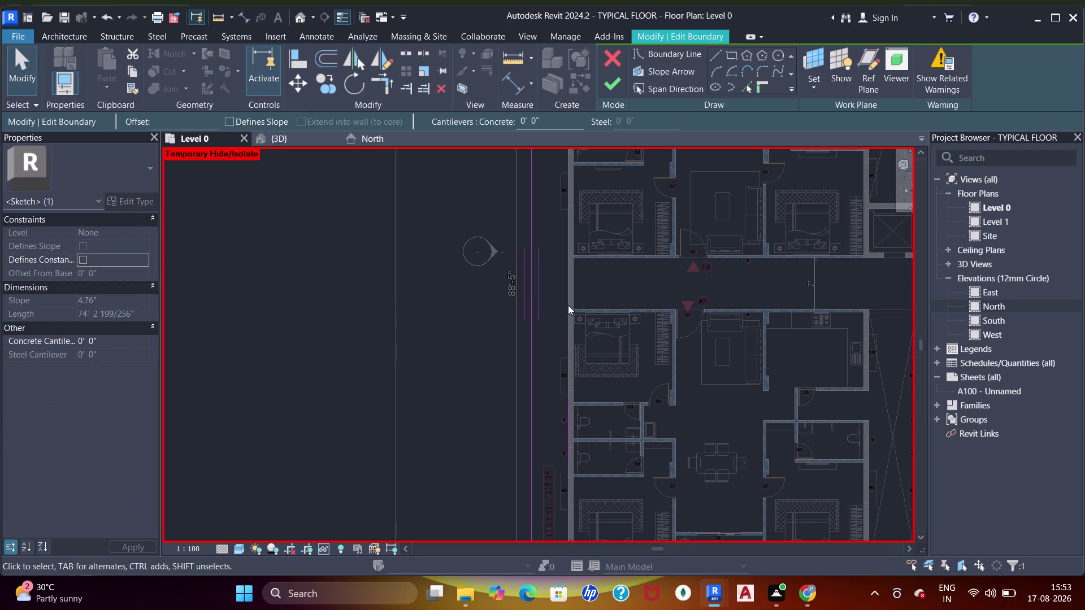
Trim the boundary lines to a corner along the west wall.
middle_drag(599, 262, 603, 443)
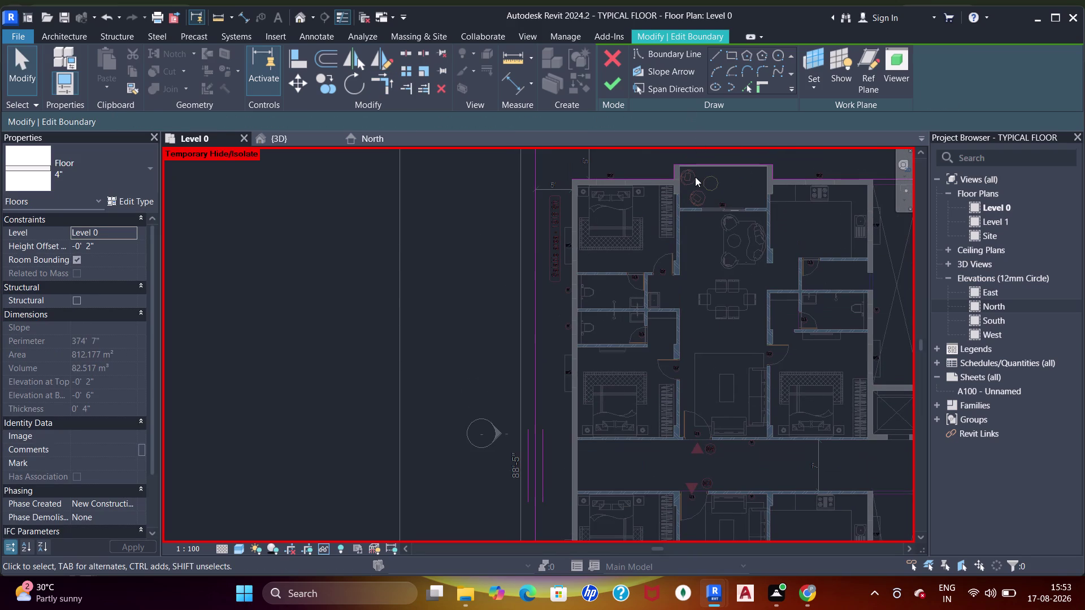
middle_drag(679, 350, 681, 204)
middle_drag(592, 394, 591, 312)
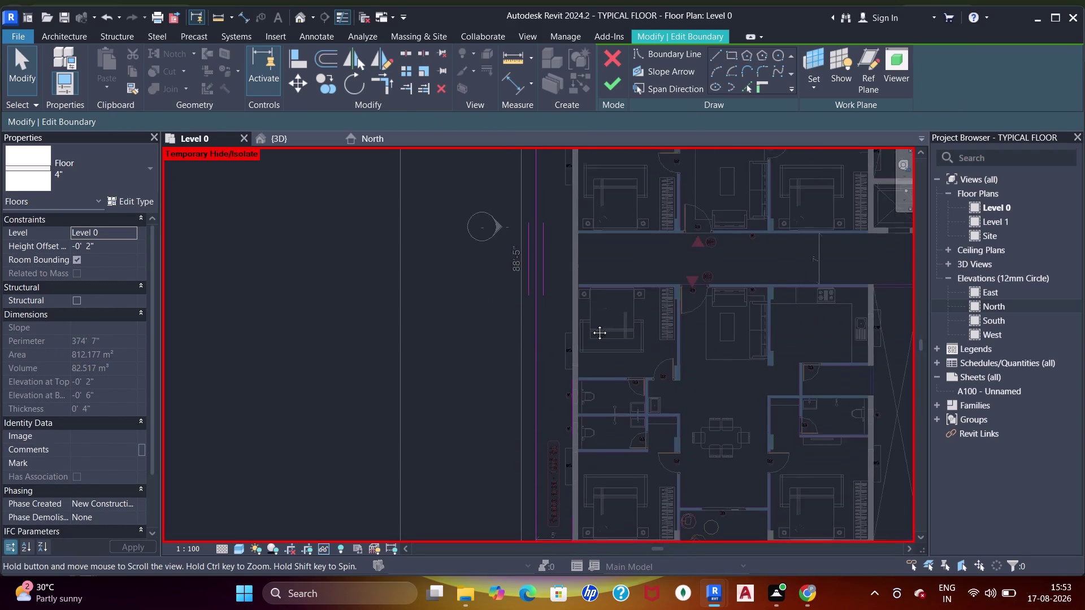
scroll(up, 3)
text(tr)
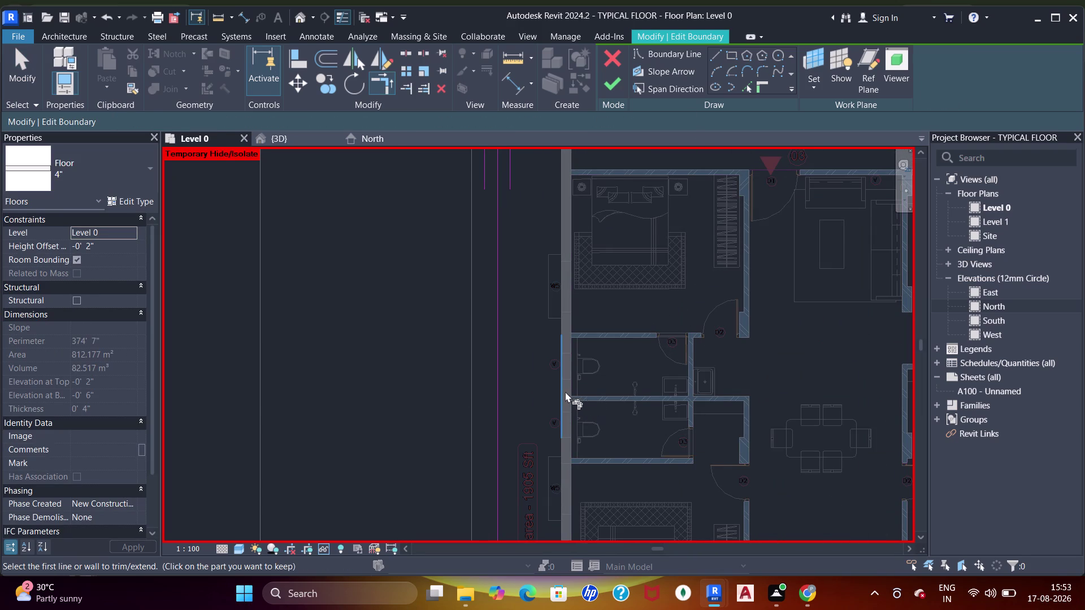
click(566, 392)
middle_drag(581, 436, 592, 292)
click(569, 443)
Trim the boundary lines to meet at the building's top corner.
scroll(down, 3)
middle_drag(625, 250, 609, 304)
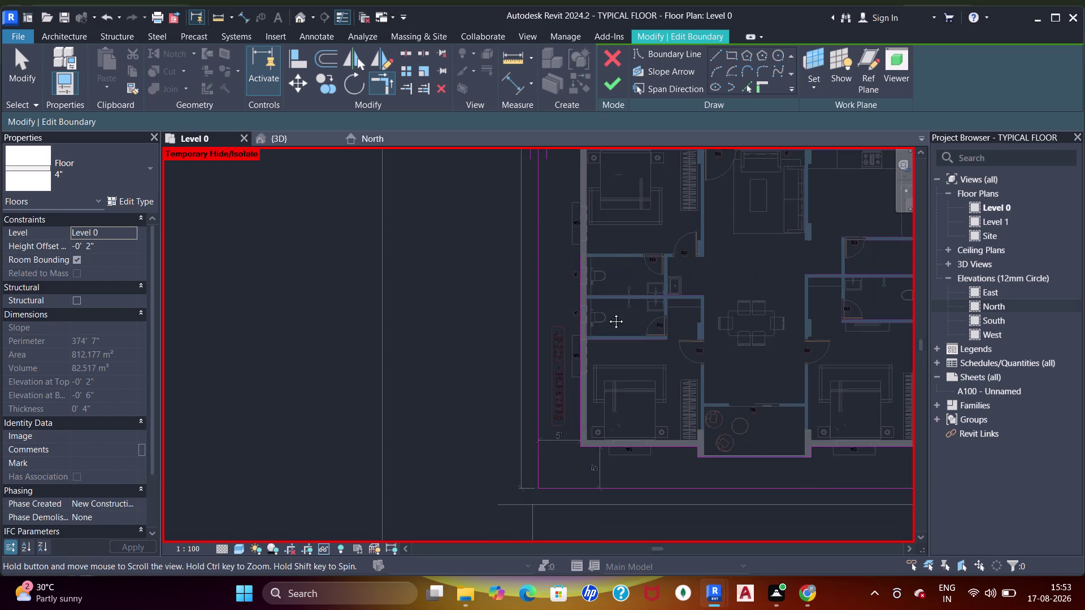
middle_drag(609, 304, 579, 482)
middle_drag(569, 239, 568, 375)
middle_drag(552, 243, 555, 302)
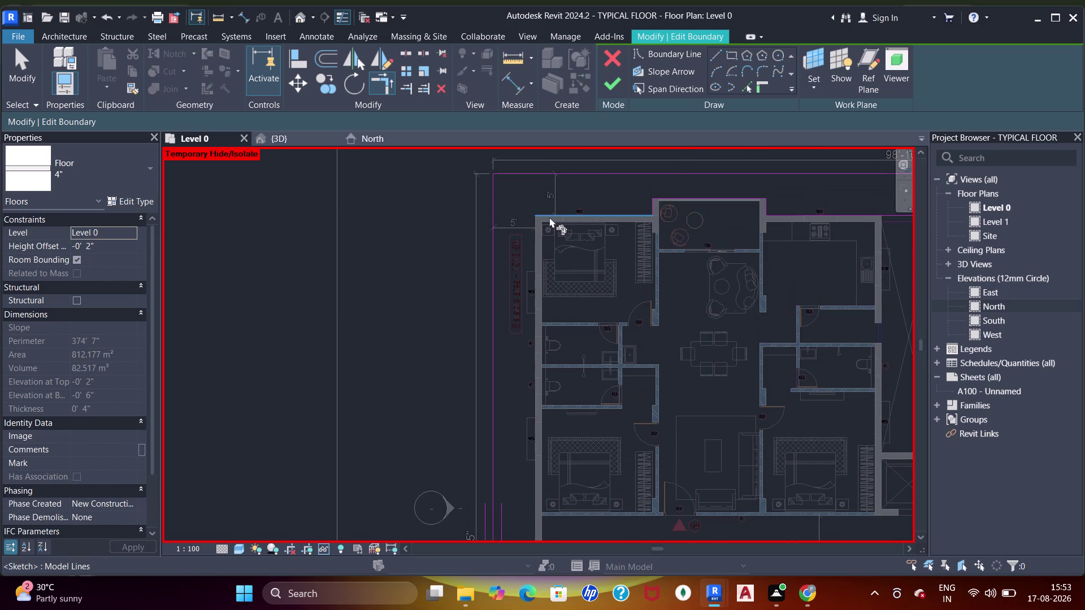
click(549, 214)
middle_drag(572, 445, 593, 220)
click(559, 478)
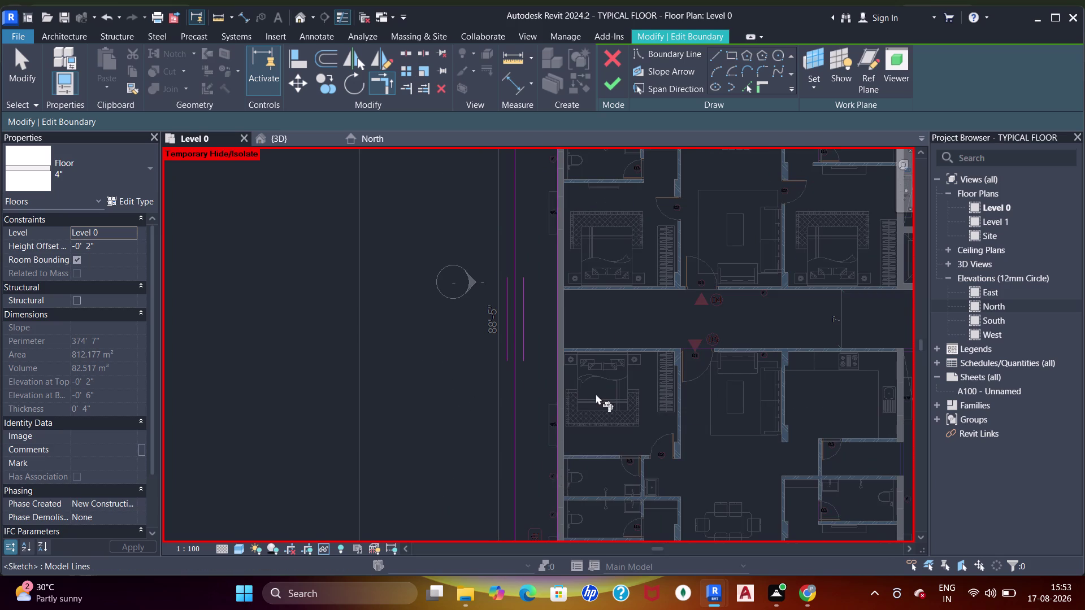
Finish the boundary edit, shrinking the floor to about 164 m², and switch to 3D.
scroll(down, 3)
middle_drag(638, 316, 564, 382)
middle_drag(639, 200, 594, 259)
click(611, 75)
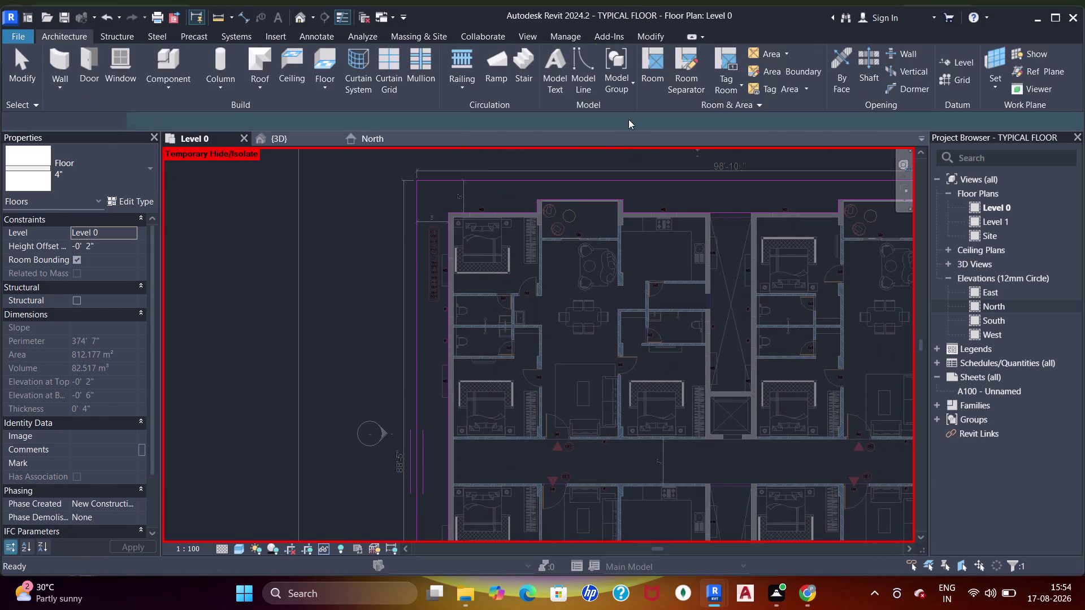
click(306, 138)
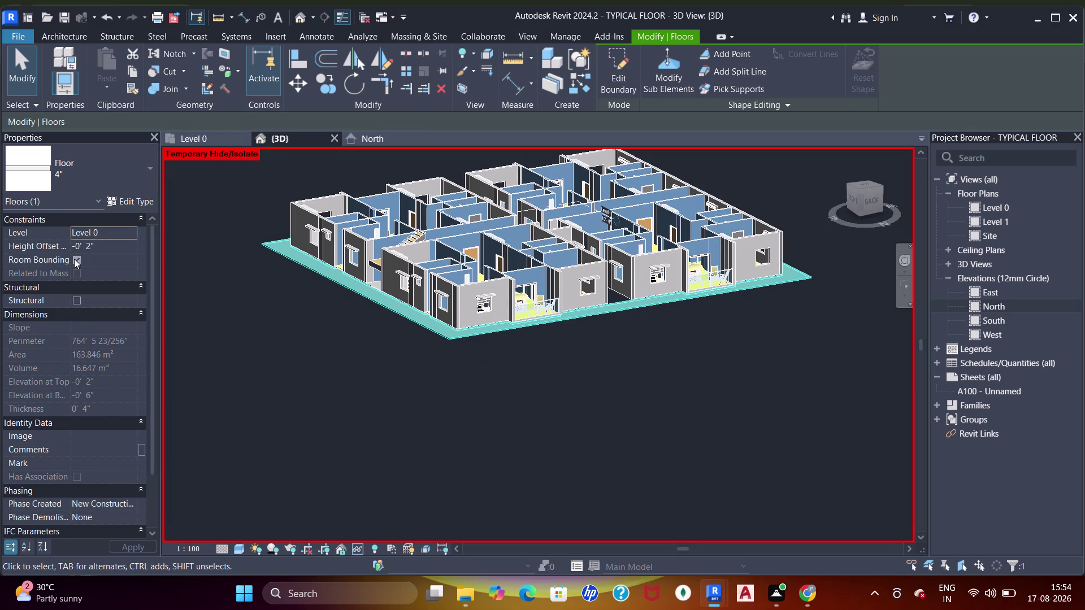
Try a 0" Height Offset on the floor, then cancel the floors-overlap warning.
click(109, 244)
key(0)
key(Return)
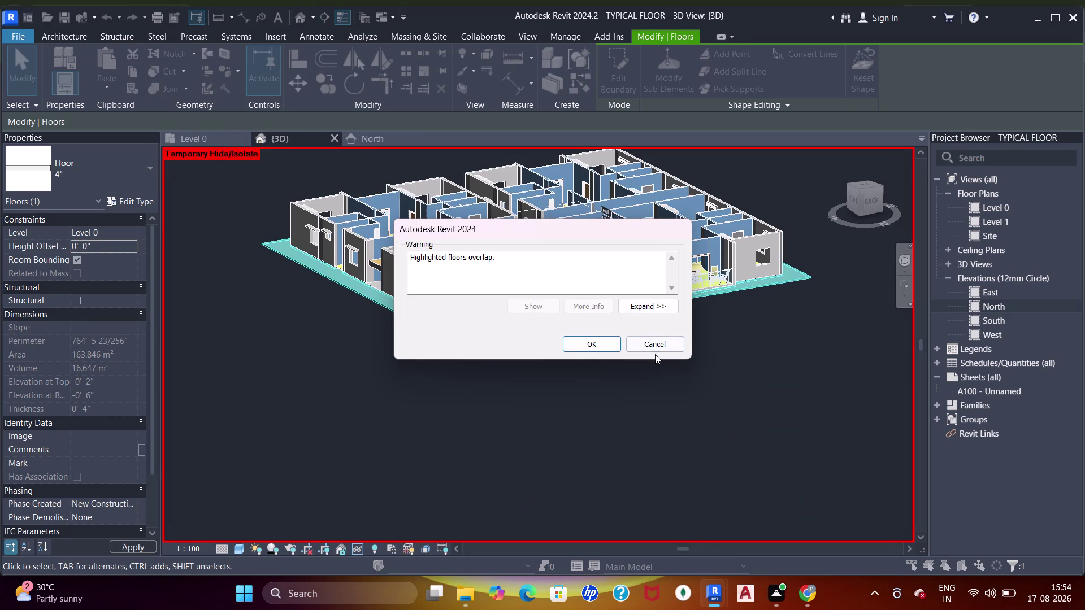
click(650, 340)
Orbit and zoom to inspect the slab edges, then reopen the floor's boundary sketch.
middle_drag(541, 325, 648, 525)
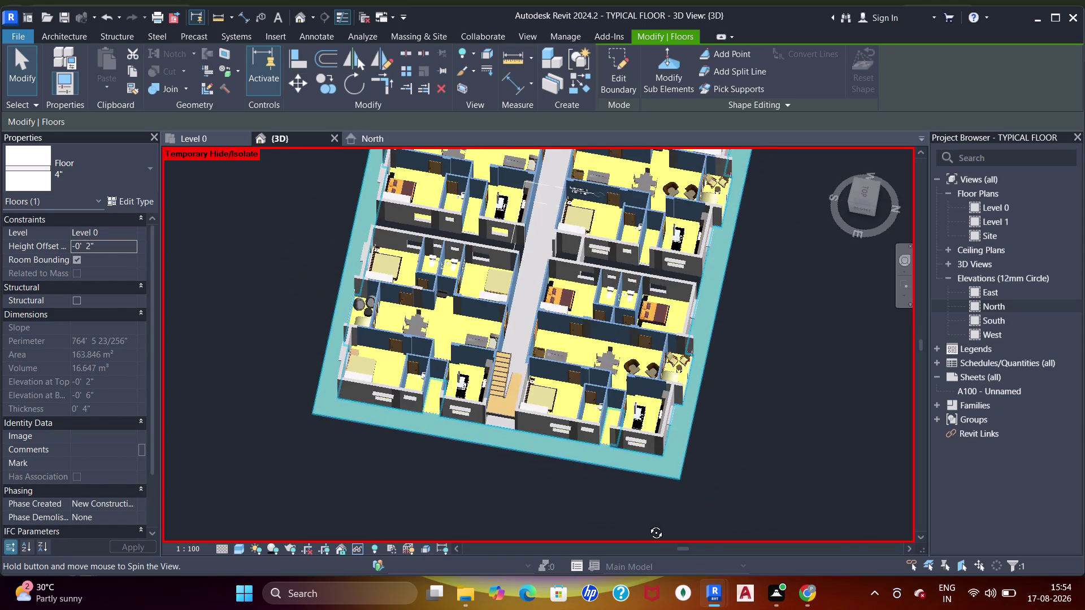
middle_drag(647, 525, 615, 124)
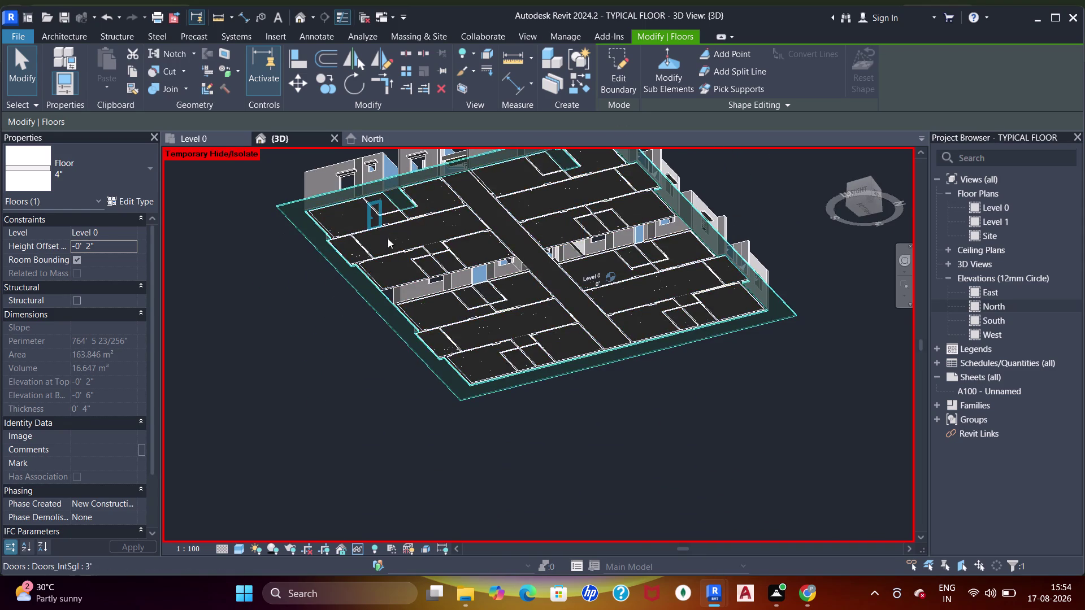
middle_drag(391, 239, 389, 299)
scroll(up, 3)
middle_drag(422, 291, 423, 233)
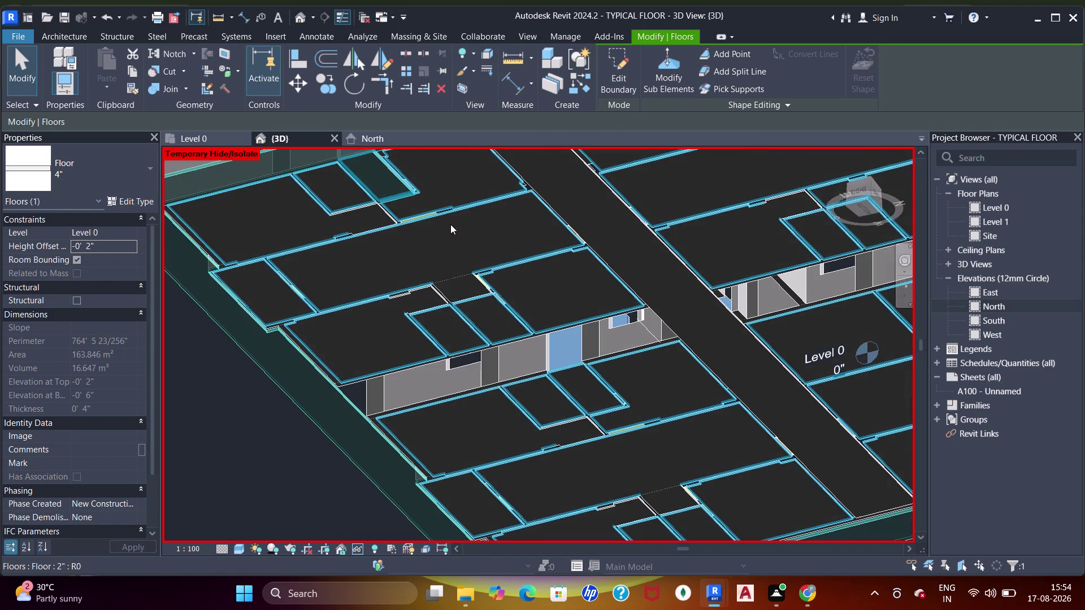
middle_drag(238, 476, 283, 520)
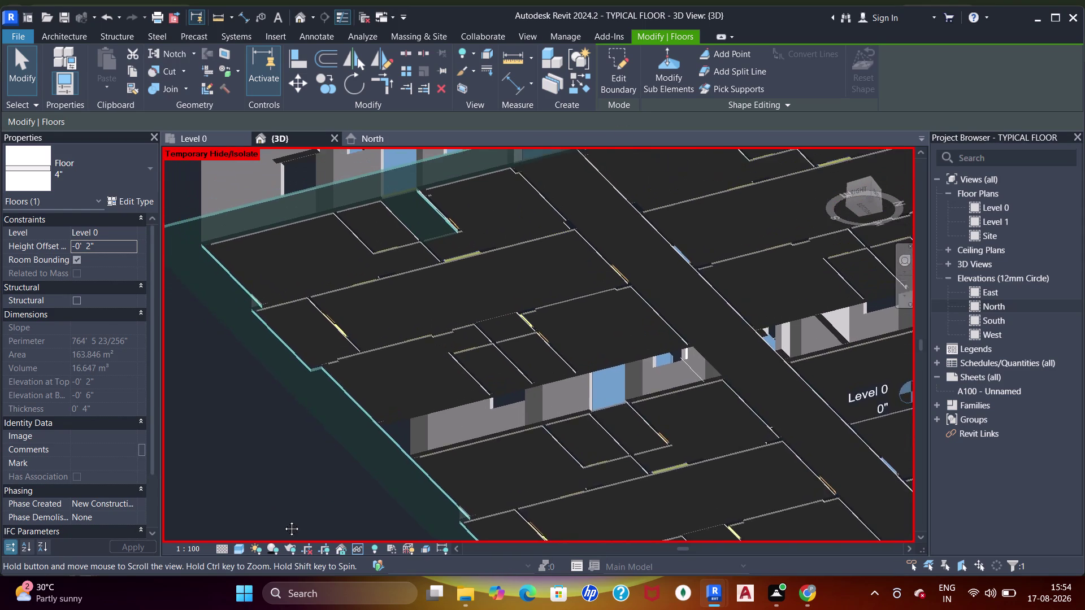
middle_drag(283, 520, 295, 537)
middle_drag(285, 538, 276, 531)
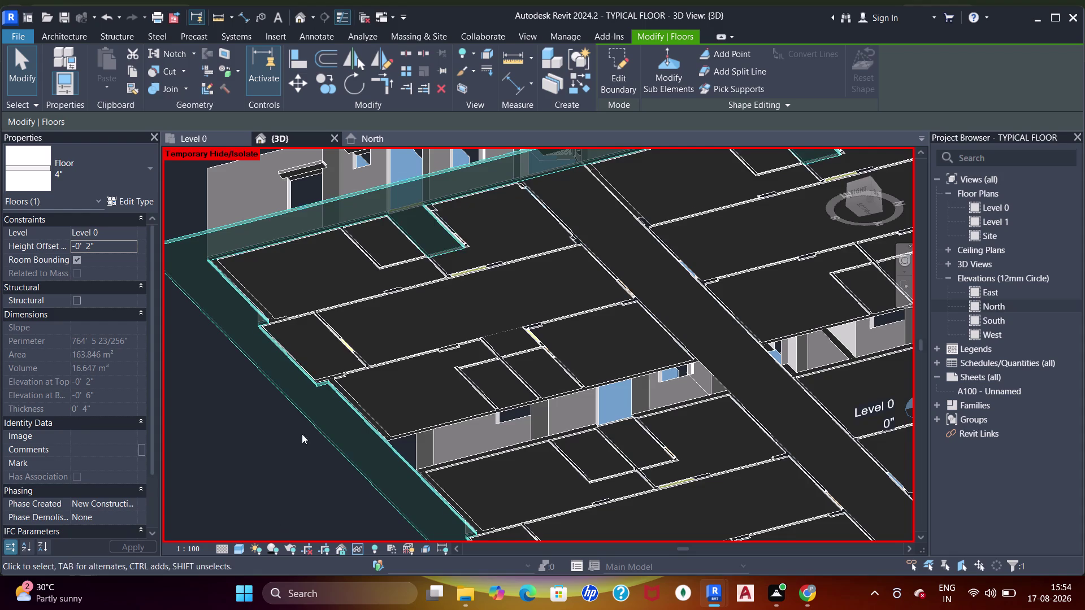
double_click(427, 190)
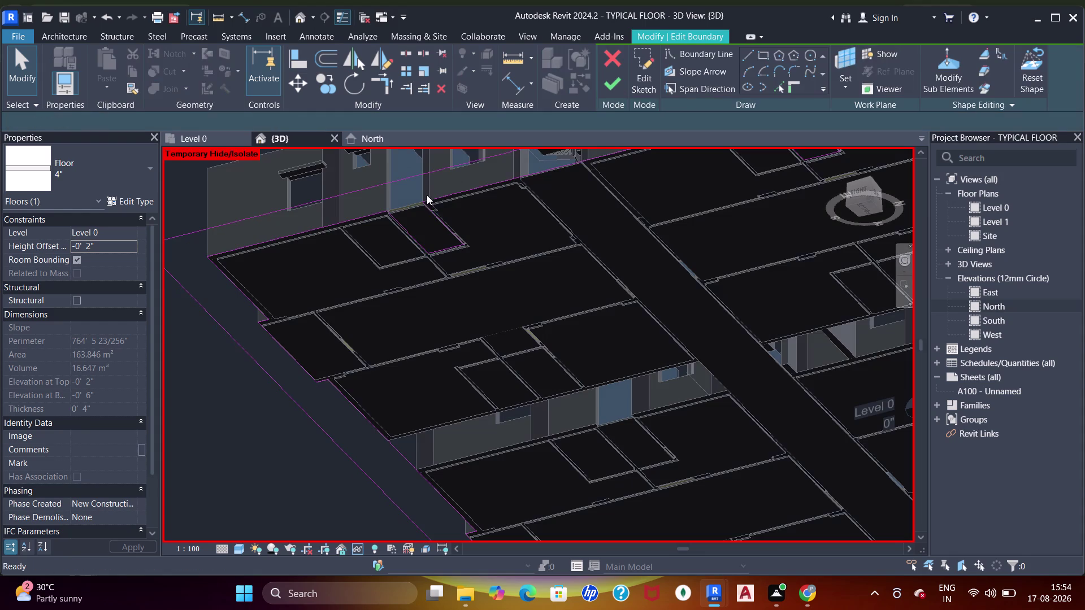
Delete the notch sketch lines, trim to close the boundary, and finish the edit.
drag(458, 207, 394, 278)
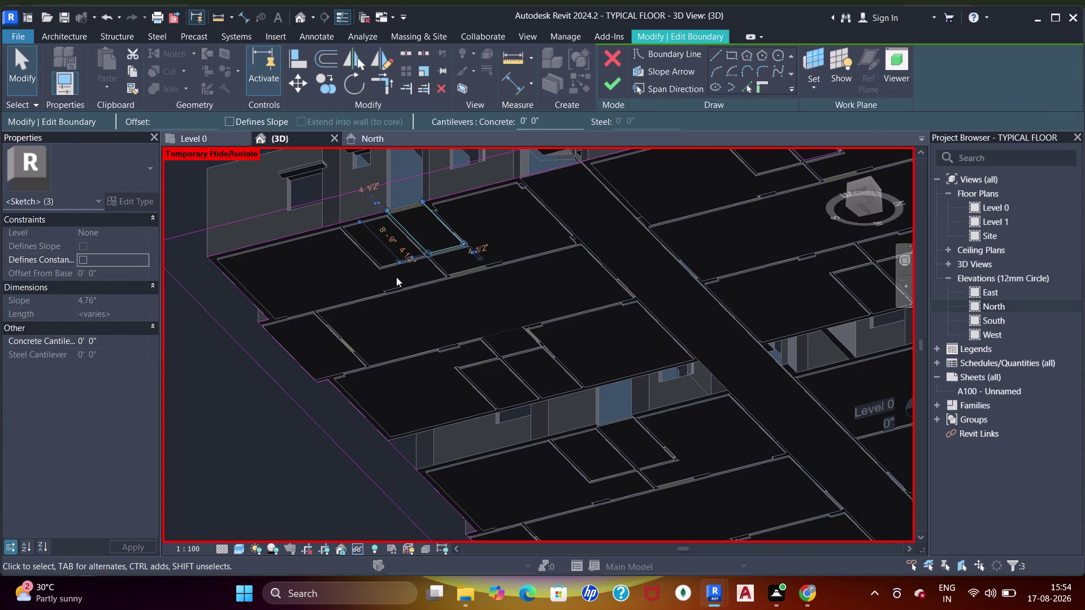
key(Delete)
drag(474, 222, 410, 291)
key(Delete)
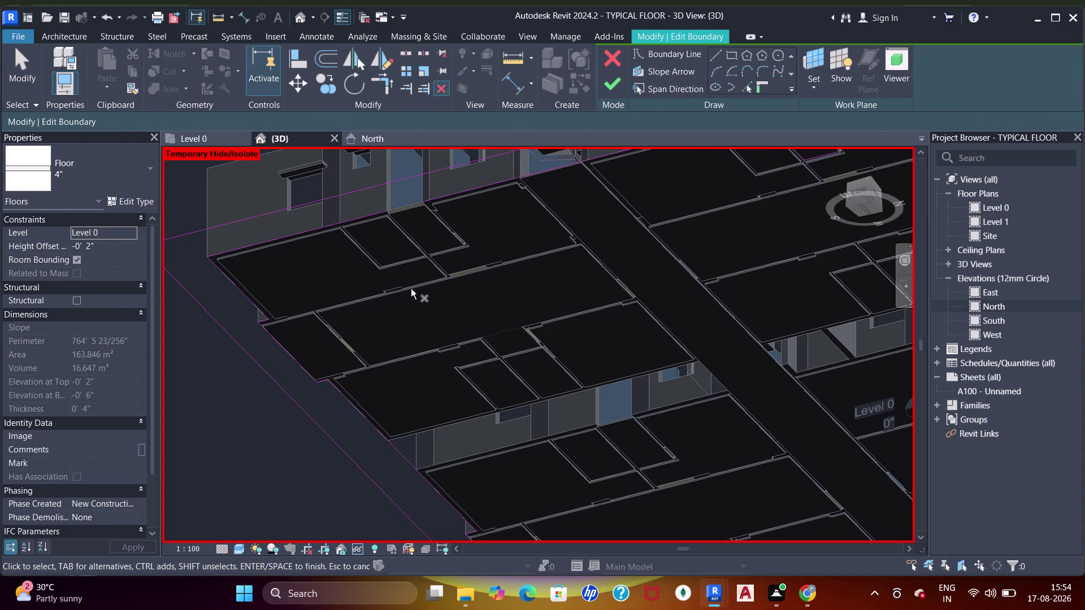
text(tr)
drag(362, 218, 378, 212)
click(436, 196)
scroll(down, 3)
middle_drag(490, 238, 451, 228)
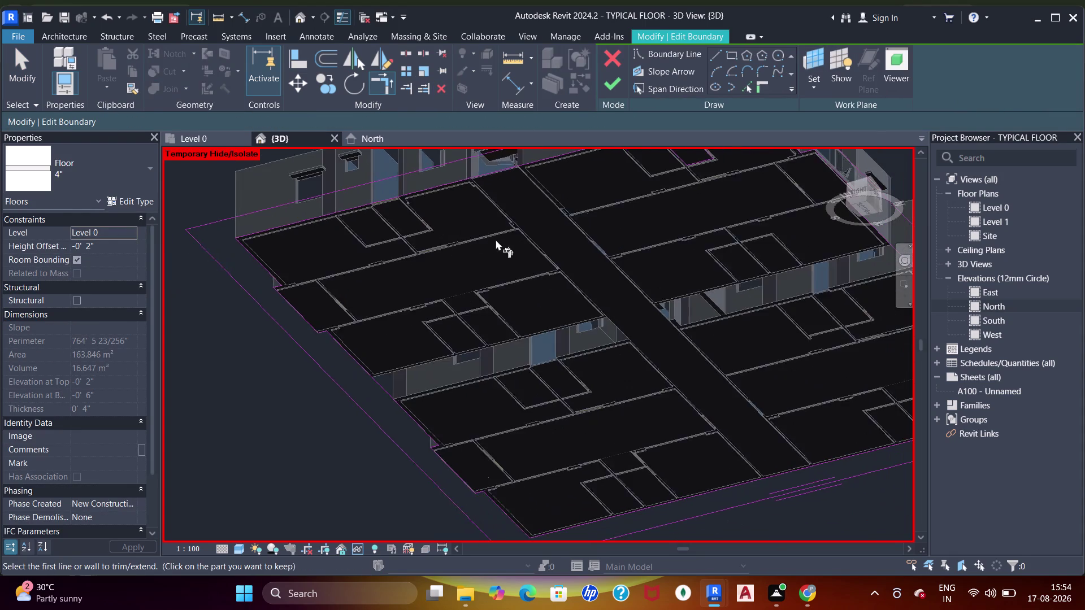
scroll(down, 3)
click(611, 83)
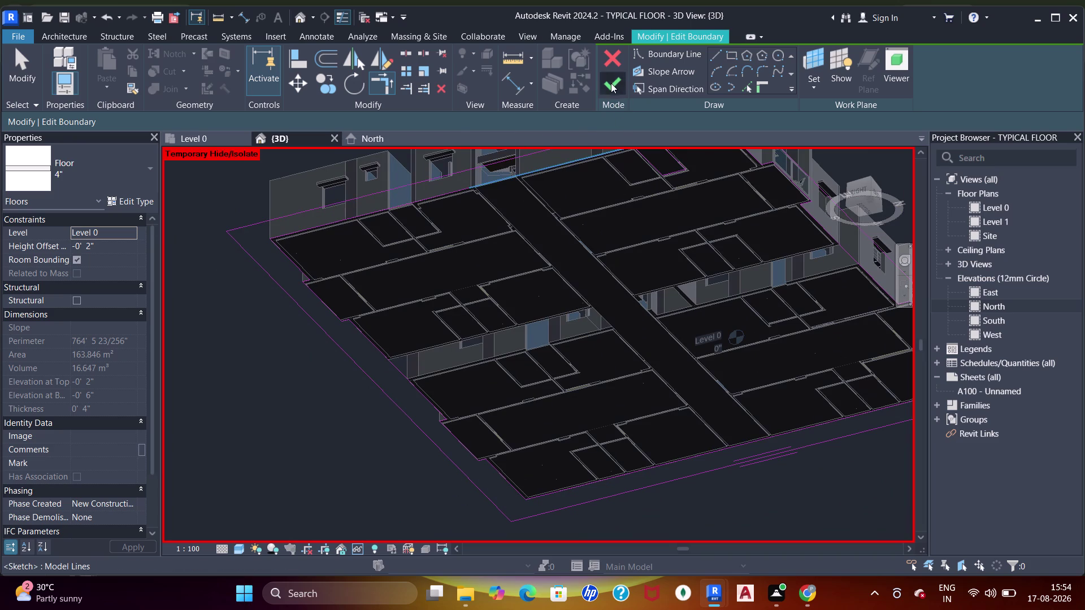
Try a 0" Height Offset, cancel the overlap warning, and reopen the boundary sketch.
click(112, 243)
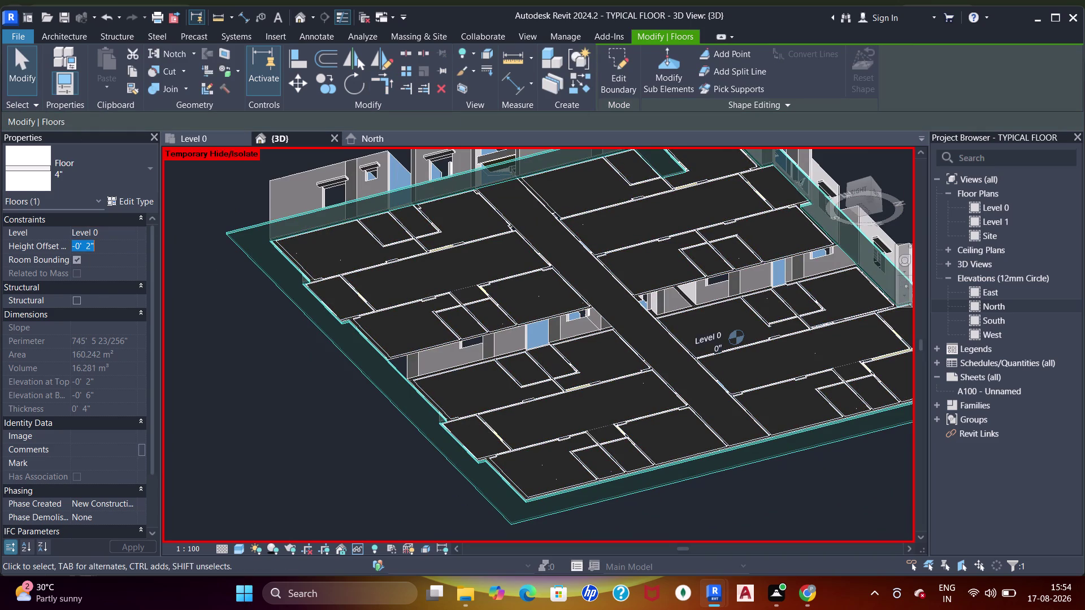
key(0)
key(Return)
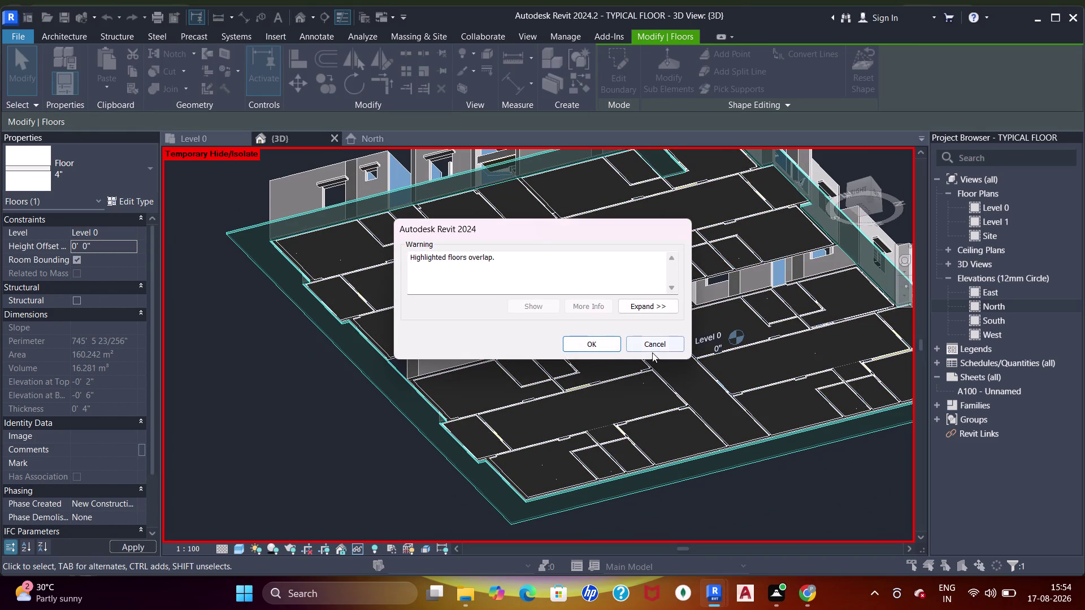
click(653, 340)
double_click(450, 194)
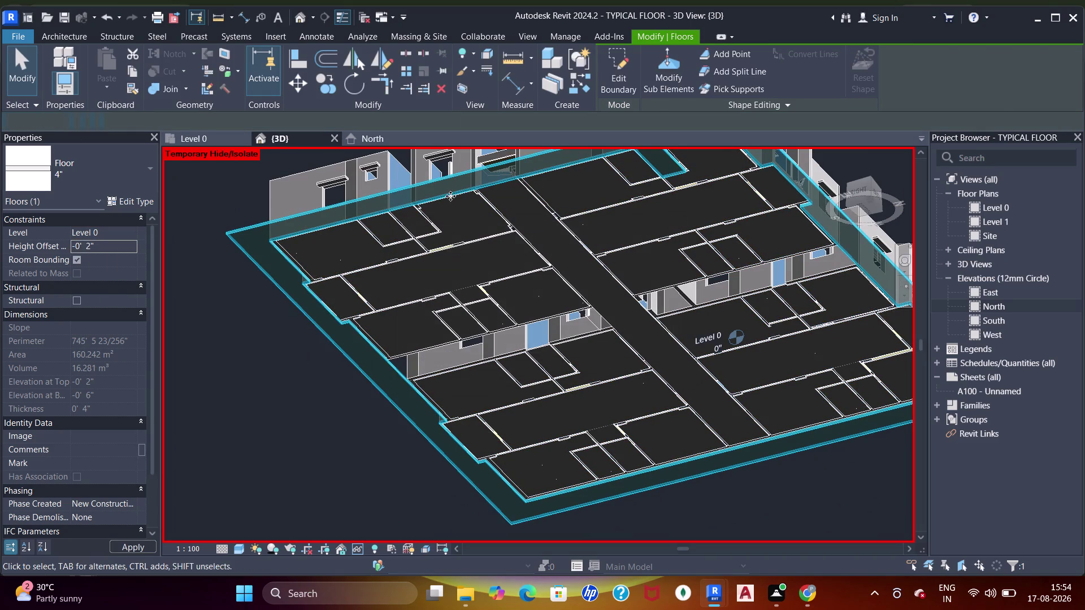
Orbit to look down on the slab and delete the remaining notch lines.
middle_drag(506, 295, 502, 295)
middle_drag(514, 351, 453, 322)
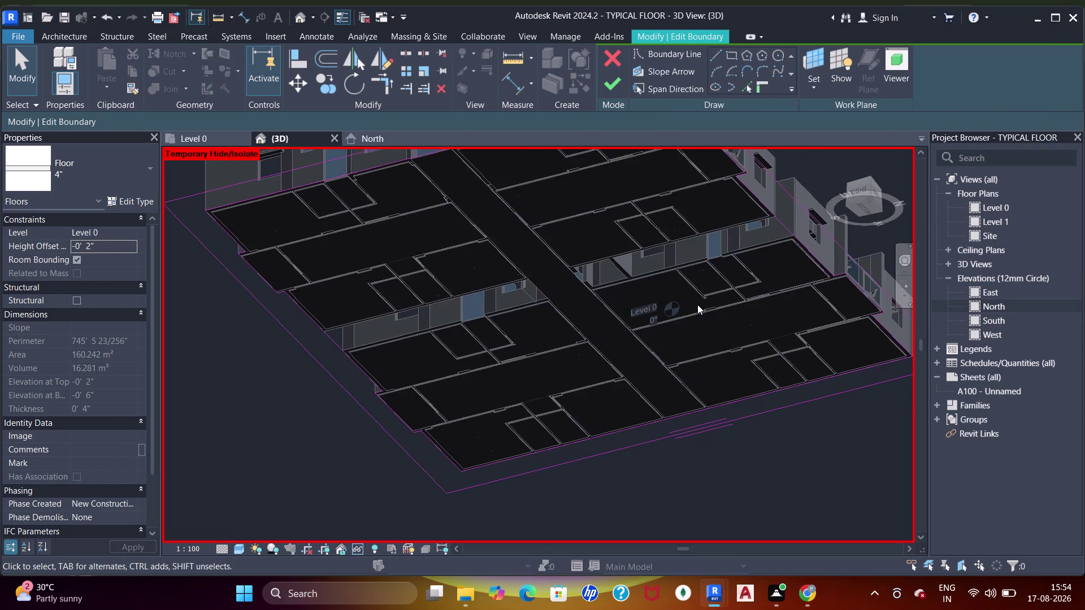
middle_drag(697, 304, 606, 324)
middle_drag(600, 343, 636, 226)
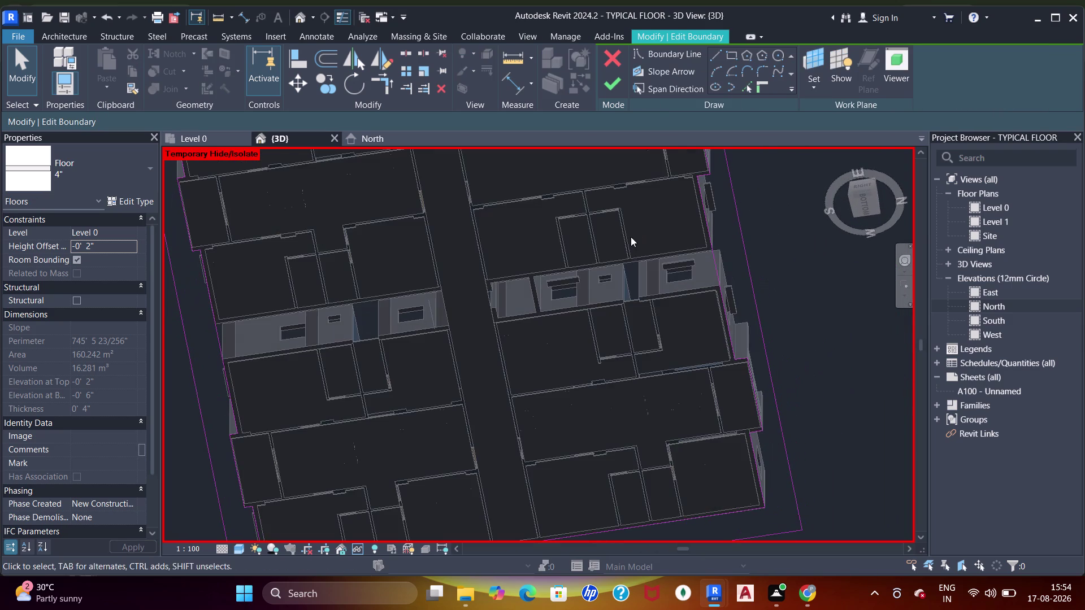
scroll(up, 3)
middle_drag(586, 257, 646, 402)
scroll(down, 3)
middle_drag(601, 252, 616, 279)
scroll(up, 3)
middle_drag(634, 275, 628, 289)
drag(688, 219, 582, 308)
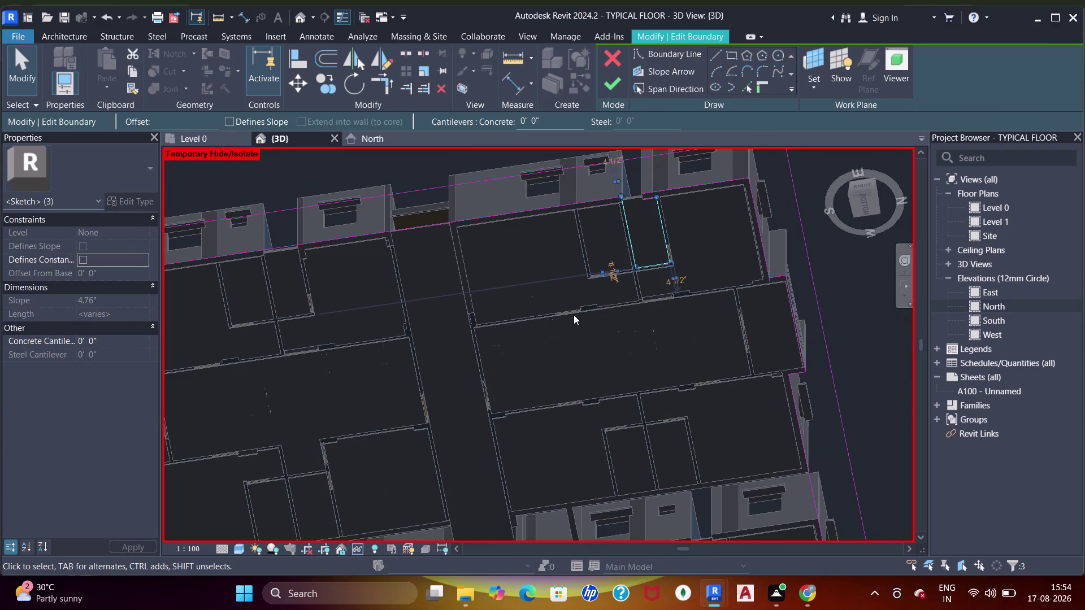
key(Delete)
Zoom in on the notch at the wall and delete two more boundary lines.
scroll(up, 3)
middle_drag(655, 207, 615, 319)
scroll(up, 3)
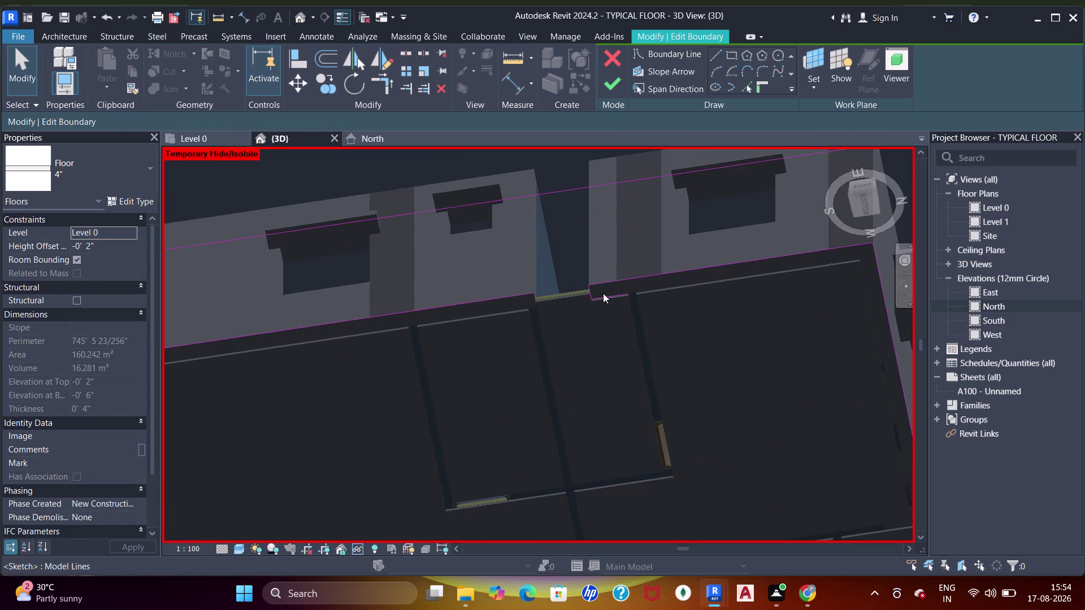
click(603, 293)
key(Delete)
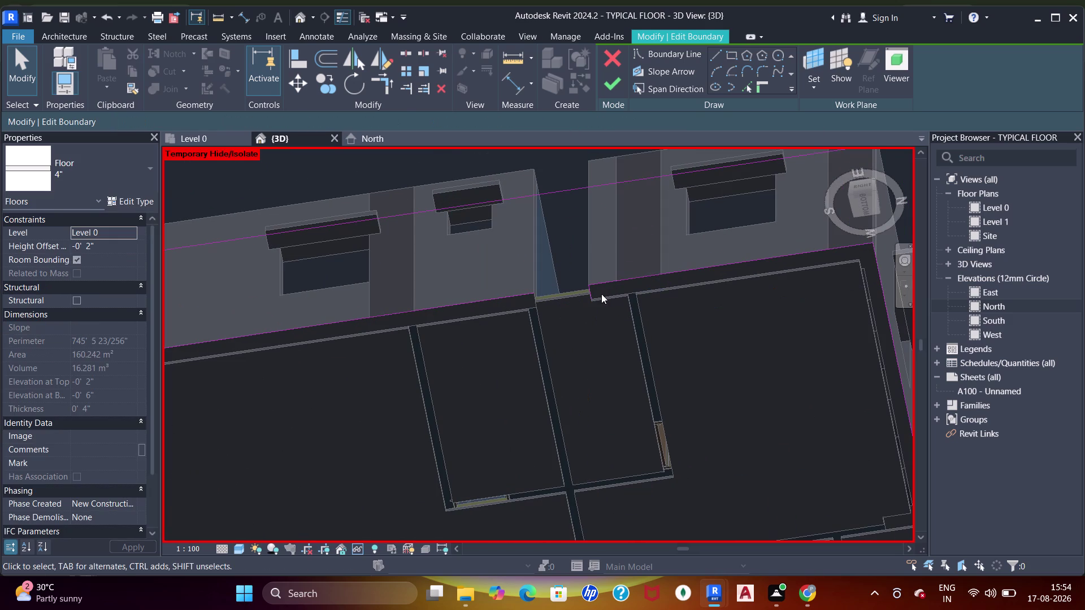
click(593, 295)
key(Delete)
Trim a boundary line to the wall face and finish the sketch at about 157 m².
text(tr)
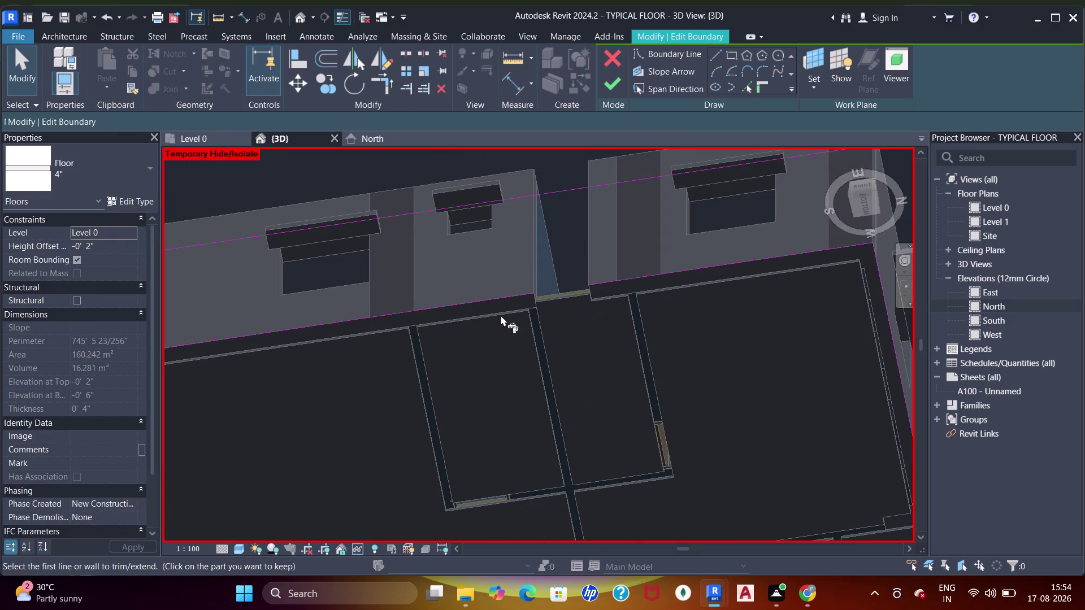
click(500, 299)
click(605, 288)
scroll(down, 3)
middle_drag(492, 282, 656, 229)
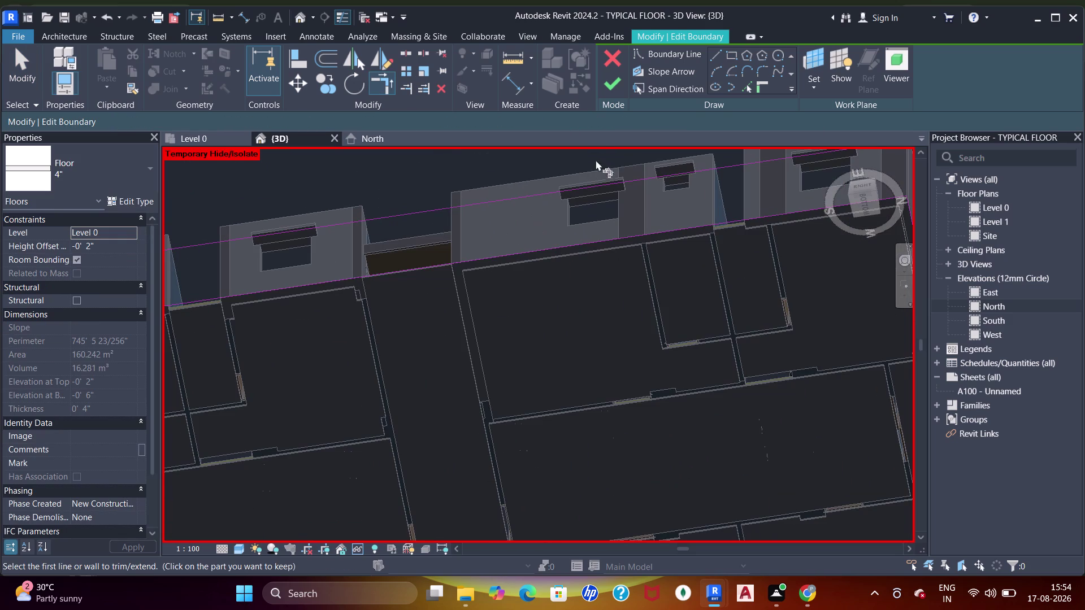
click(606, 95)
Set the floor's Height Offset to 0" in Properties.
click(106, 252)
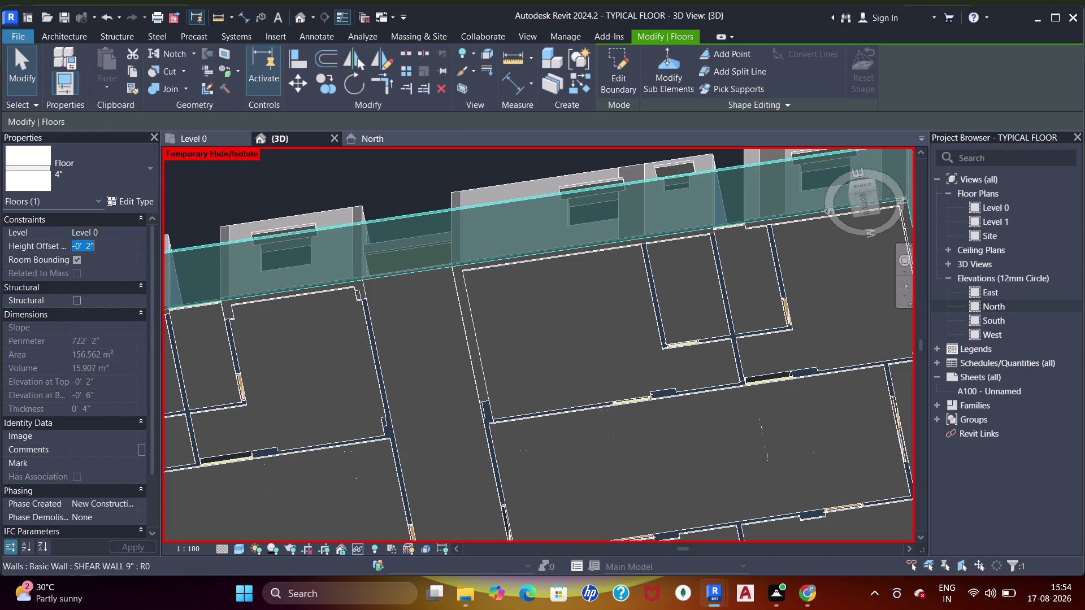
key(0)
key(Return)
scroll(down, 3)
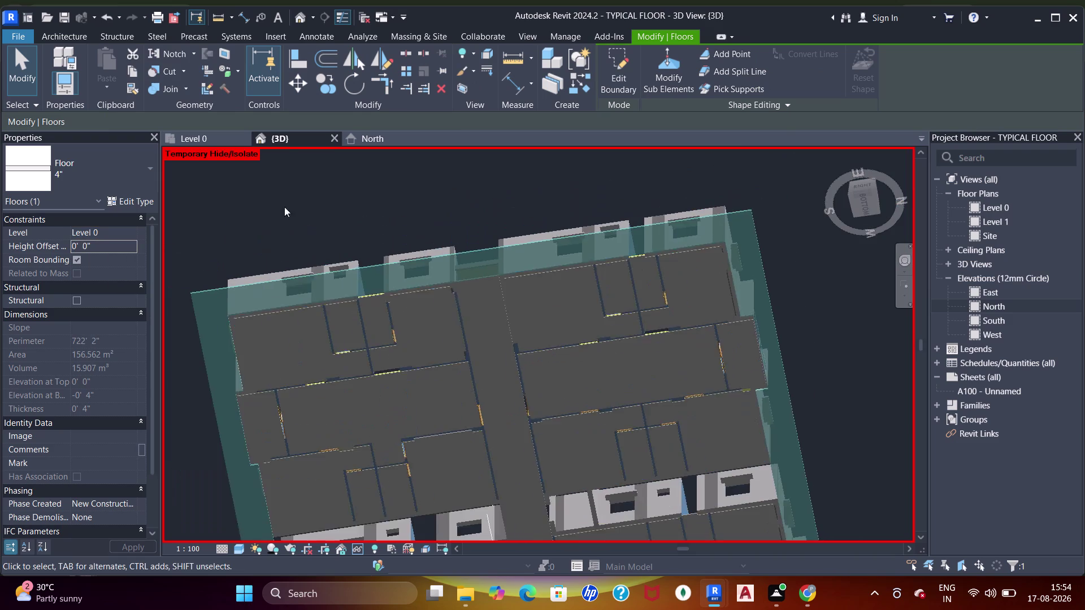
Orbit the 3D model to view the whole building from the side and above, clearing the floor selection.
scroll(down, 3)
middle_drag(438, 309, 458, 483)
middle_drag(426, 289, 489, 425)
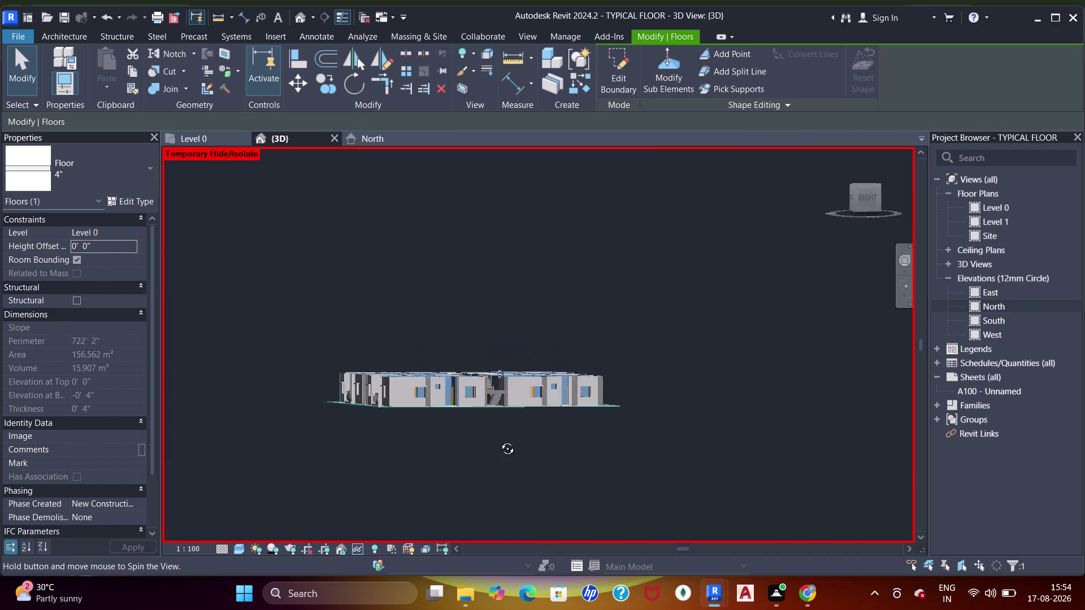
middle_drag(489, 425, 523, 471)
middle_drag(496, 370, 602, 454)
middle_drag(640, 449, 595, 456)
scroll(up, 3)
key(Escape)
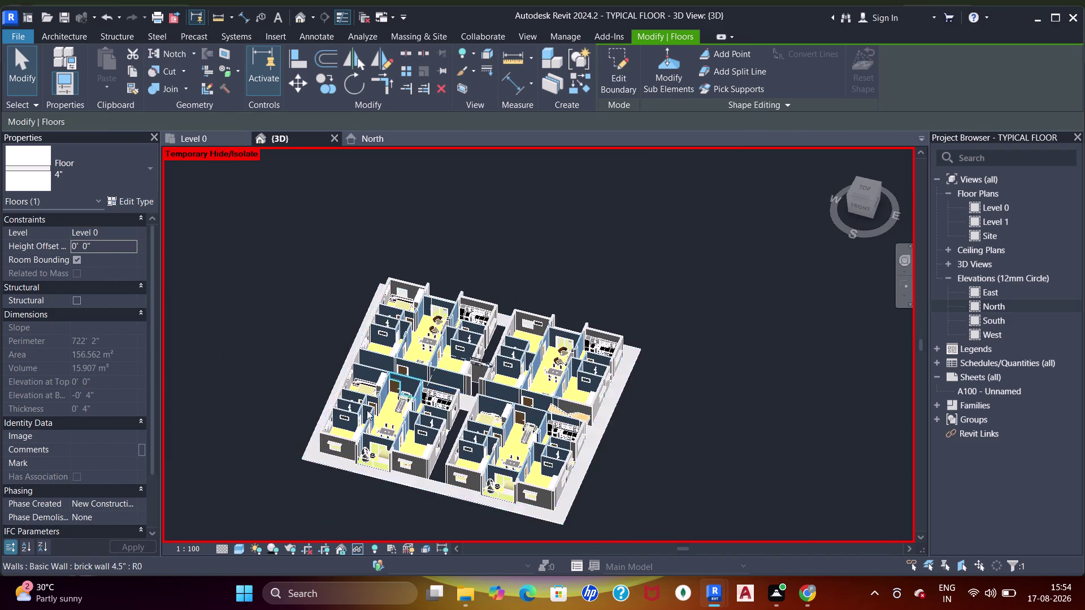
middle_drag(390, 421, 563, 443)
scroll(up, 3)
scroll(down, 3)
Orbit down into the furnished apartments, center them, and tilt to see walls at an angle.
middle_drag(562, 328, 507, 191)
middle_drag(477, 421, 497, 240)
middle_drag(503, 352, 504, 289)
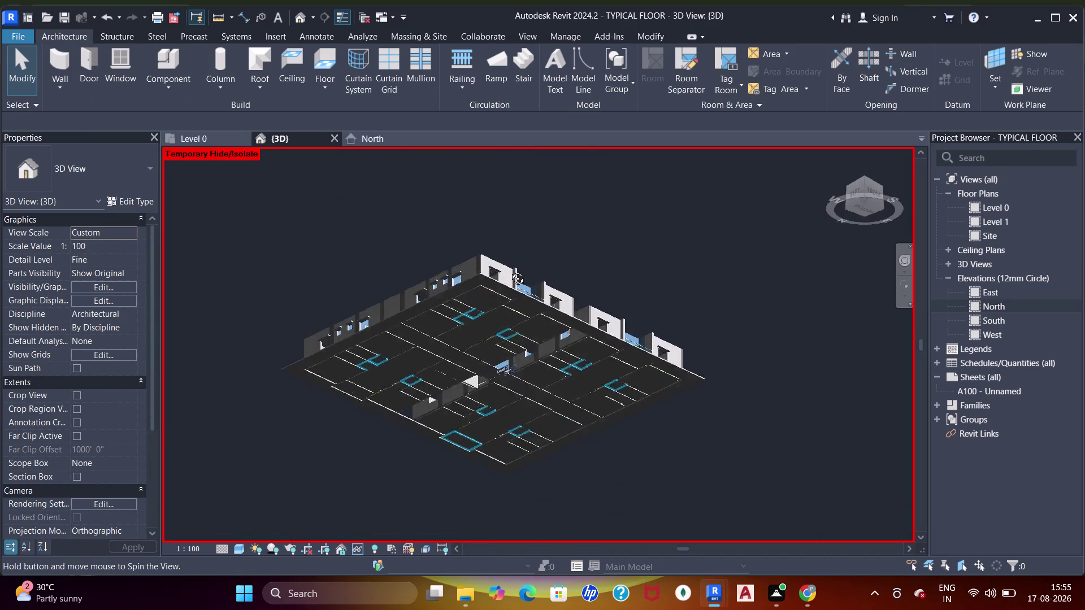
middle_drag(504, 289, 514, 258)
middle_drag(517, 225, 504, 511)
middle_drag(433, 349, 446, 462)
scroll(up, 3)
scroll(down, 3)
middle_drag(382, 334, 543, 359)
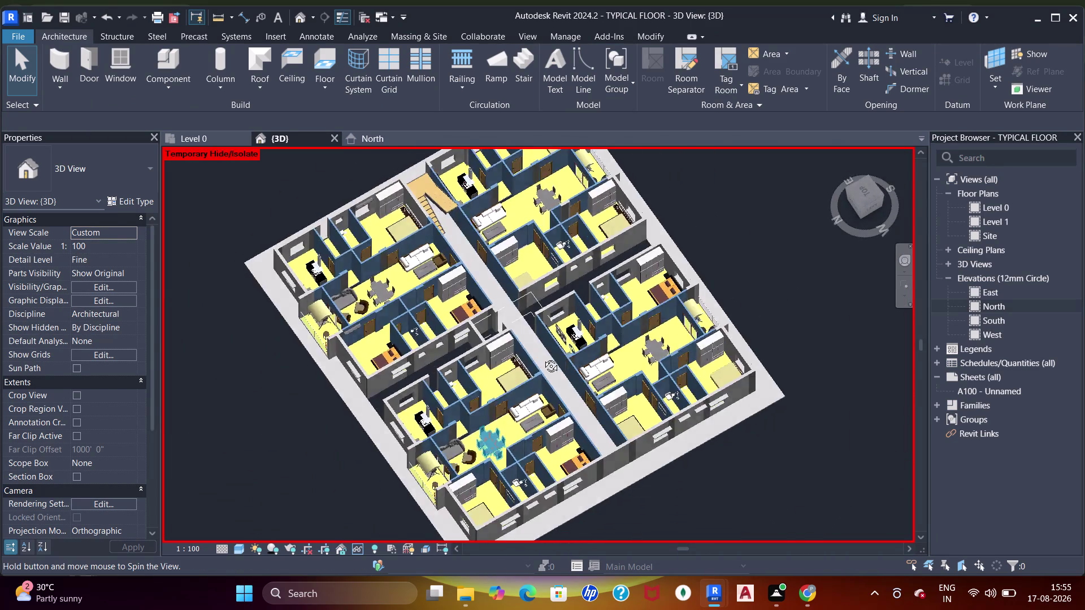
middle_drag(543, 360, 646, 213)
middle_drag(646, 213, 618, 256)
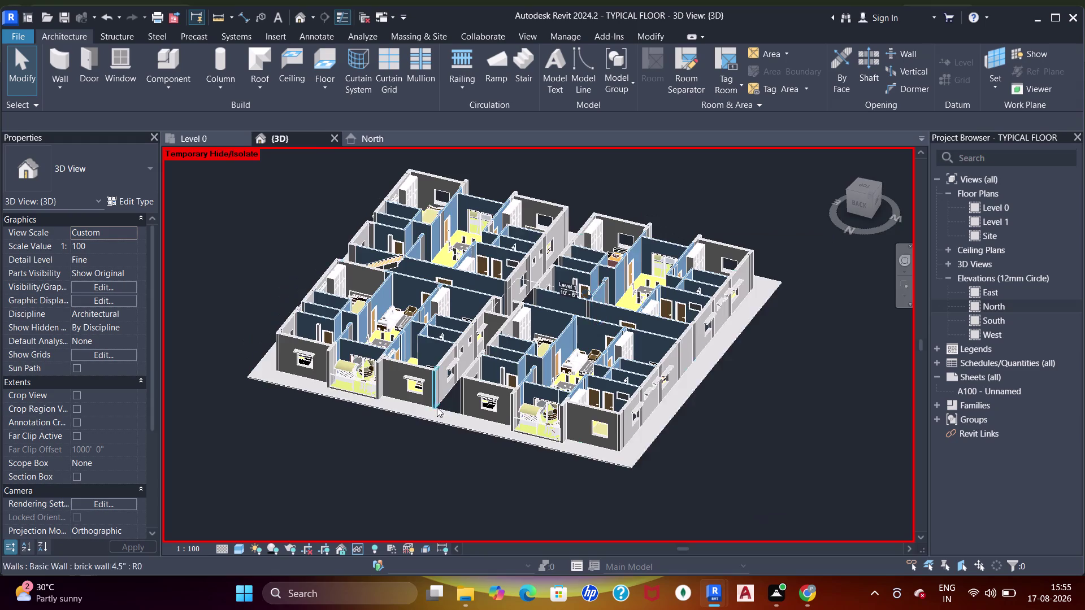
scroll(up, 3)
scroll(up, 3)
Zoom in on an exterior wall window and pan around the building's outer walls.
middle_drag(323, 374, 480, 379)
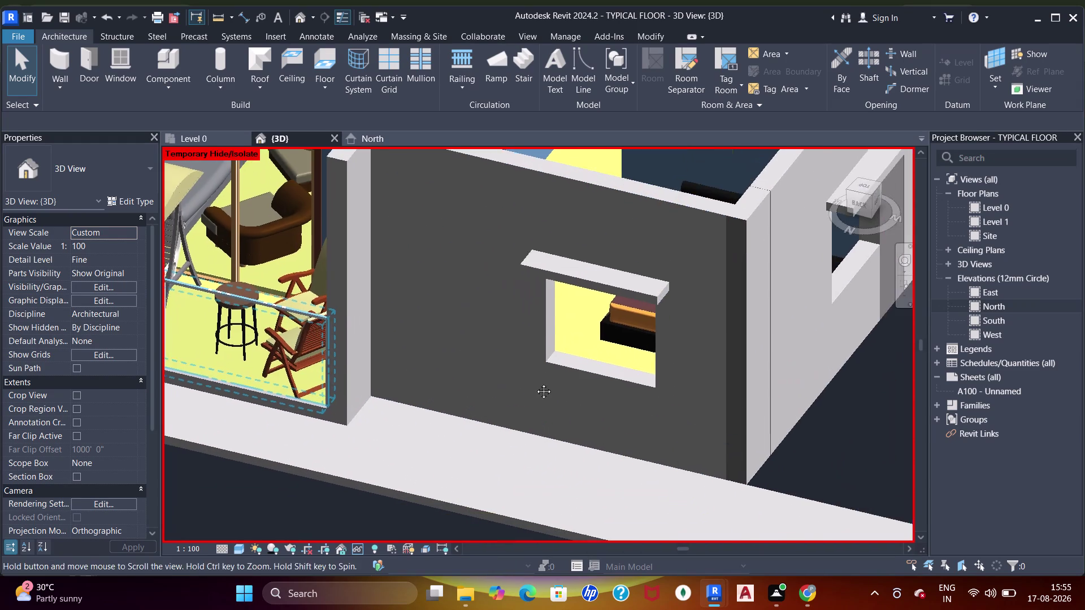
middle_drag(479, 380, 593, 386)
click(449, 301)
scroll(down, 3)
key(Escape)
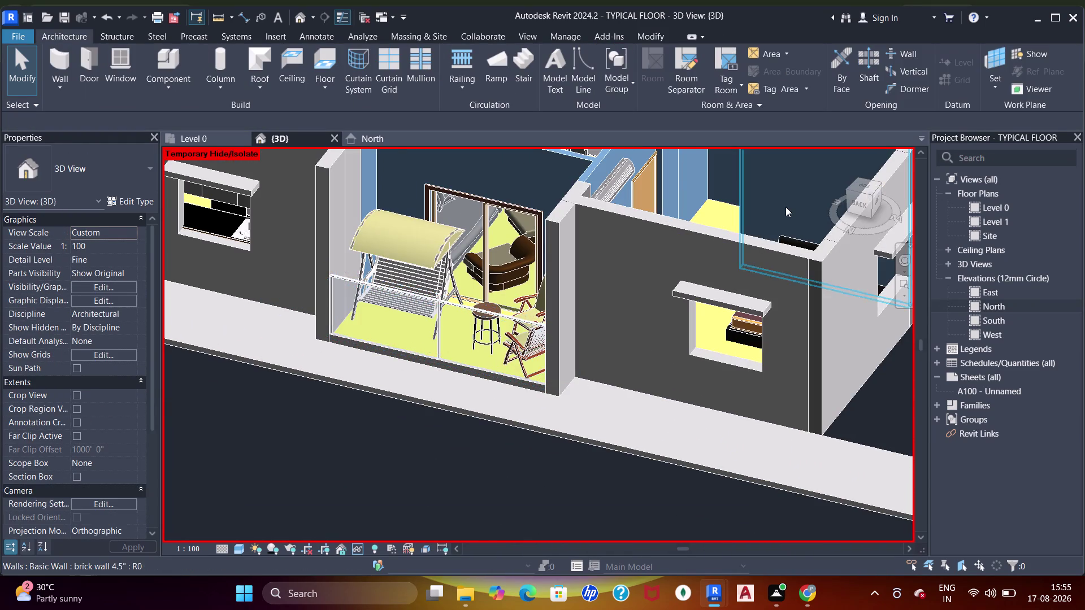
scroll(down, 3)
middle_drag(482, 339, 634, 262)
middle_drag(764, 306, 563, 361)
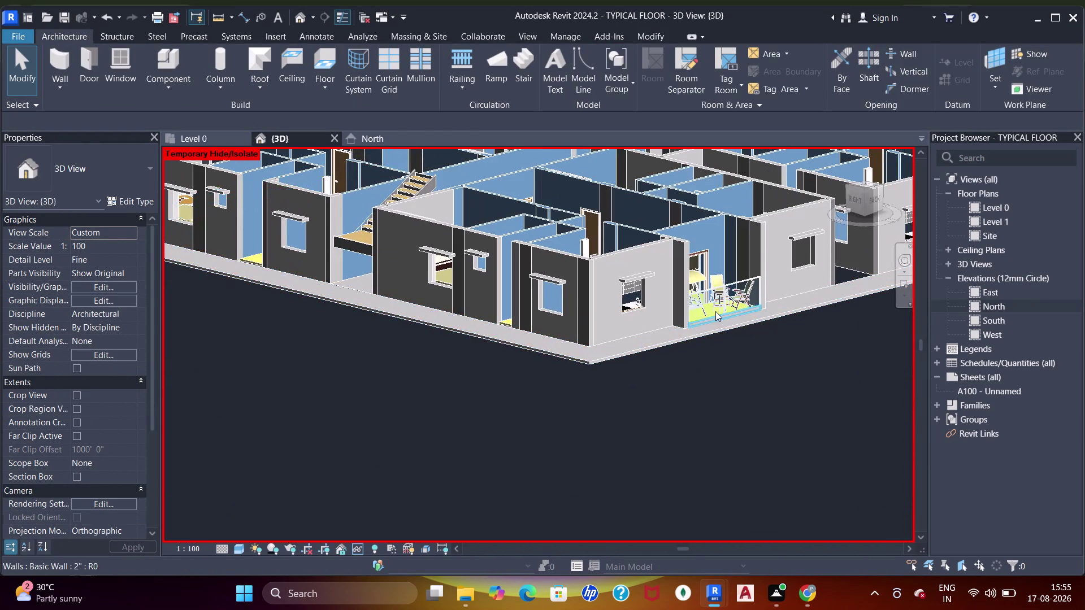
scroll(down, 3)
middle_drag(730, 286, 525, 393)
middle_drag(736, 351, 603, 365)
scroll(up, 3)
middle_drag(702, 348, 683, 338)
Switch to the Level 0 floor plan and pan across the model.
click(218, 141)
scroll(down, 3)
middle_drag(378, 290, 406, 301)
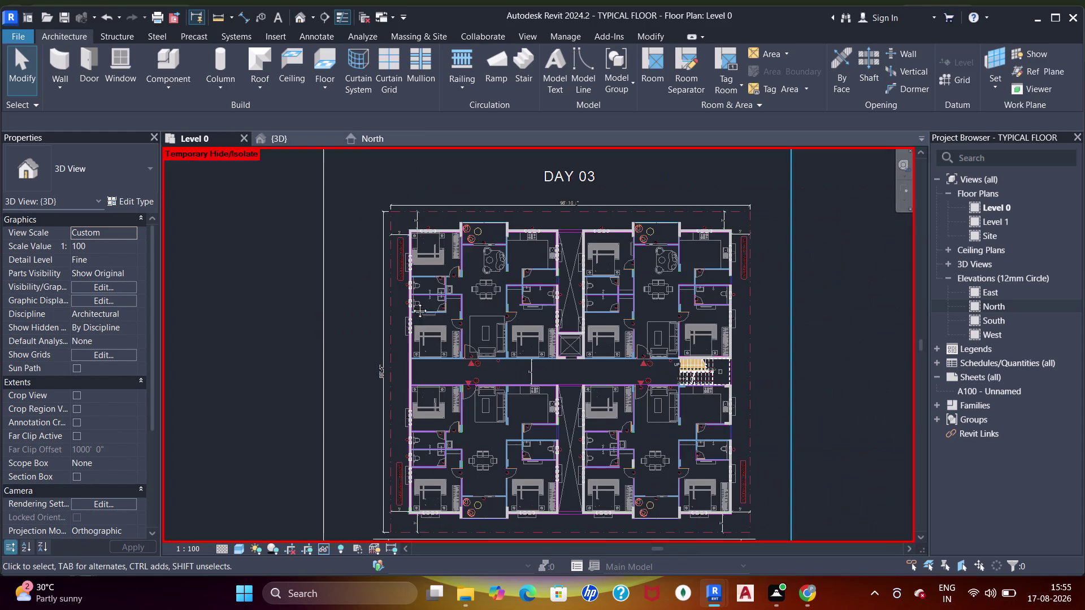
middle_drag(407, 300, 422, 305)
scroll(up, 3)
scroll(up, 3)
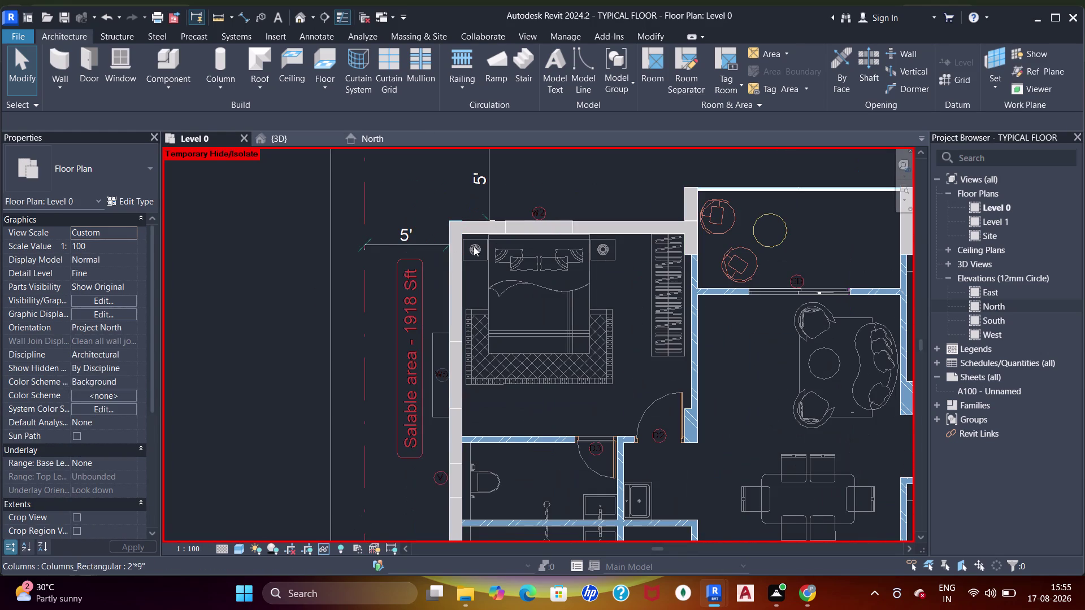
scroll(down, 3)
middle_drag(560, 322, 549, 304)
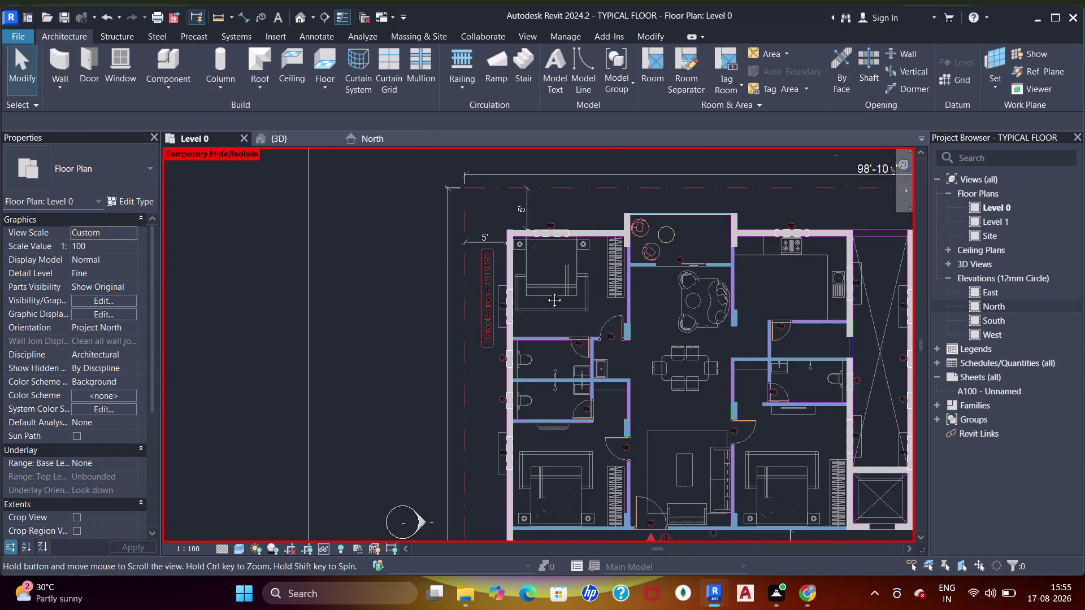
middle_drag(549, 303, 526, 243)
scroll(up, 3)
scroll(down, 3)
middle_drag(548, 297, 541, 194)
middle_drag(562, 349, 563, 218)
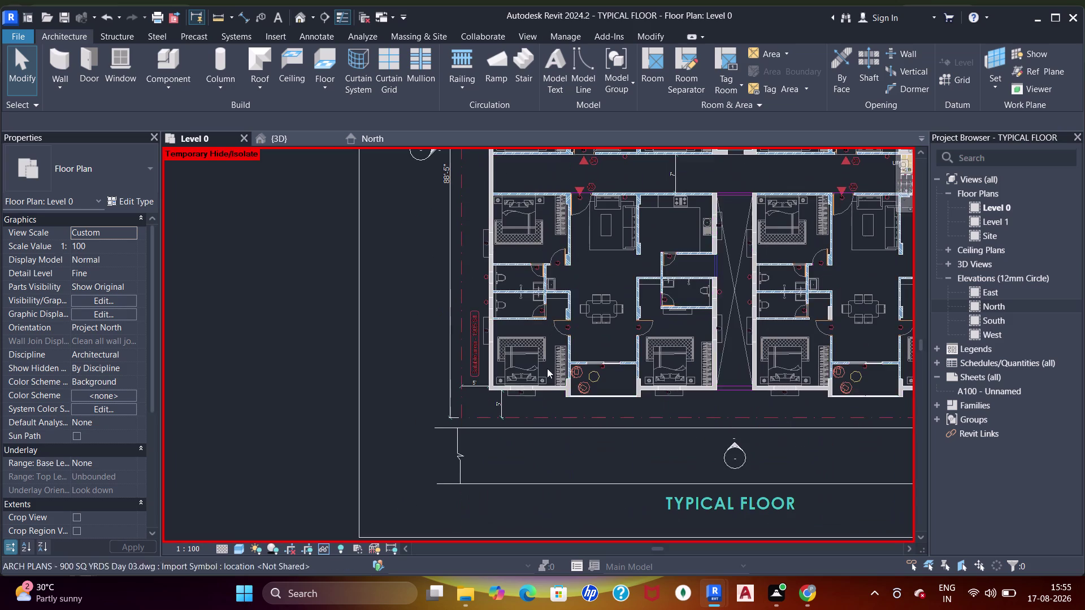
scroll(up, 3)
scroll(down, 3)
middle_drag(613, 383, 439, 377)
middle_drag(605, 381, 594, 387)
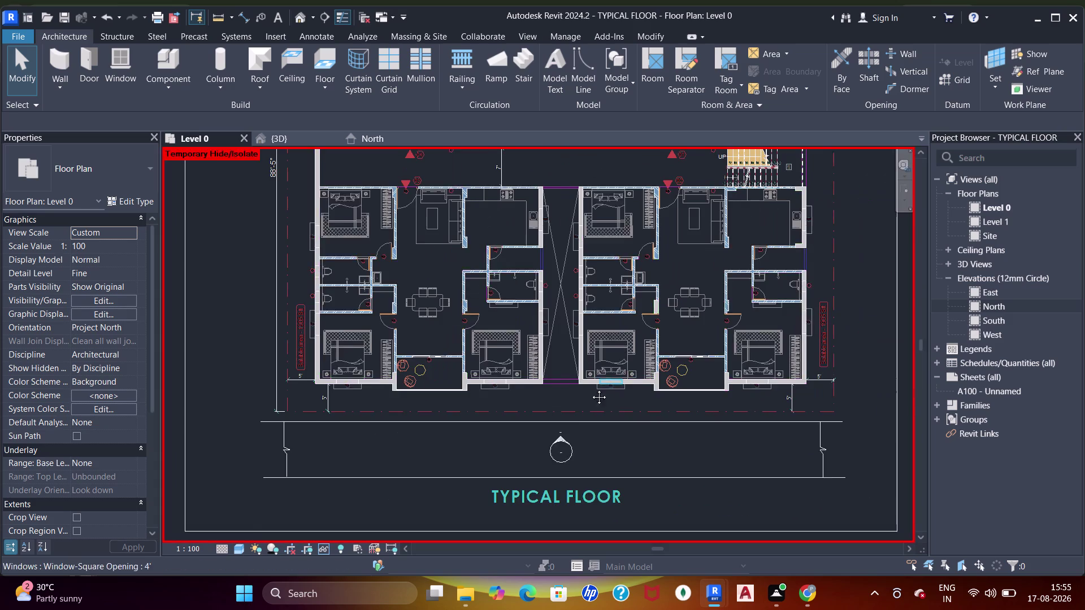
middle_drag(594, 387, 573, 395)
scroll(up, 3)
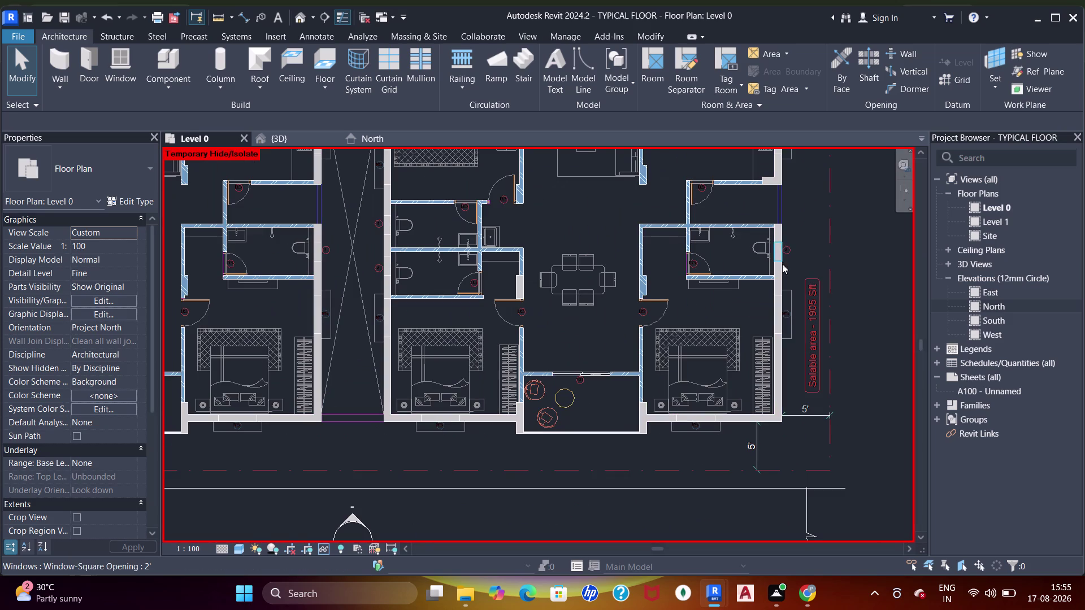
scroll(down, 3)
middle_drag(761, 254, 758, 328)
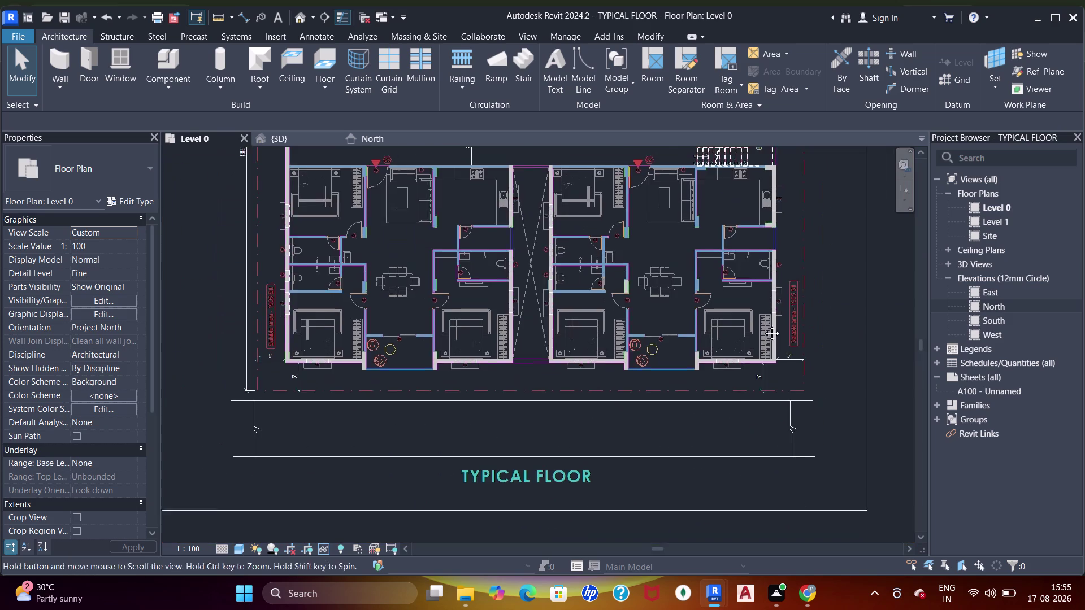
scroll(up, 3)
key(Escape)
scroll(down, 3)
middle_drag(777, 250, 783, 301)
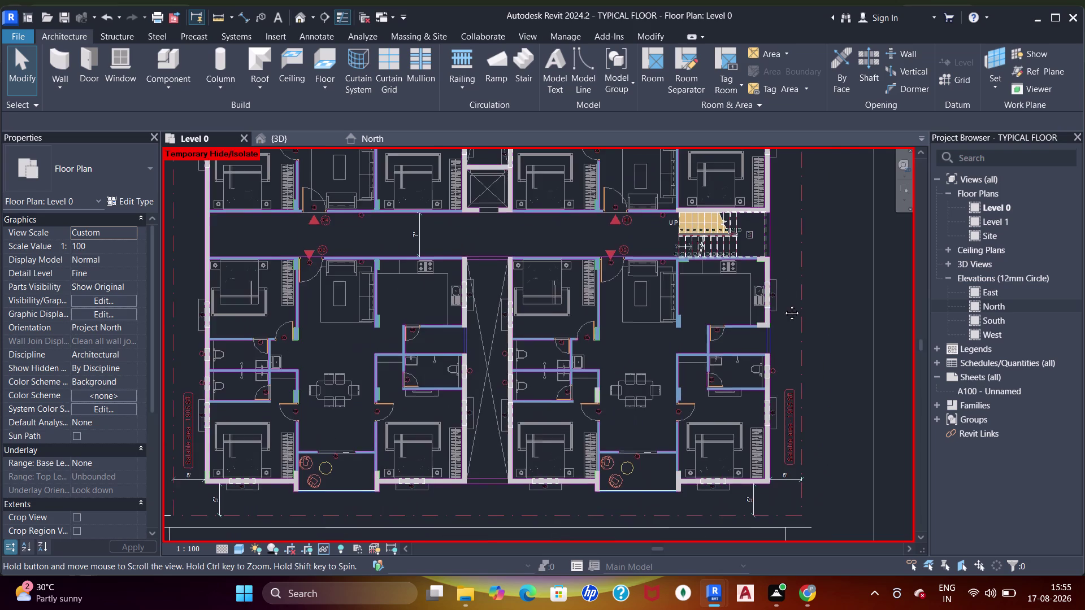
middle_drag(783, 302, 785, 340)
scroll(up, 3)
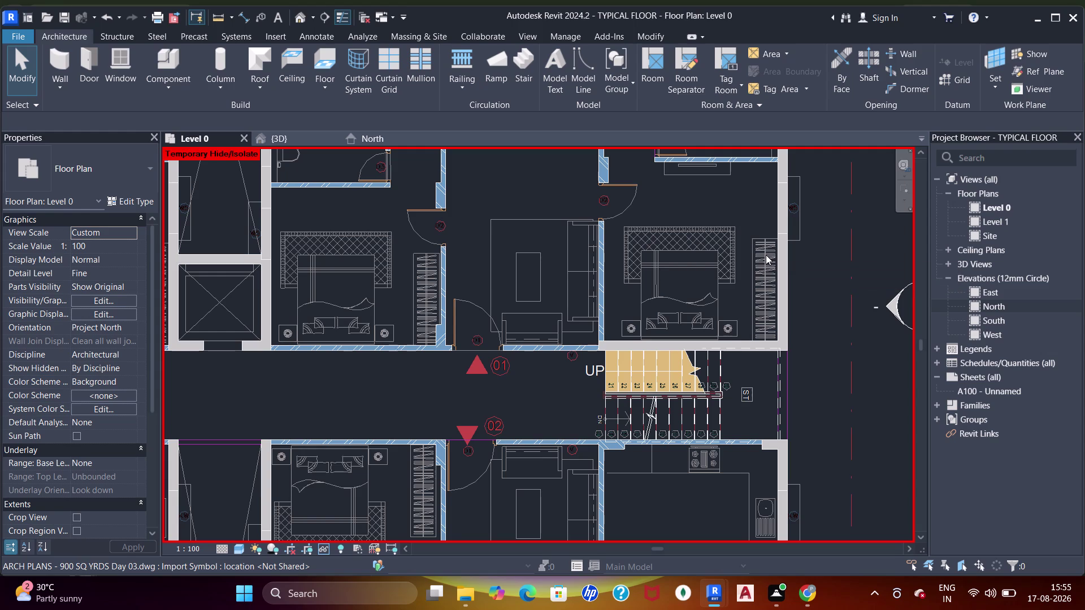
scroll(down, 3)
middle_drag(455, 271, 588, 273)
middle_drag(495, 239, 565, 285)
middle_drag(516, 243, 605, 349)
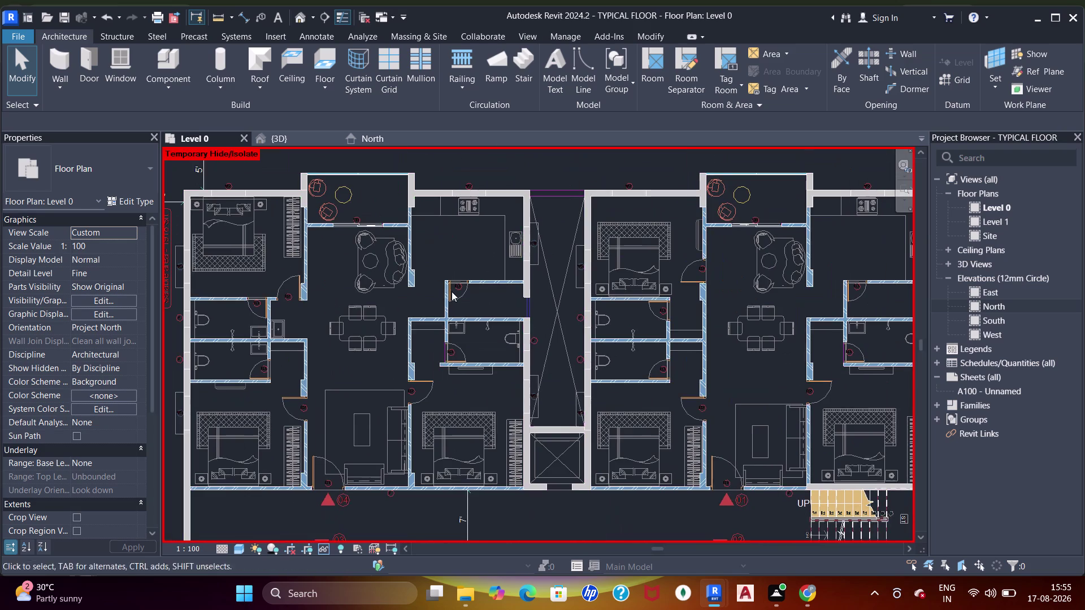
middle_drag(360, 263, 504, 316)
middle_drag(387, 321, 402, 335)
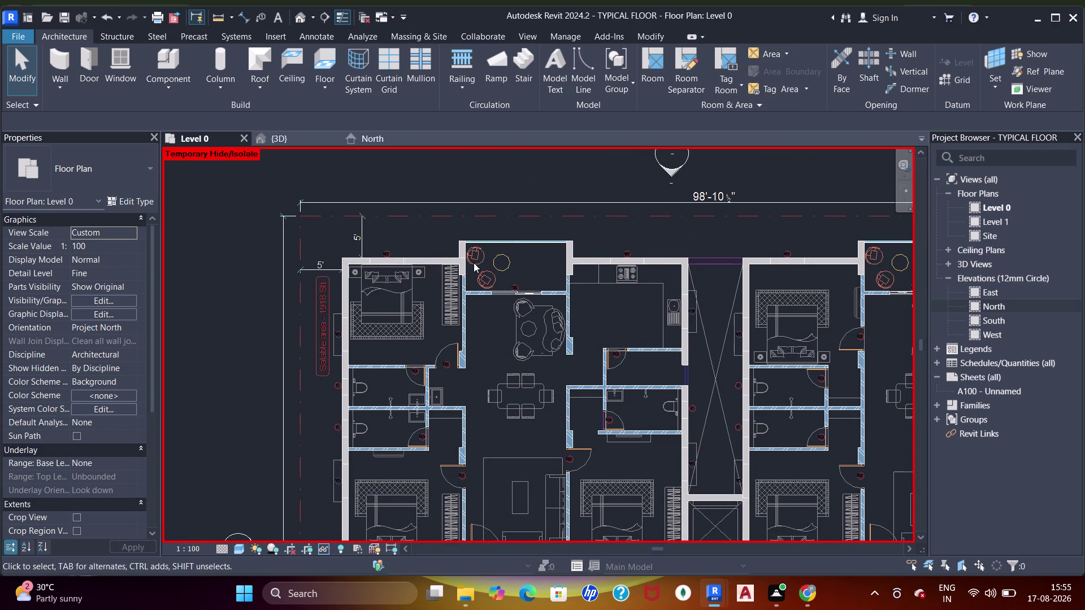
scroll(up, 3)
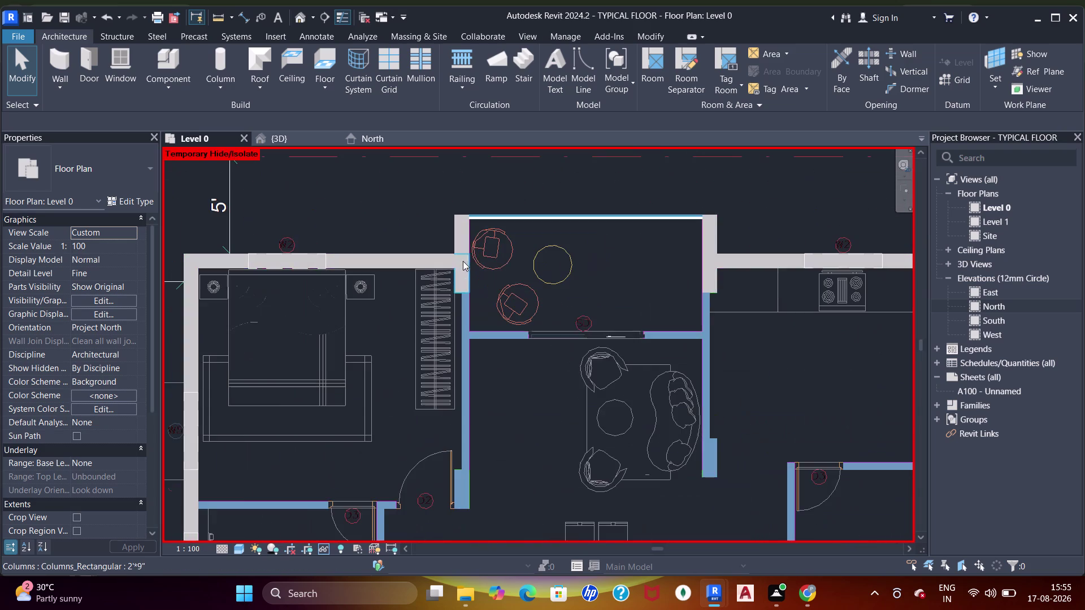